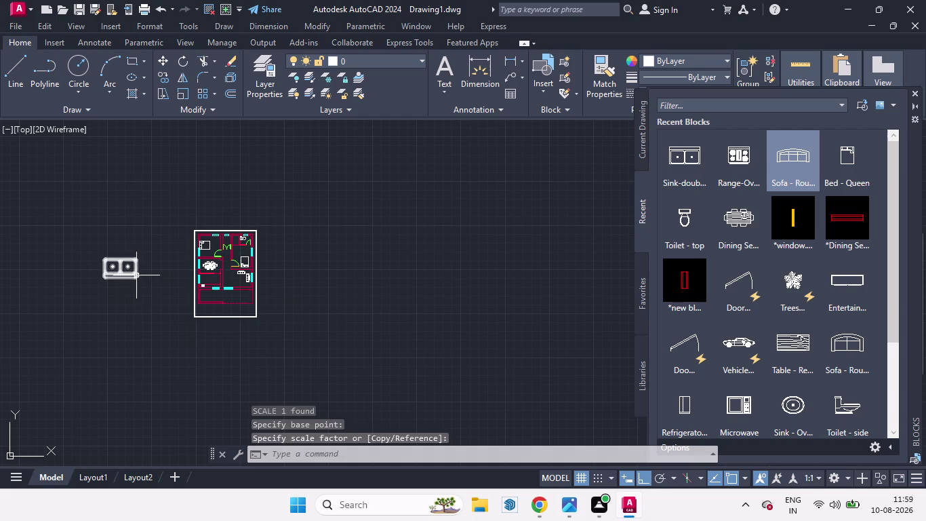
Move the double sink from outside into the floor plan.
click(136, 275)
key(m)
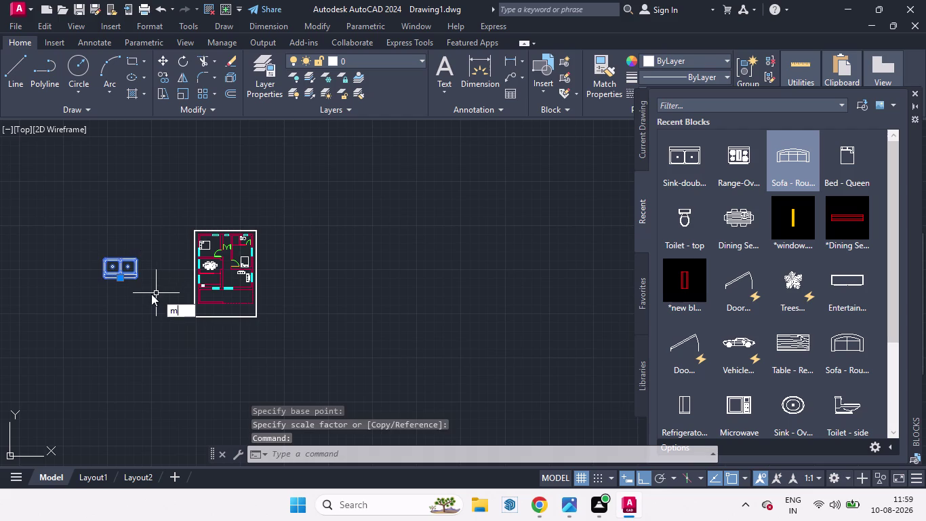
key(Return)
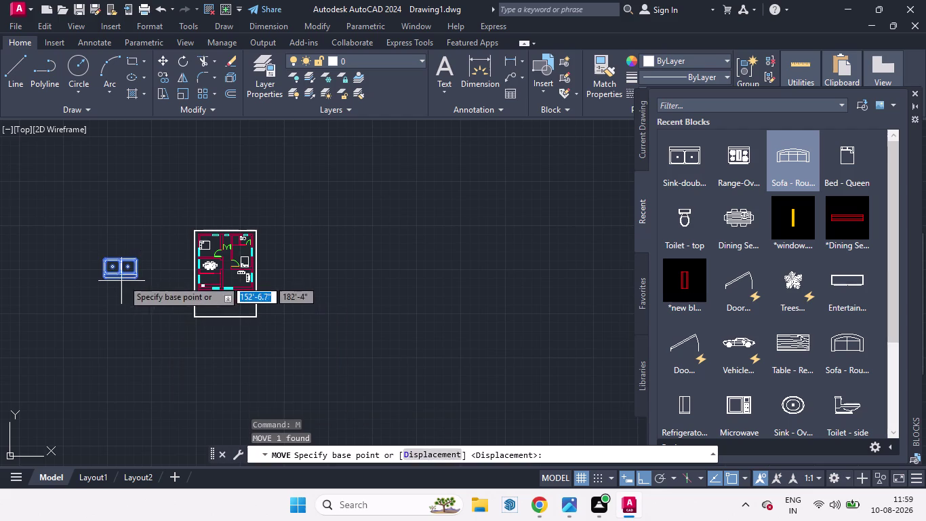
click(123, 279)
scroll(up, 3)
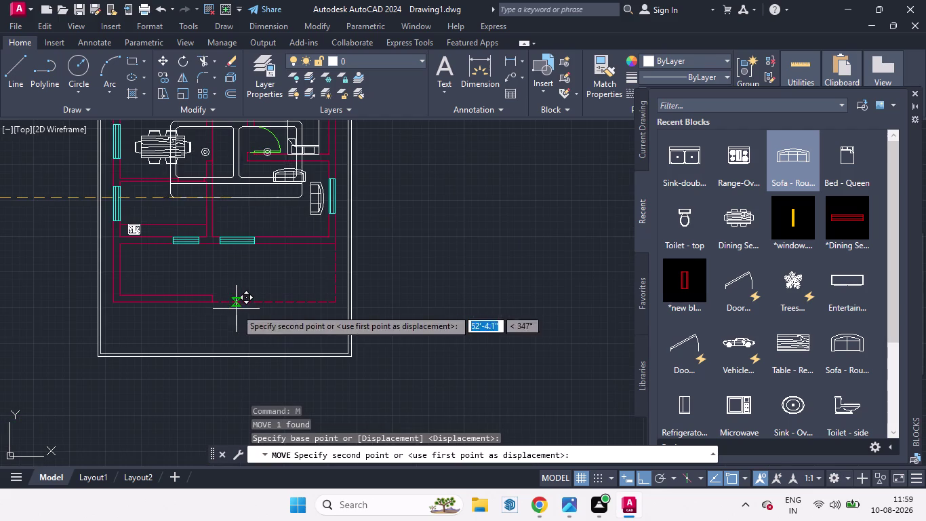
click(225, 313)
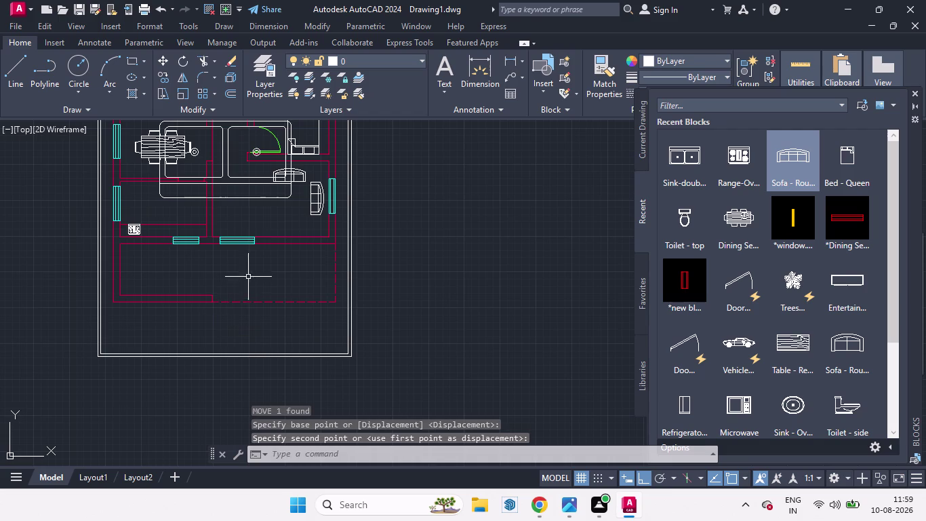
Scale the oversized sink down to a room-appropriate size.
click(254, 198)
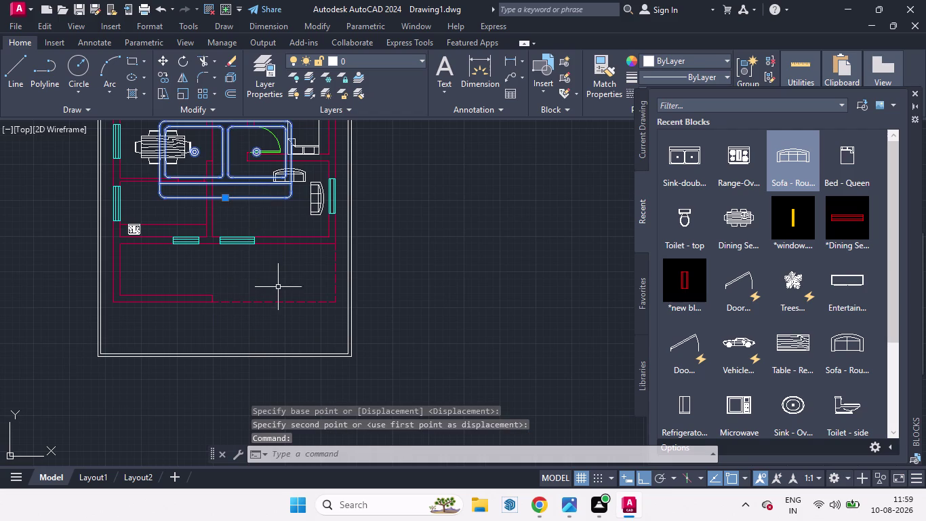
key(s)
key(c)
key(Return)
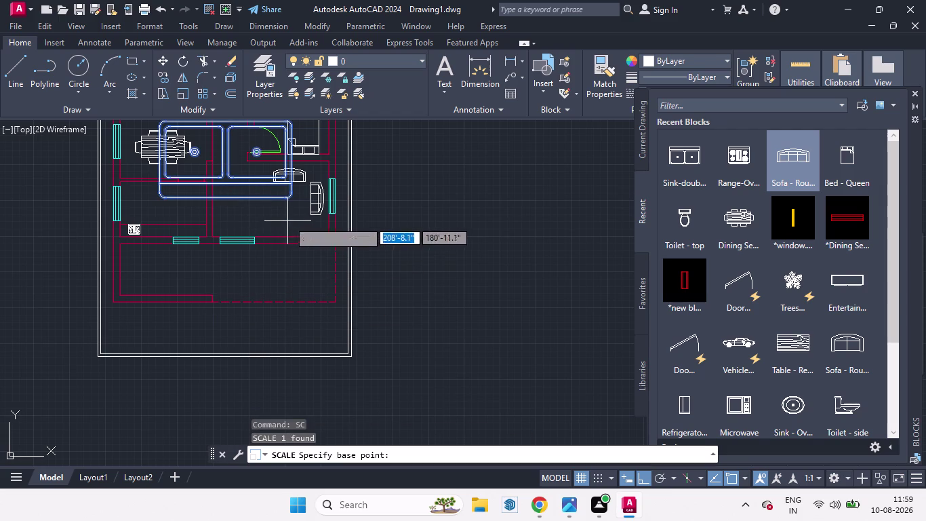
click(288, 195)
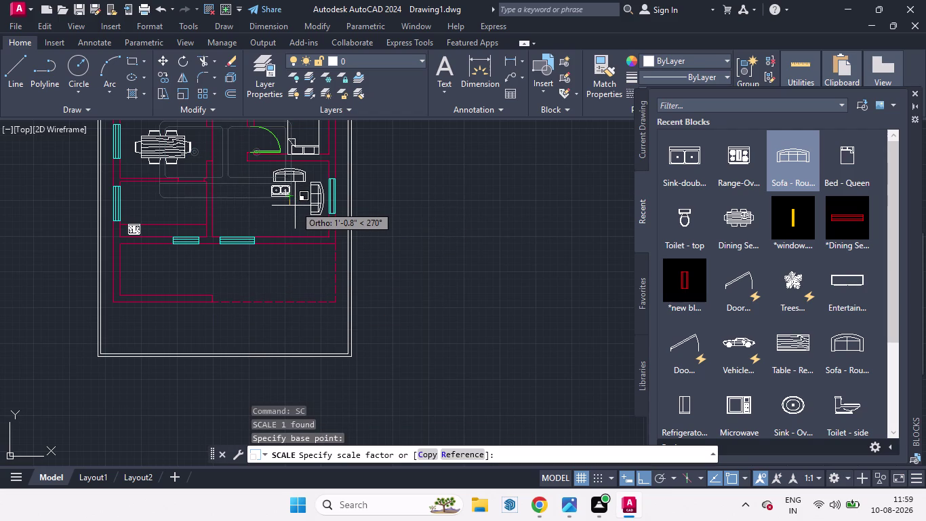
click(295, 206)
click(290, 199)
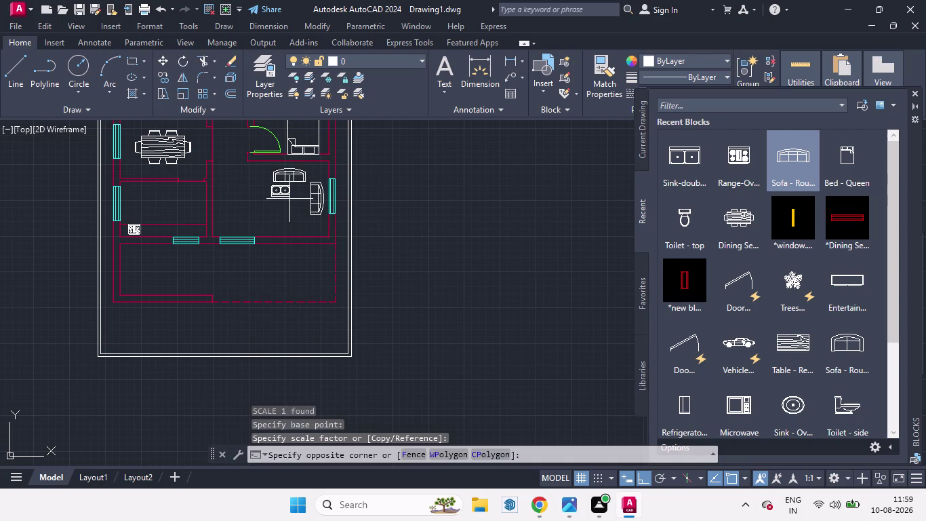
Turn Ortho off and reselect the scaled sink for repositioning.
click(284, 193)
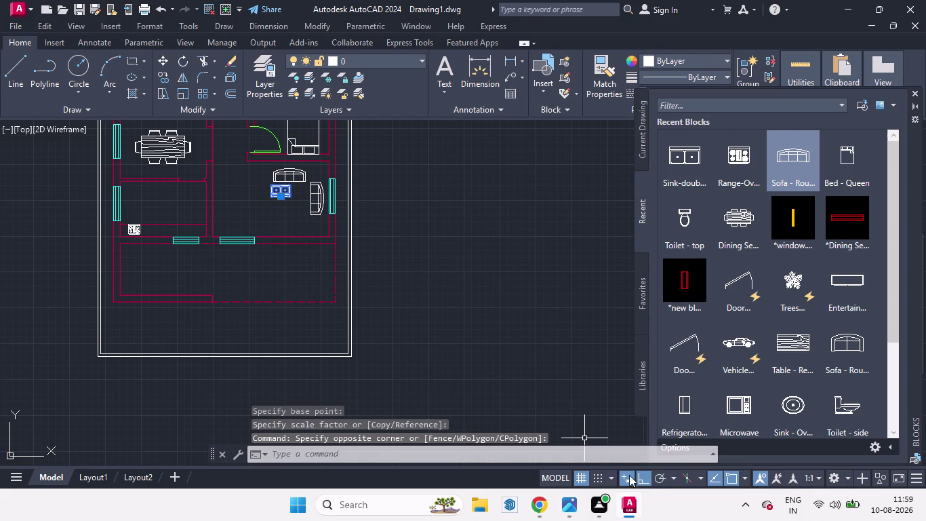
click(643, 476)
click(287, 201)
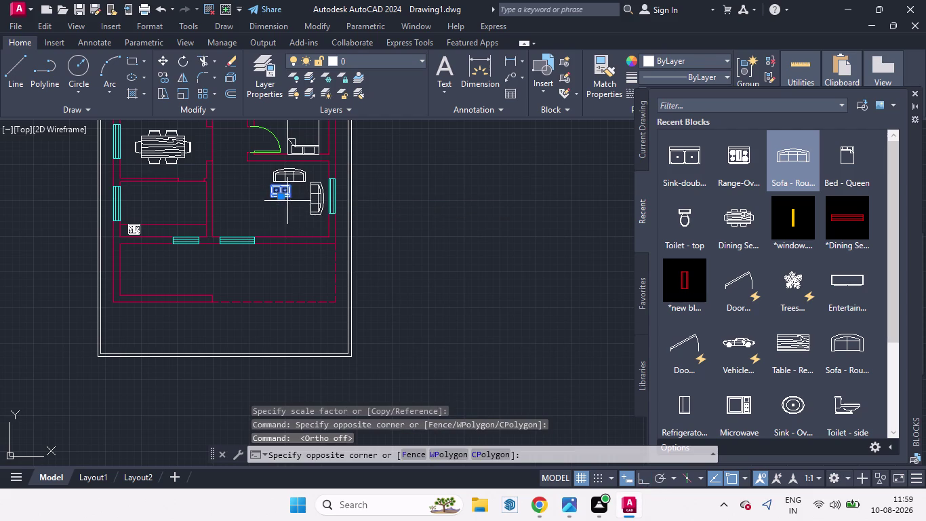
key(space)
key(space)
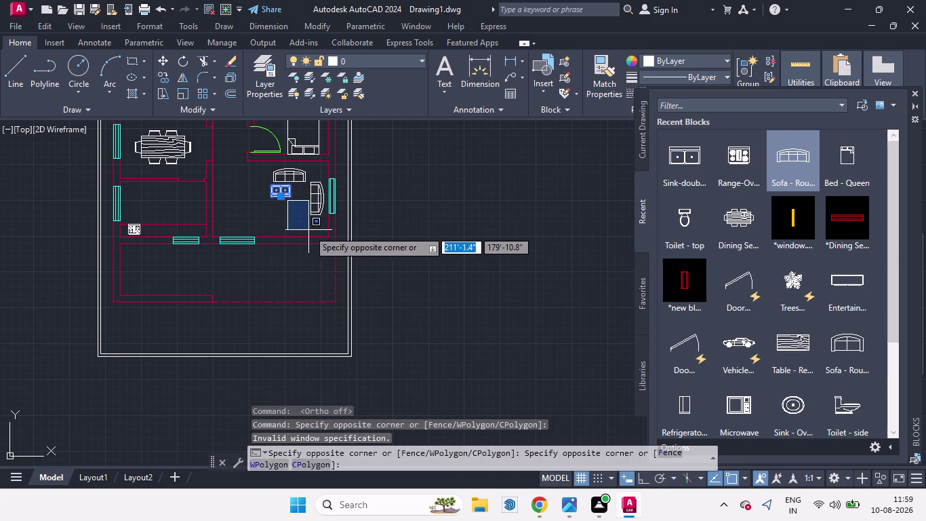
key(Escape)
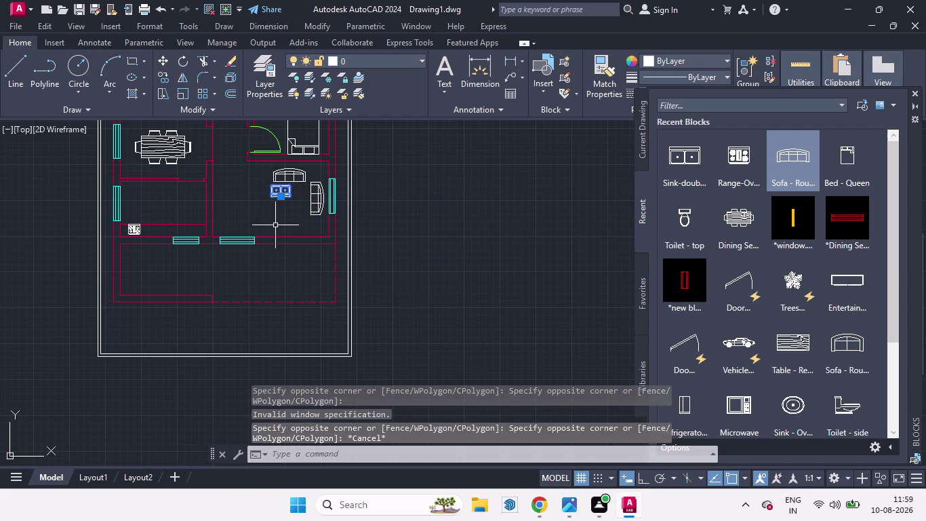
key(m)
key(Return)
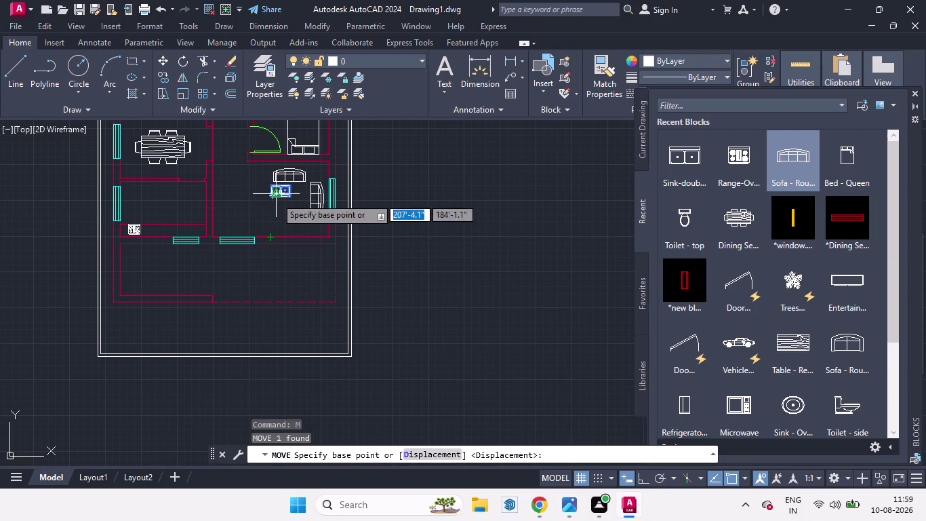
Place the sink beside the stove in the kitchen.
click(276, 197)
scroll(up, 3)
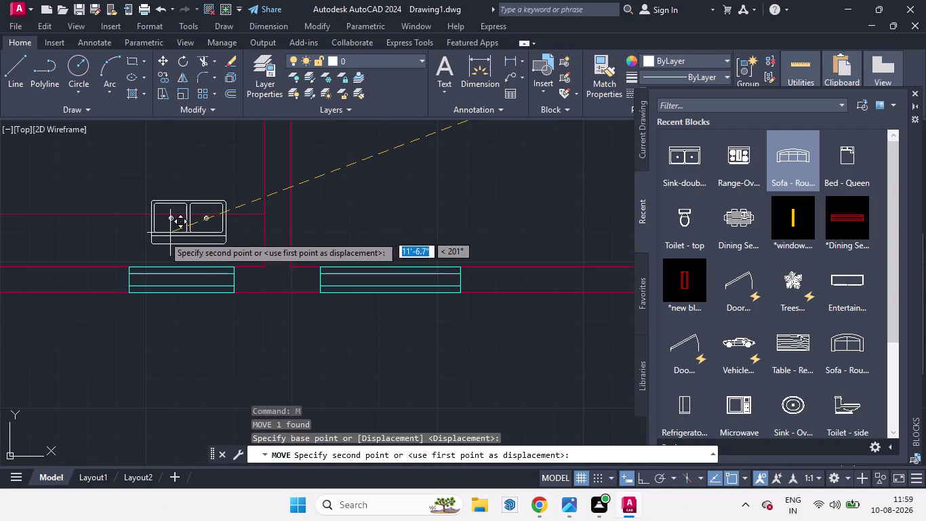
scroll(down, 3)
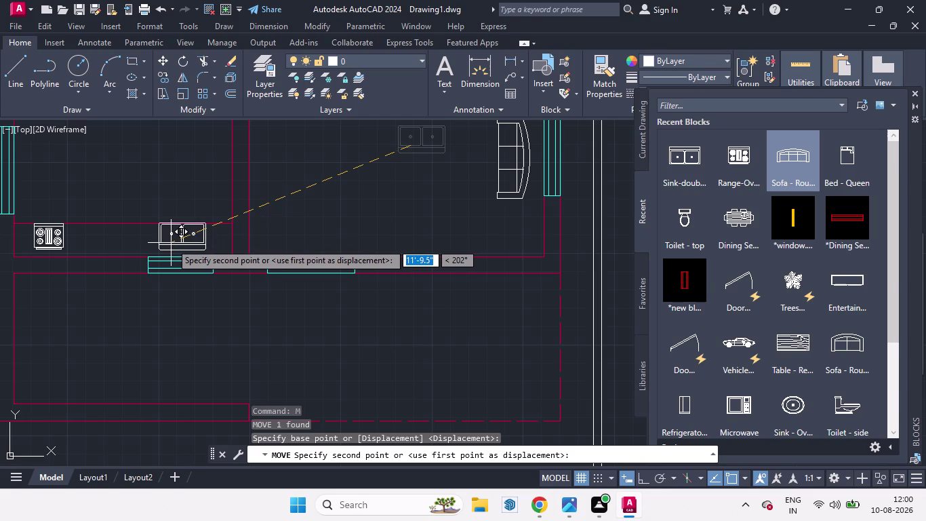
click(171, 243)
scroll(down, 3)
scroll(up, 3)
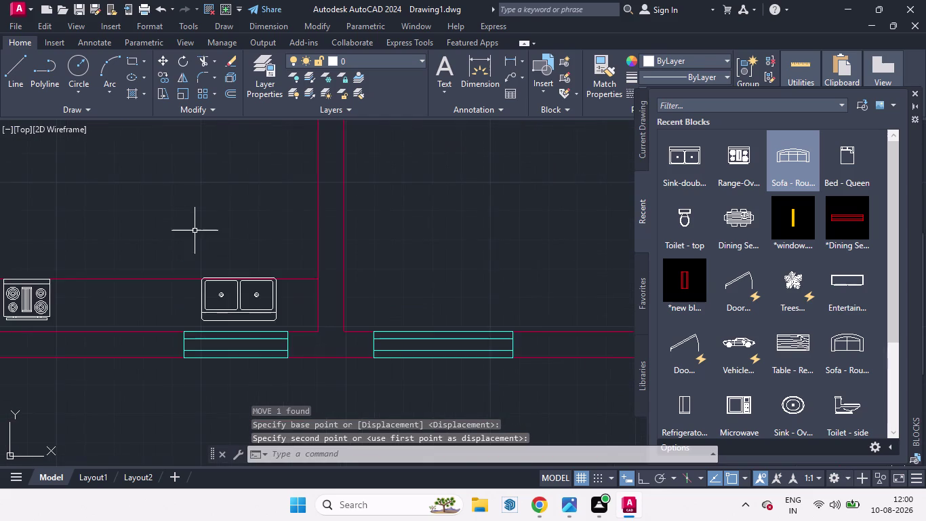
scroll(up, 3)
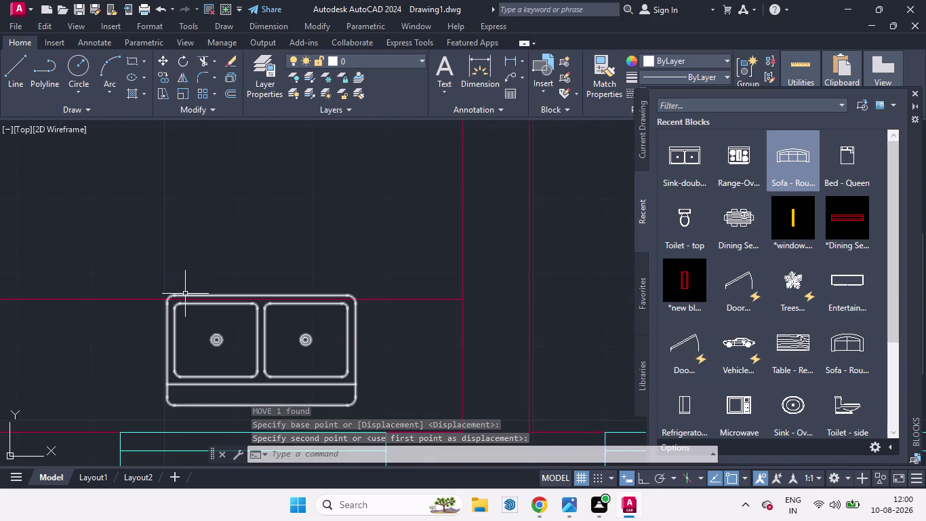
Nudge the sink down so its top edge aligns with the kitchen wall line.
click(185, 293)
key(m)
key(Return)
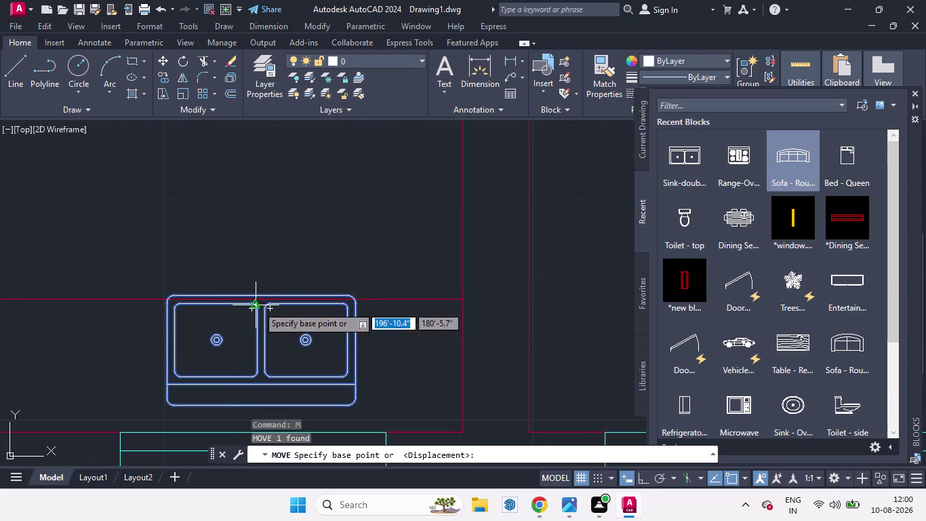
scroll(up, 3)
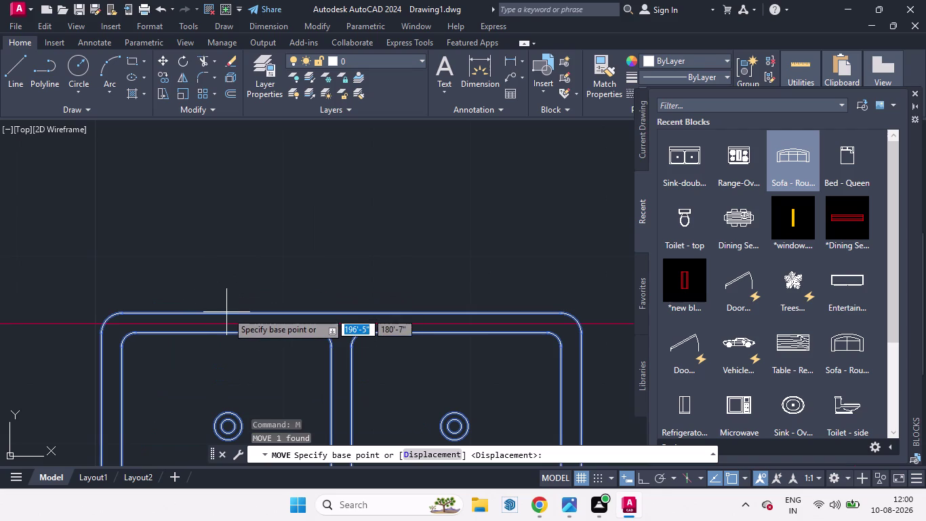
click(227, 312)
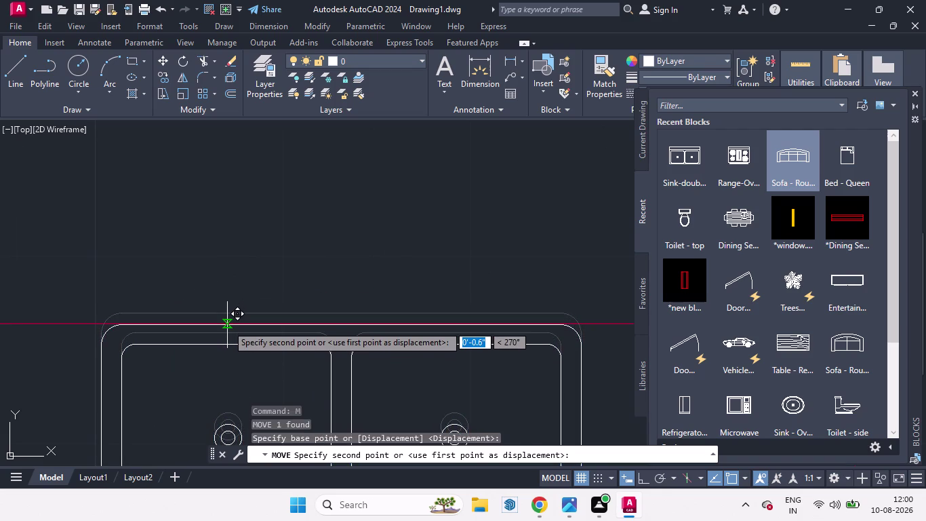
click(228, 325)
scroll(down, 3)
scroll(down, 3)
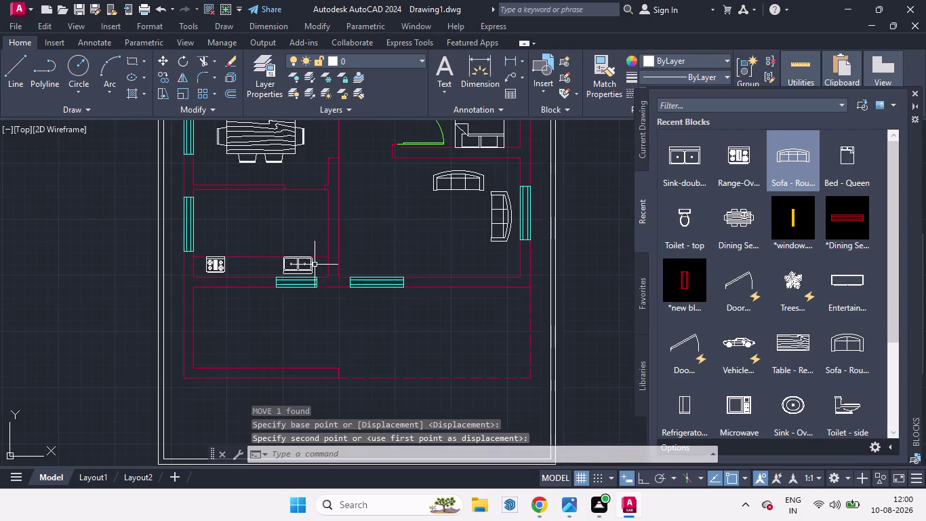
scroll(down, 3)
scroll(down, 3)
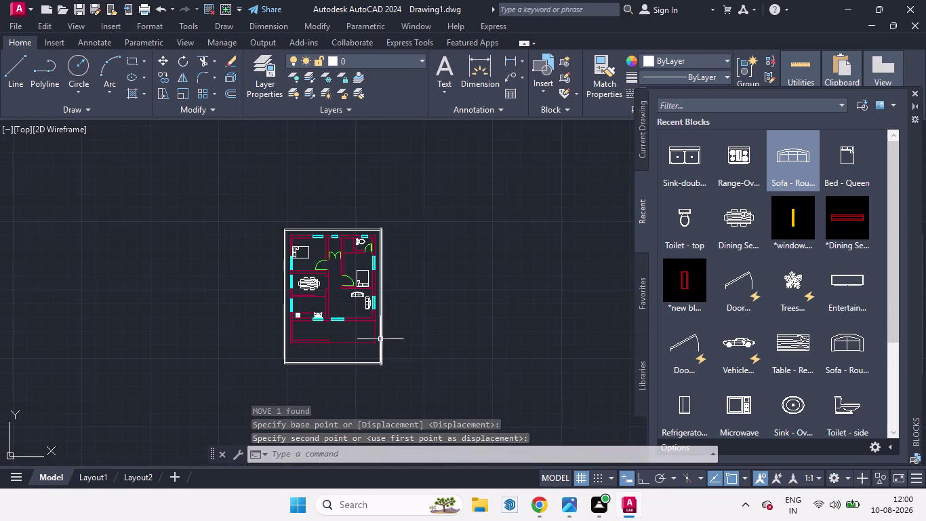
scroll(up, 3)
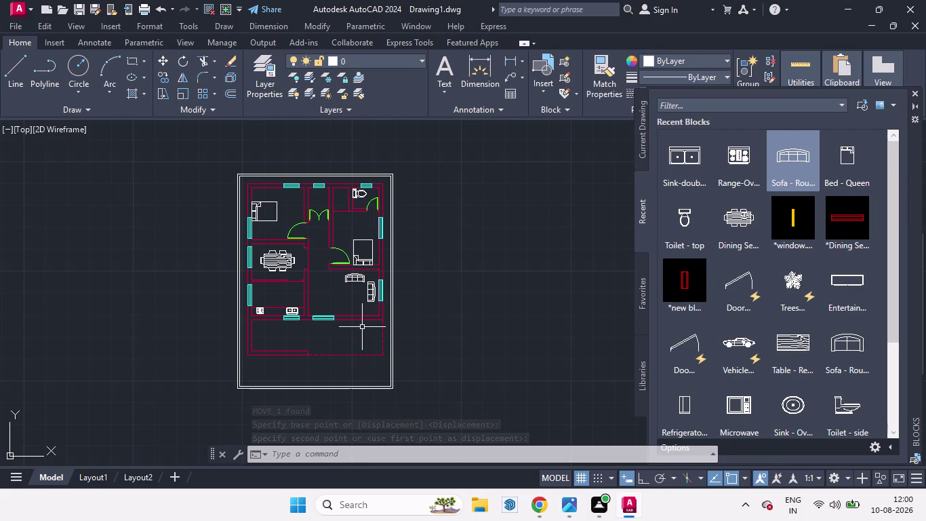
scroll(up, 3)
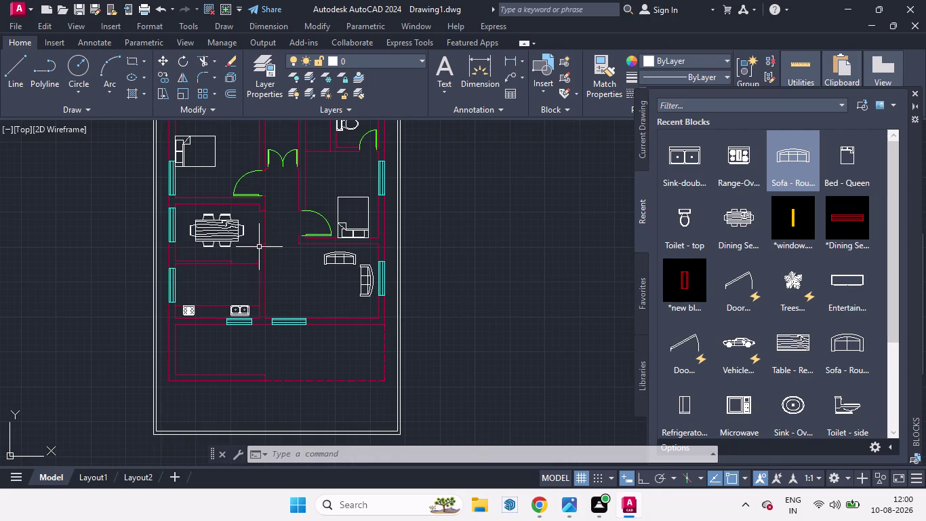
scroll(up, 3)
scroll(down, 3)
scroll(up, 3)
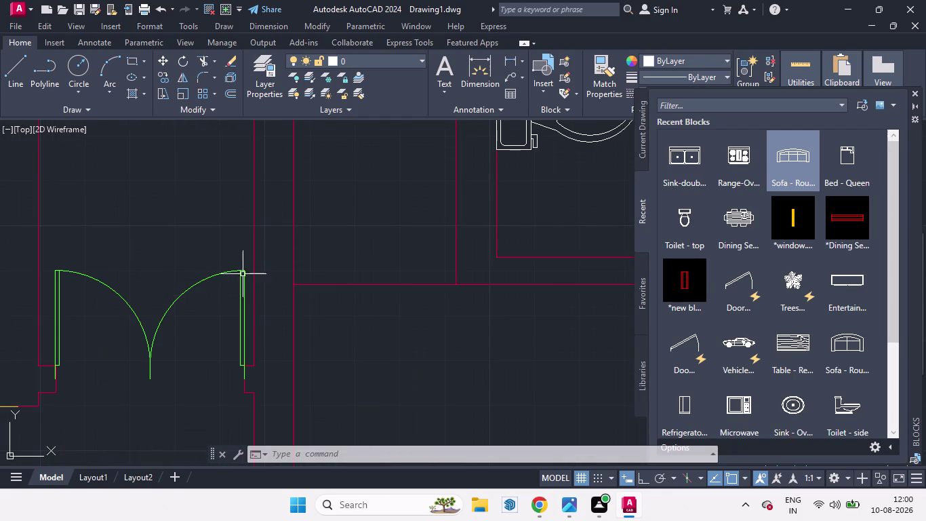
click(197, 281)
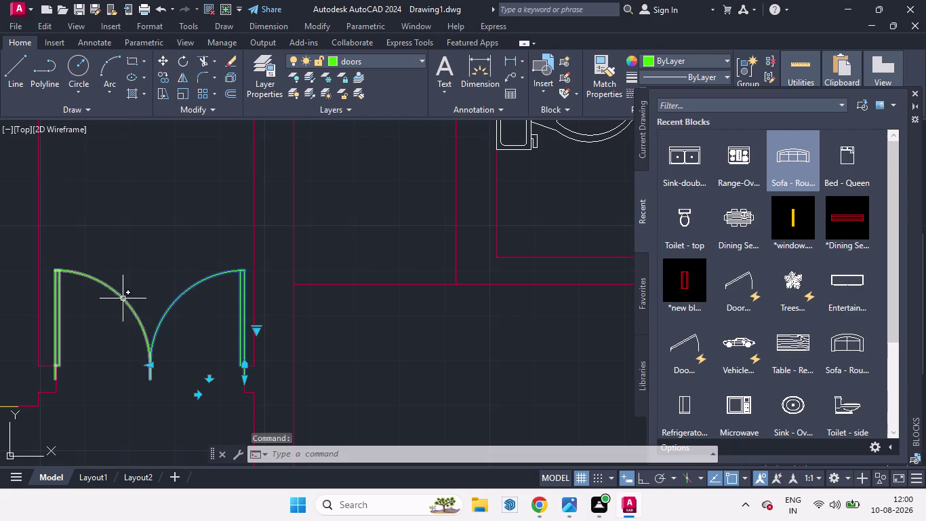
Copy both leaves of the green double door into the lower-right exterior wall.
click(121, 299)
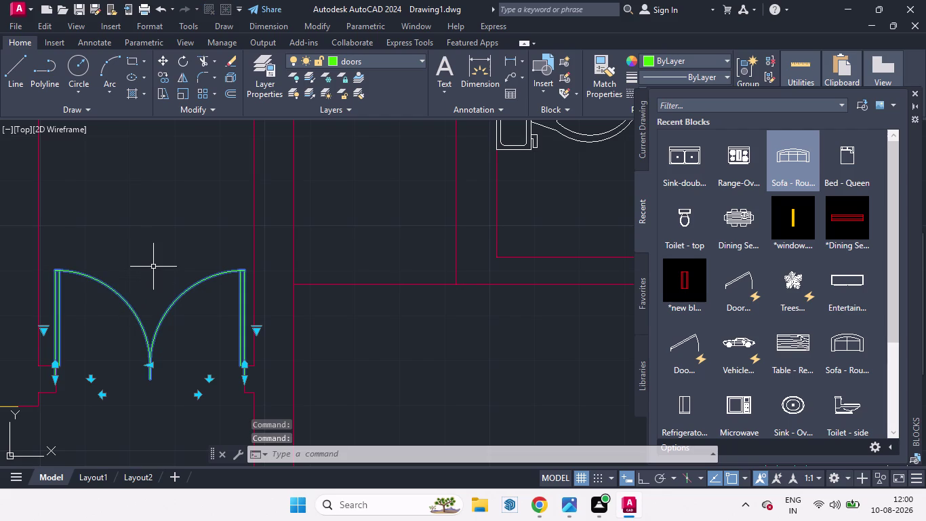
text(co)
key(Return)
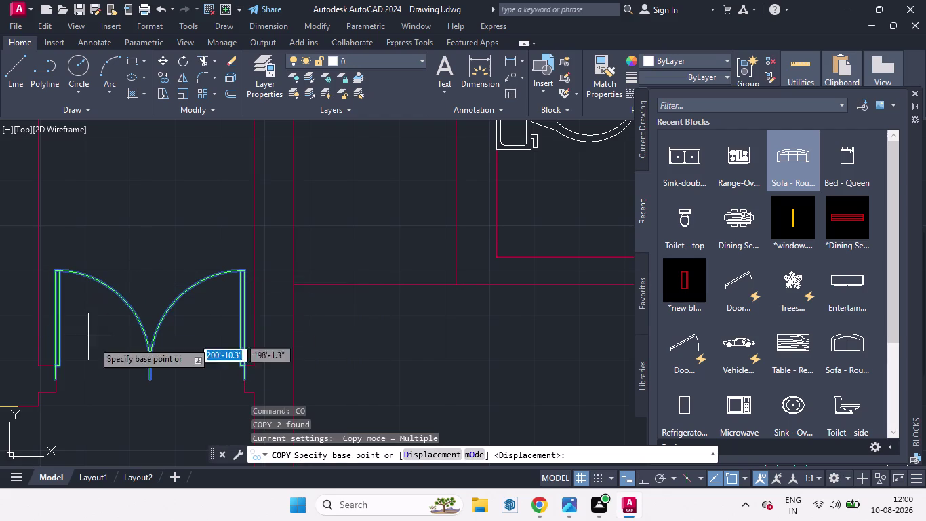
click(148, 382)
scroll(down, 3)
scroll(up, 3)
scroll(down, 3)
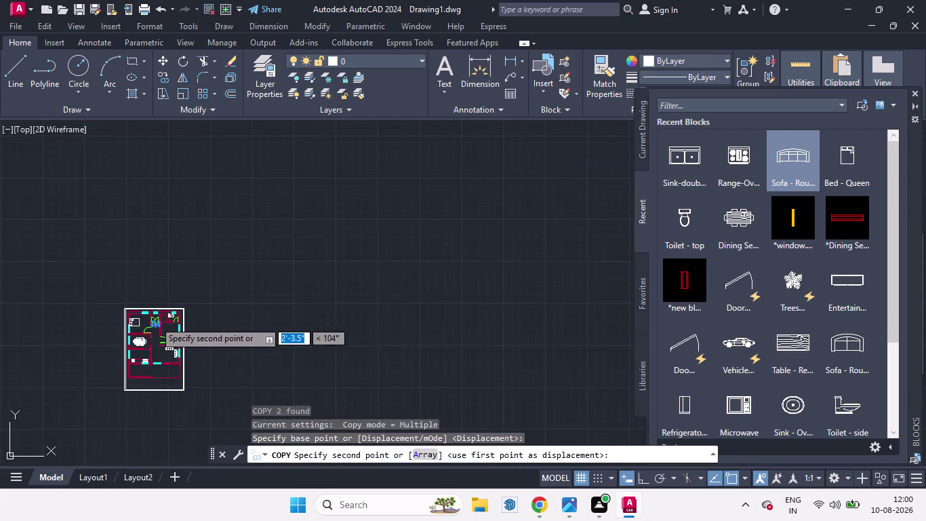
scroll(down, 3)
scroll(up, 3)
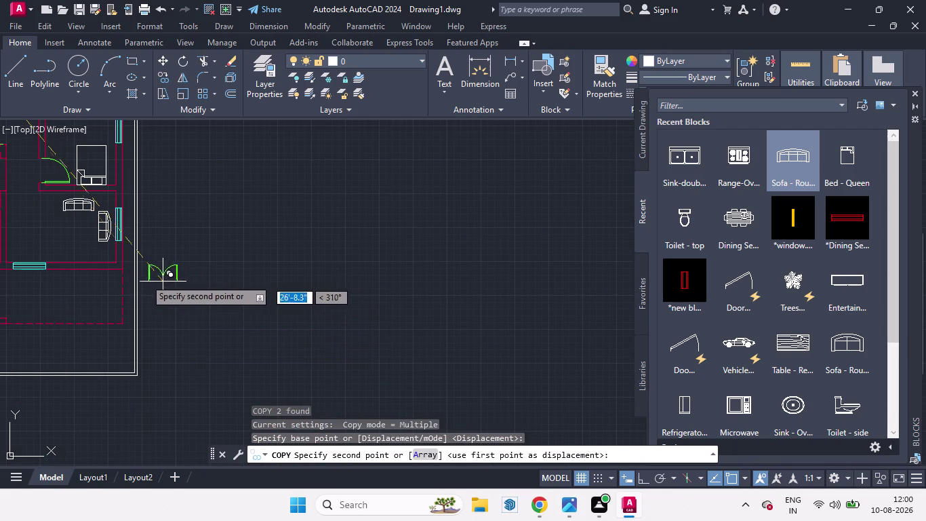
scroll(up, 3)
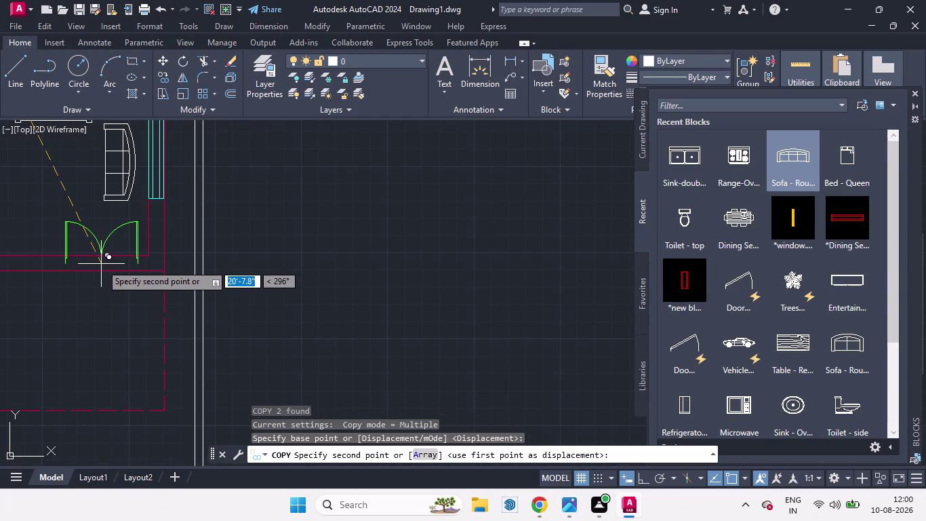
click(92, 264)
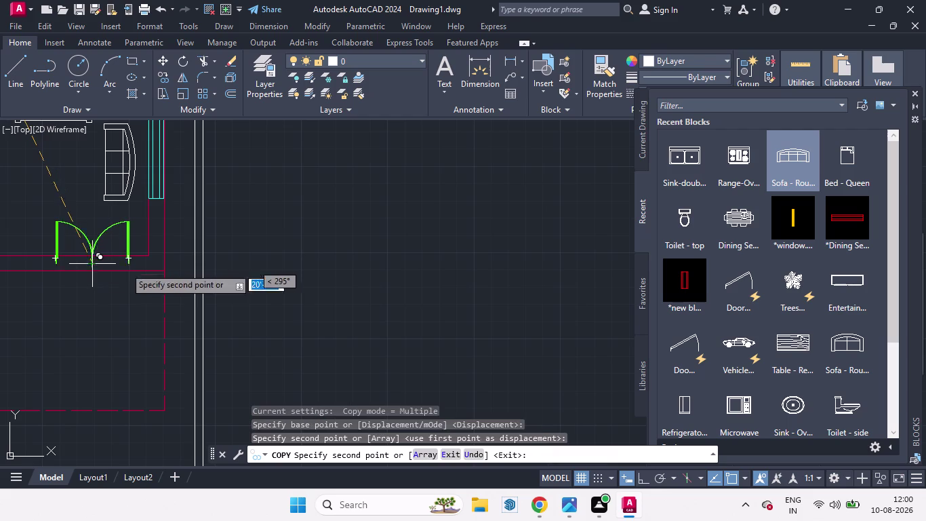
key(space)
scroll(down, 3)
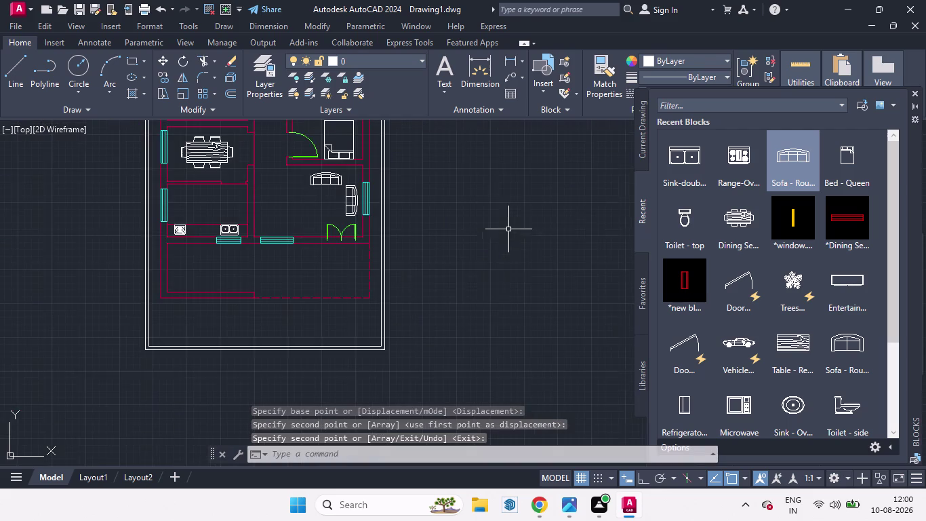
scroll(up, 3)
scroll(up, 3)
scroll(down, 3)
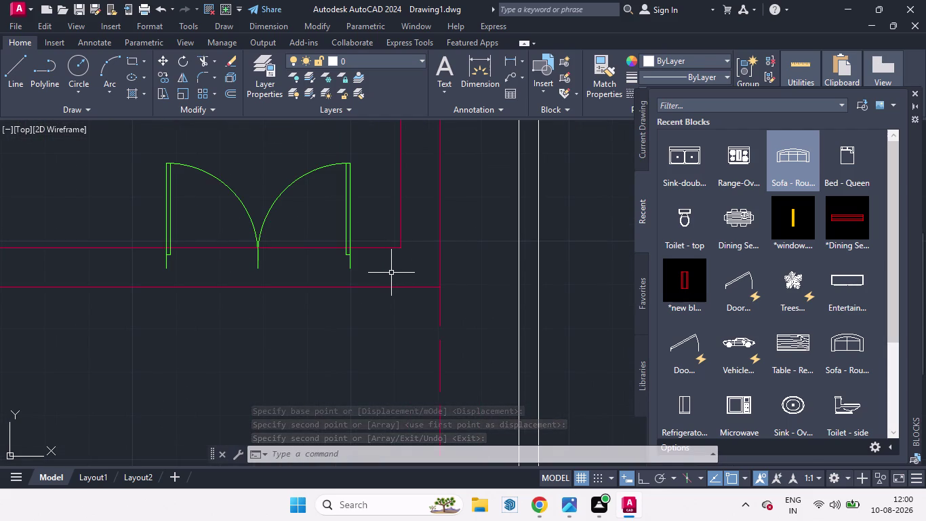
Turn Ortho on and make the red xl layer current.
key(l)
key(Return)
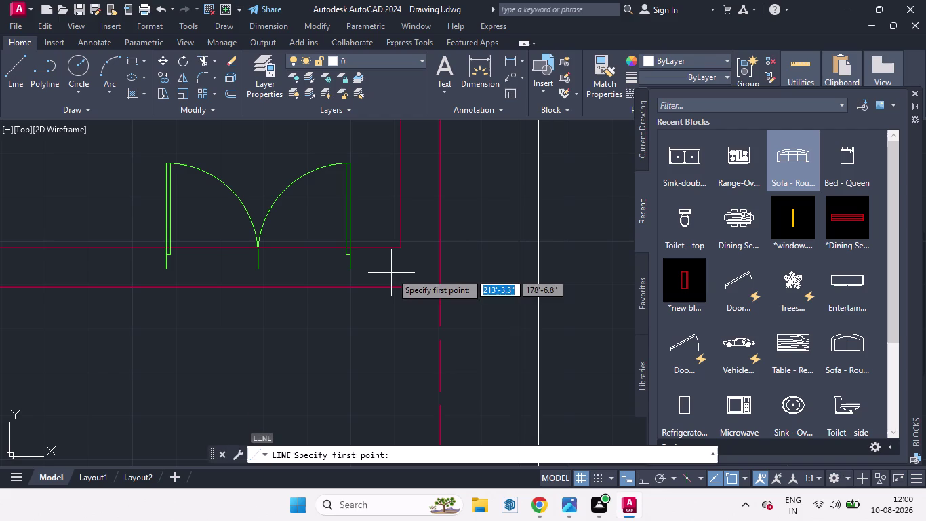
scroll(up, 3)
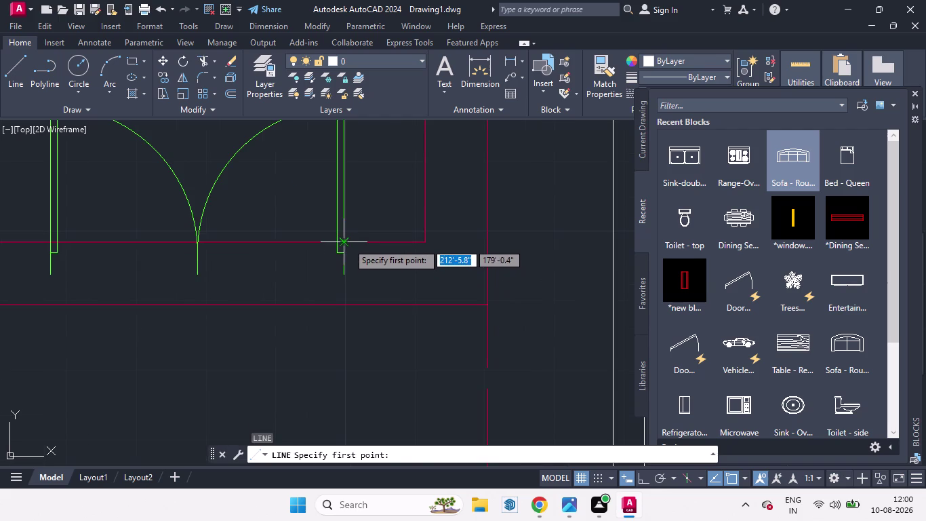
click(348, 243)
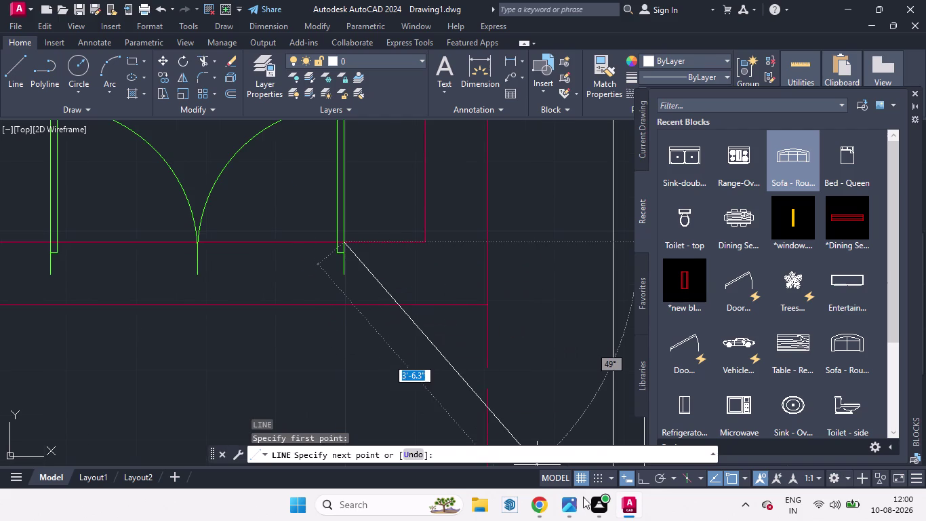
click(642, 478)
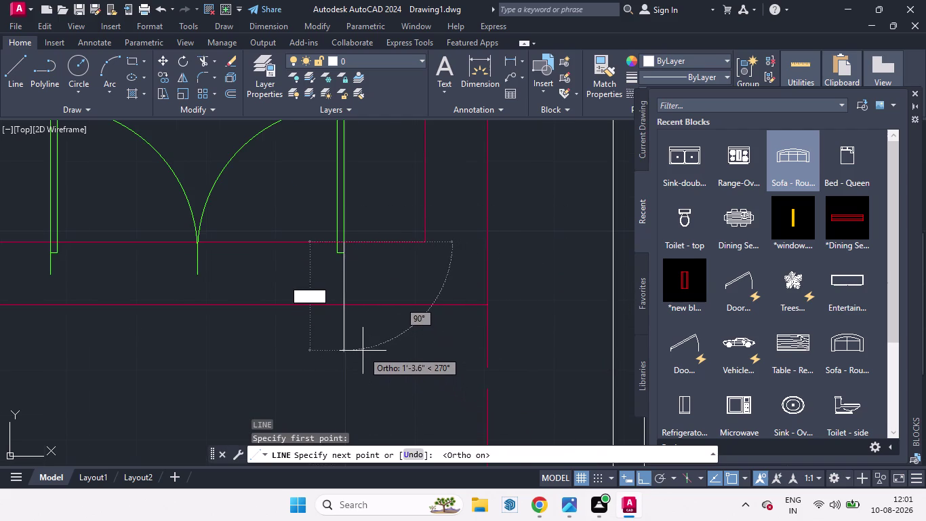
click(418, 59)
click(352, 160)
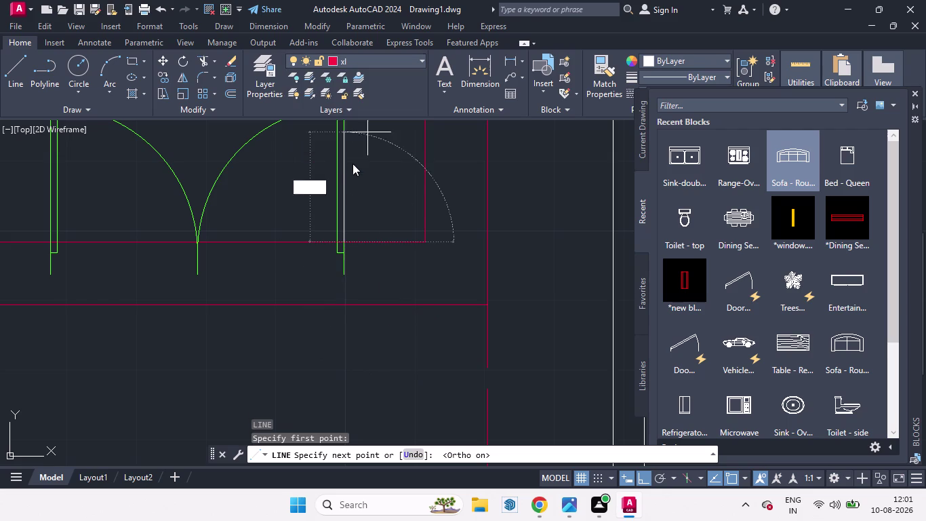
key(space)
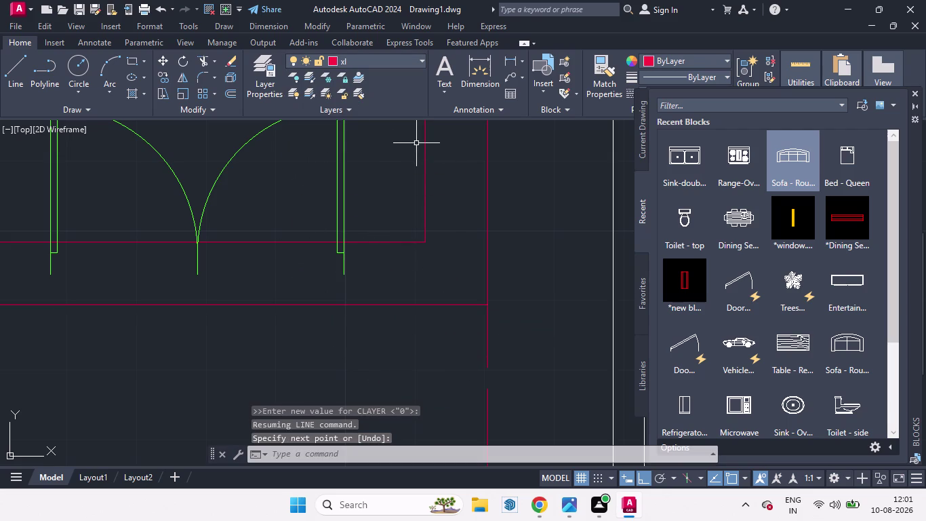
Draw lines from the right and left door jambs to the outer wall line.
key(l)
key(Return)
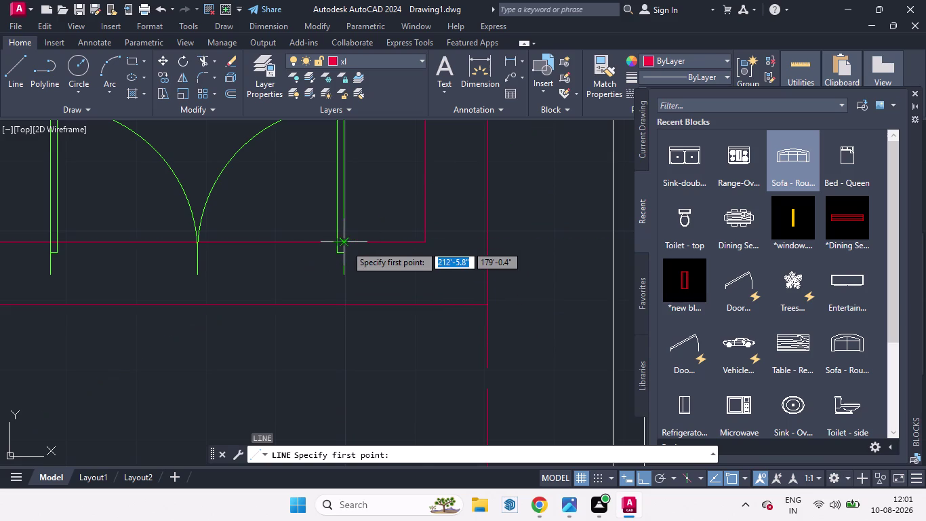
click(345, 245)
click(350, 351)
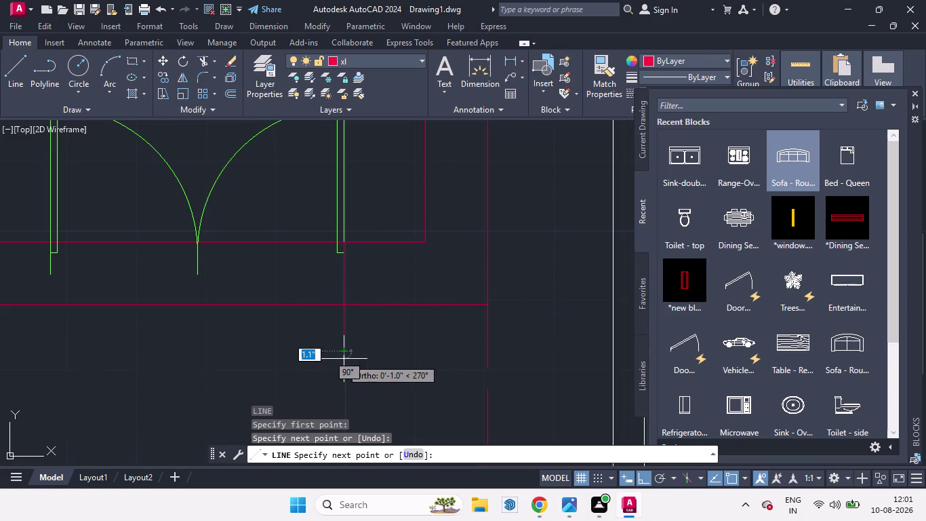
key(space)
scroll(down, 3)
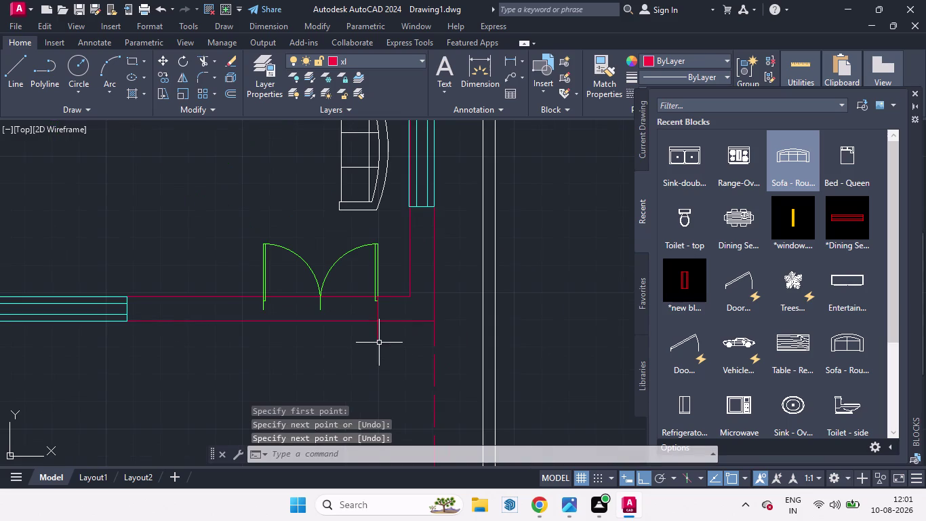
key(l)
key(Return)
scroll(up, 3)
scroll(down, 3)
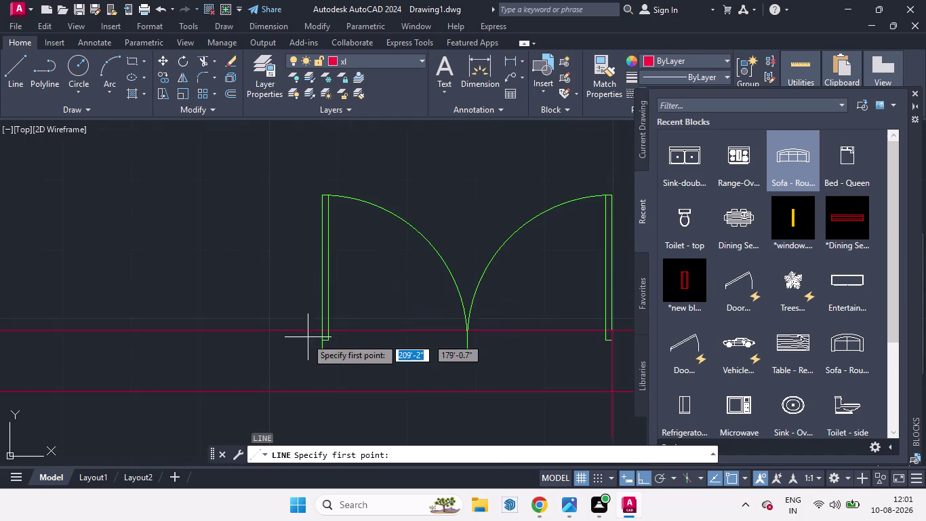
scroll(up, 3)
click(345, 314)
scroll(down, 3)
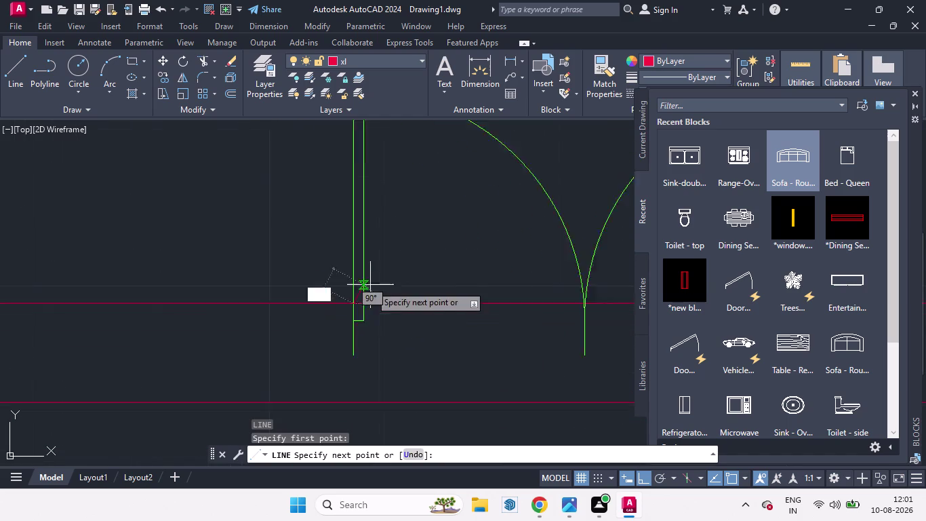
click(361, 397)
key(space)
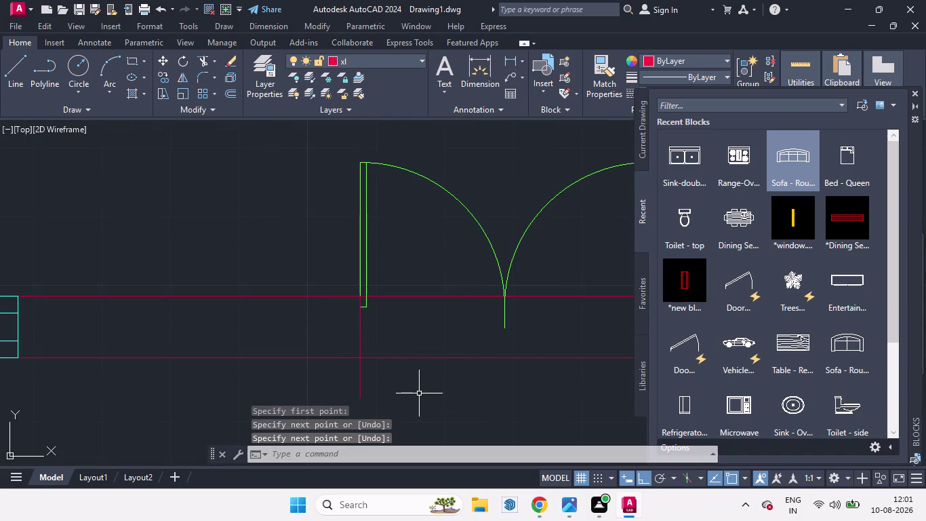
Trim the wall lines out of the doorway between both jambs.
text(tr)
key(Return)
key(Return)
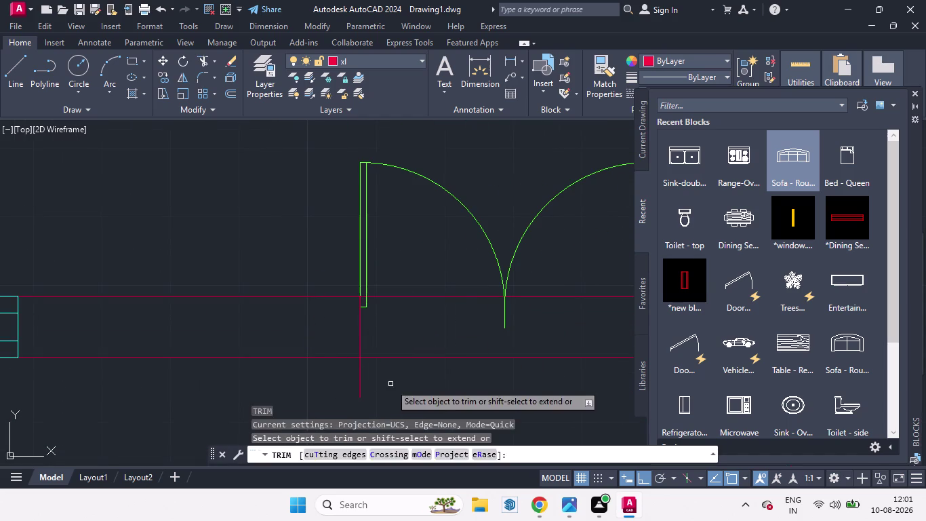
drag(419, 273, 436, 385)
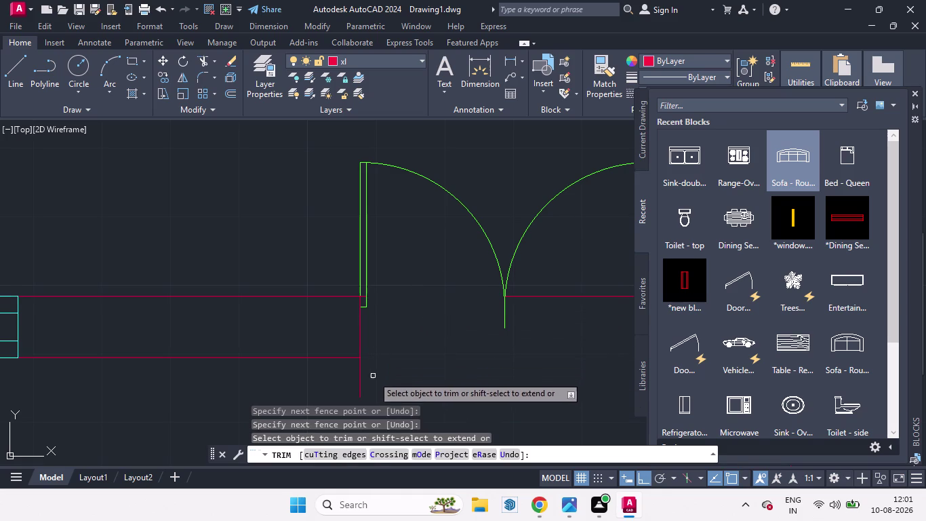
click(360, 378)
scroll(up, 3)
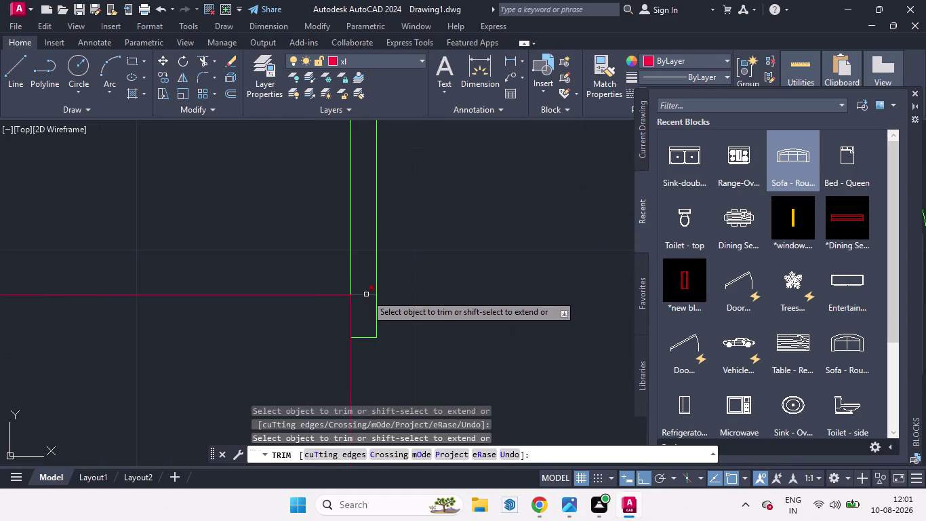
click(365, 297)
scroll(down, 3)
click(455, 283)
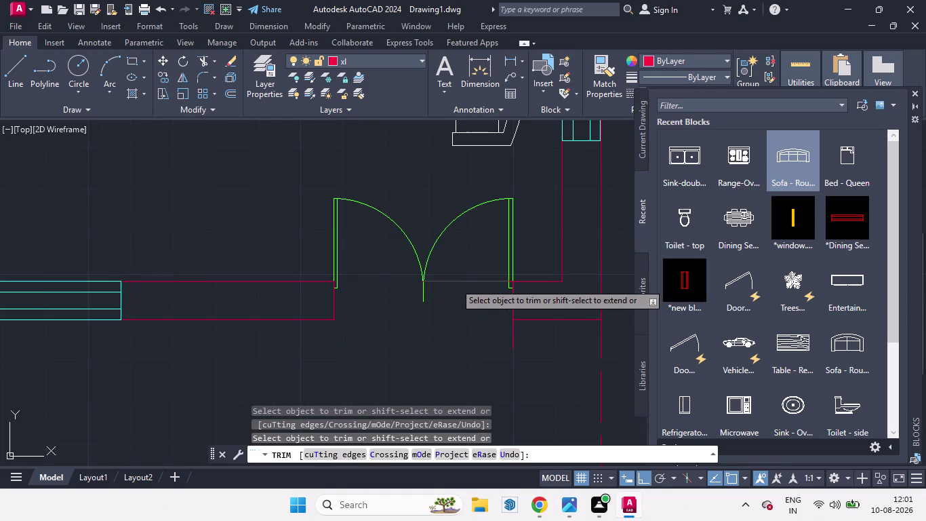
click(514, 341)
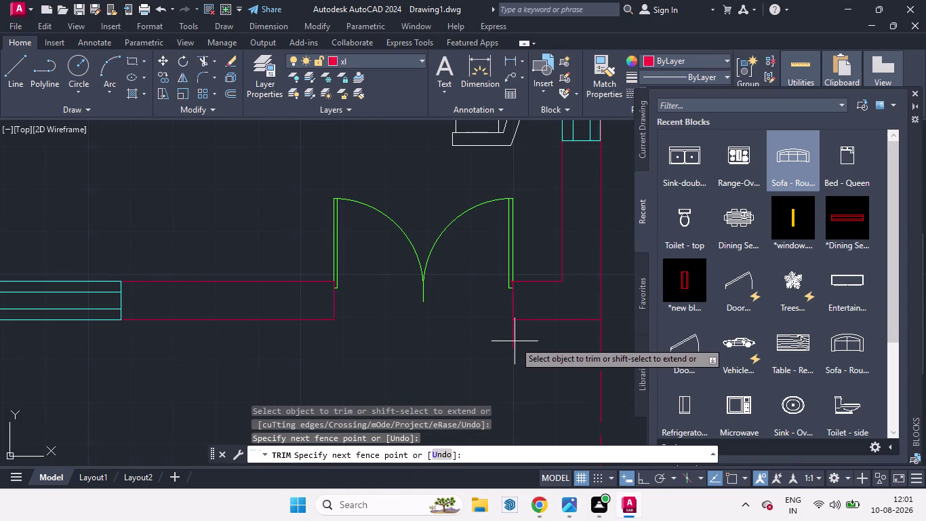
click(505, 336)
scroll(up, 3)
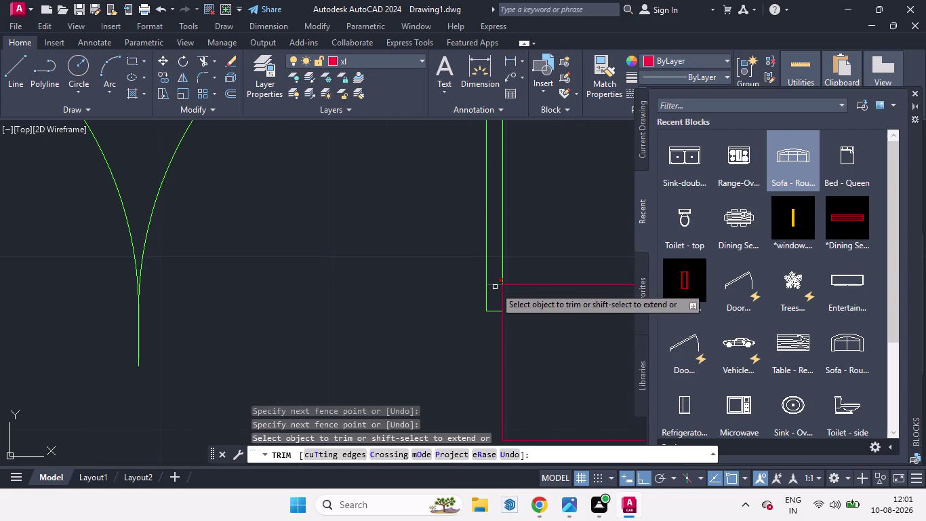
click(495, 287)
scroll(down, 3)
key(space)
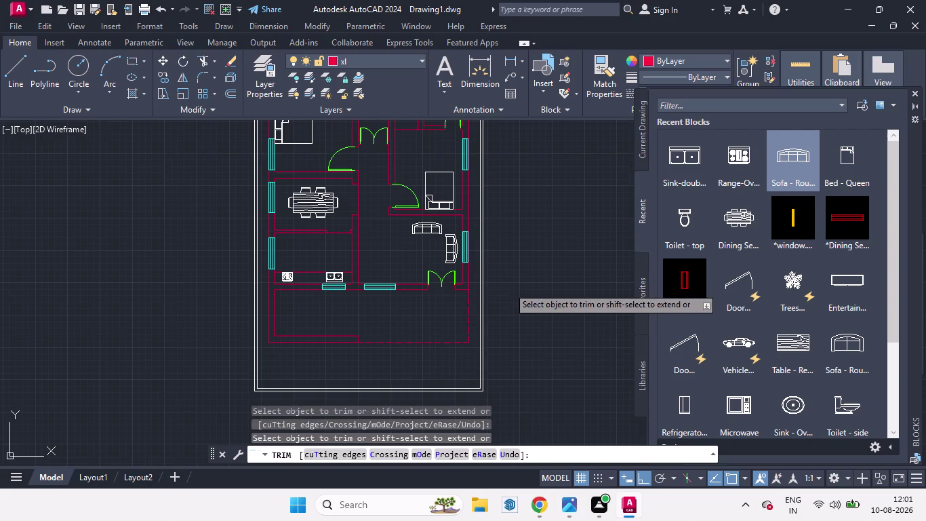
scroll(down, 3)
scroll(up, 3)
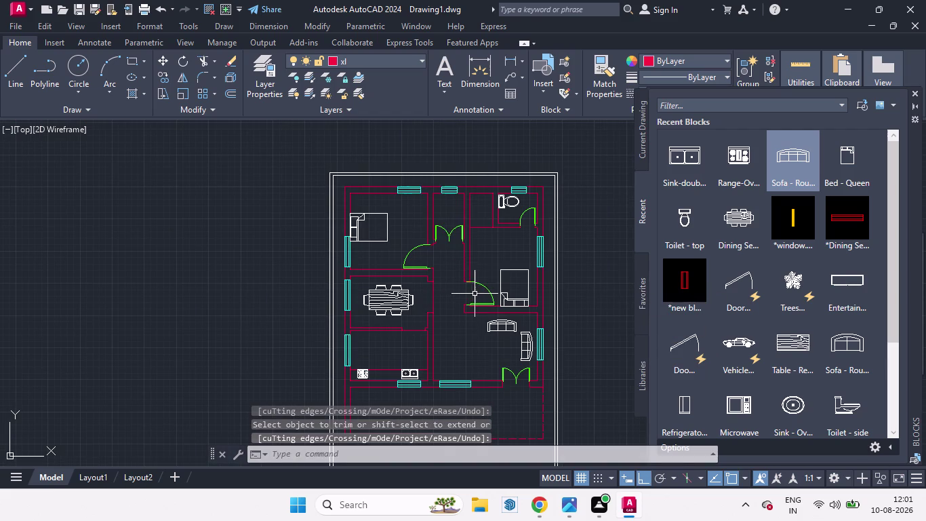
scroll(down, 3)
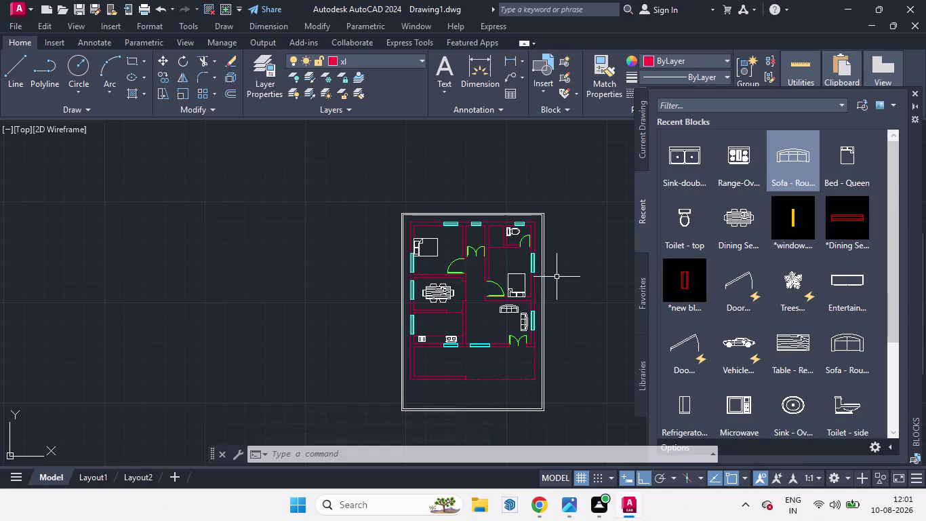
click(419, 57)
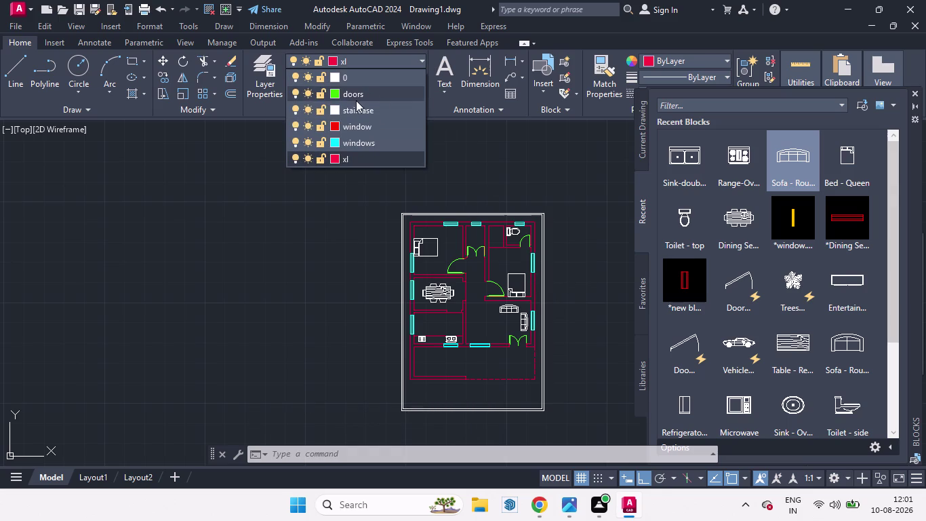
On the staircase layer, draw a vertical line in the lower room and extend it to the wall.
click(354, 111)
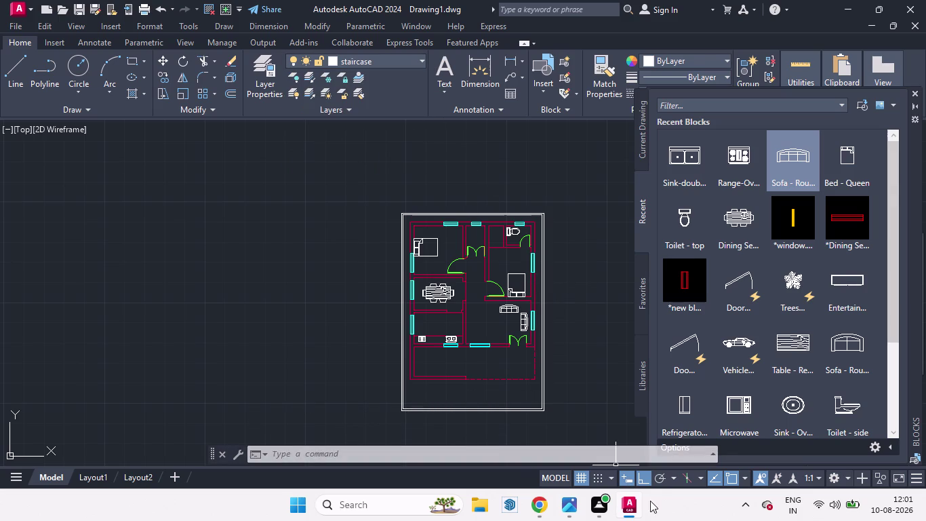
scroll(up, 3)
scroll(down, 3)
scroll(up, 3)
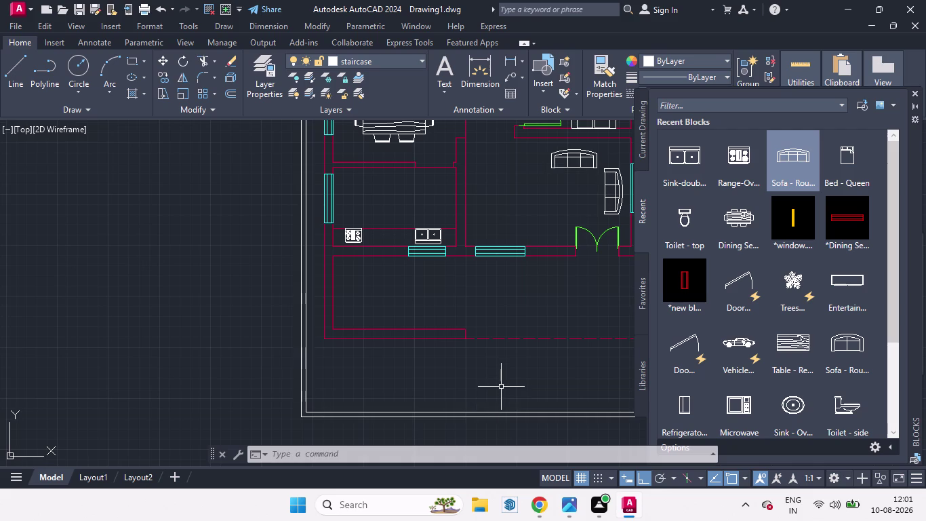
key(l)
key(Return)
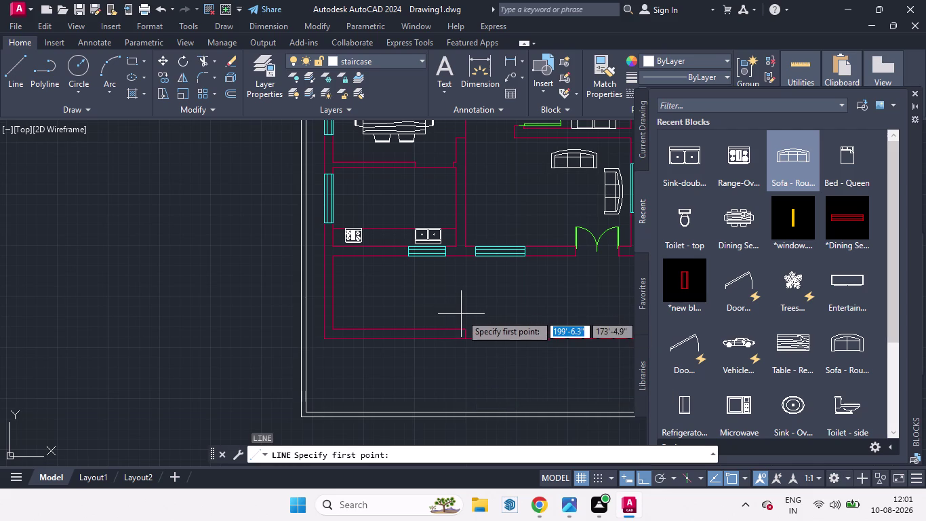
click(458, 266)
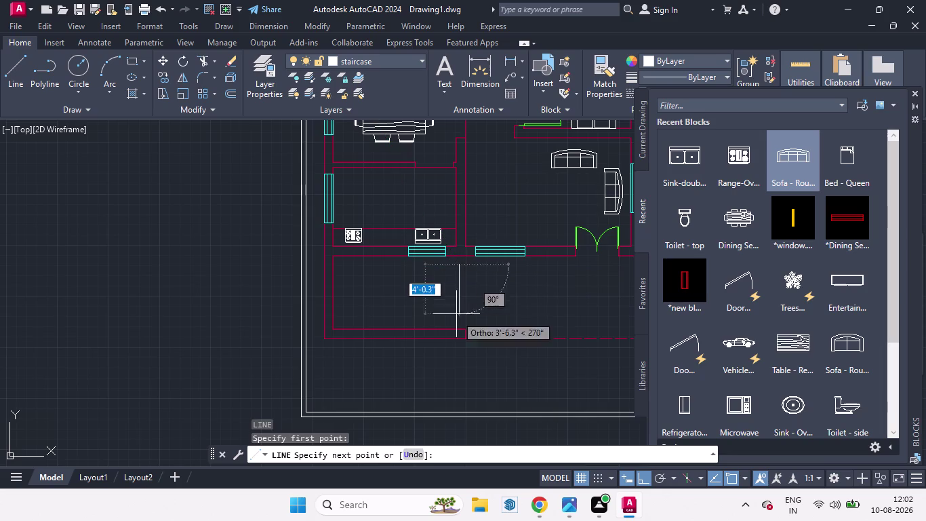
click(459, 369)
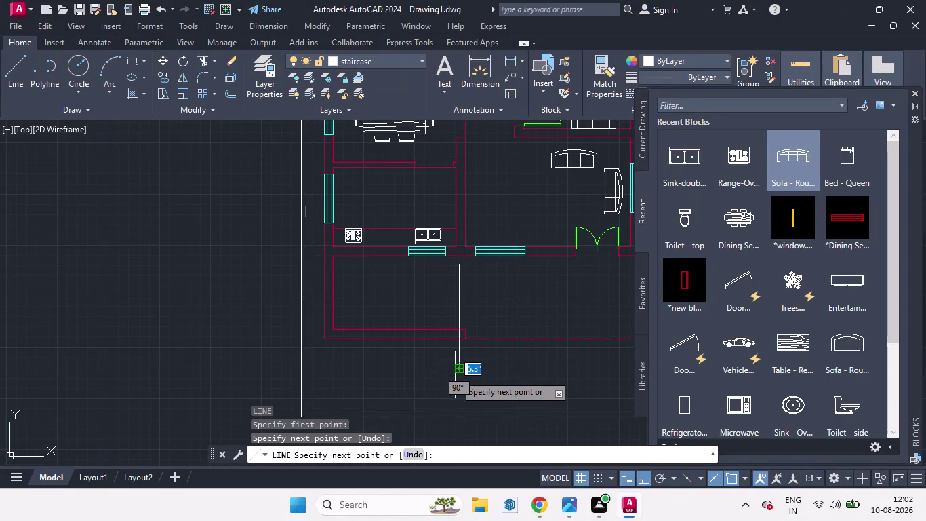
key(space)
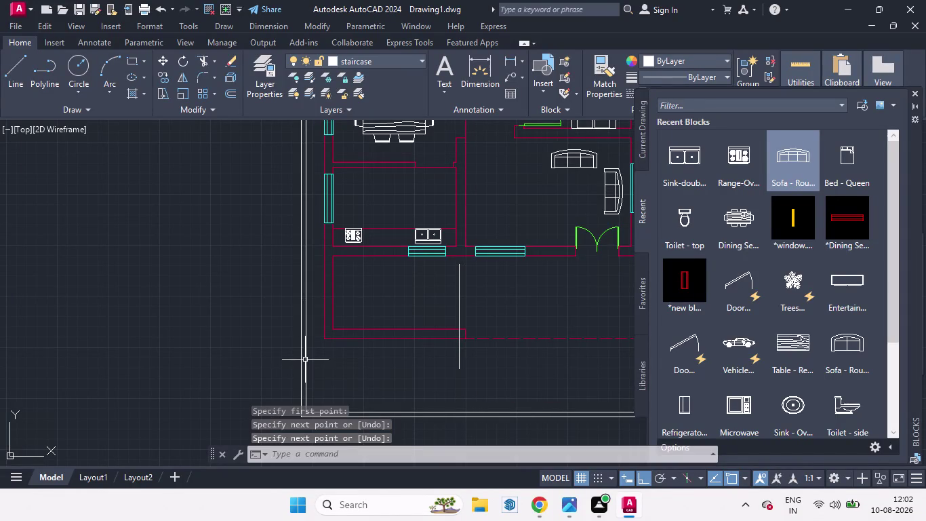
text(ex)
key(Return)
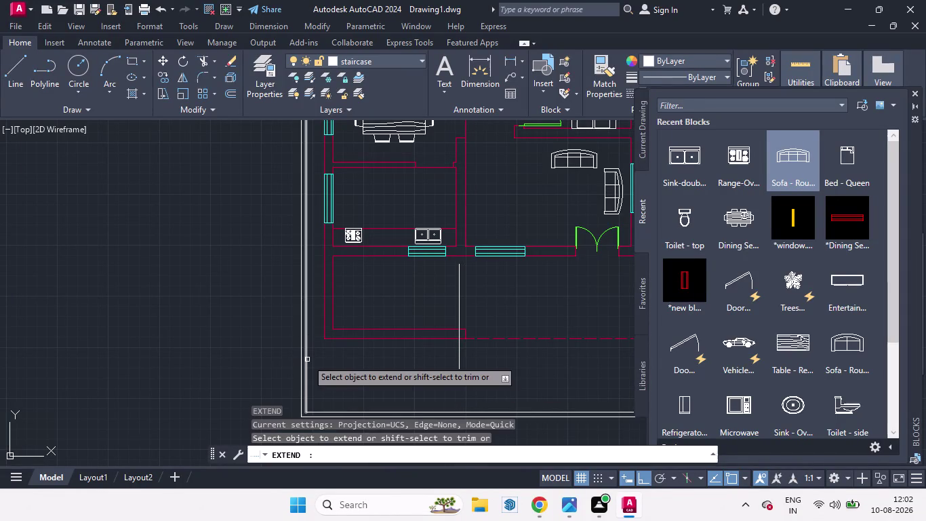
click(458, 270)
key(space)
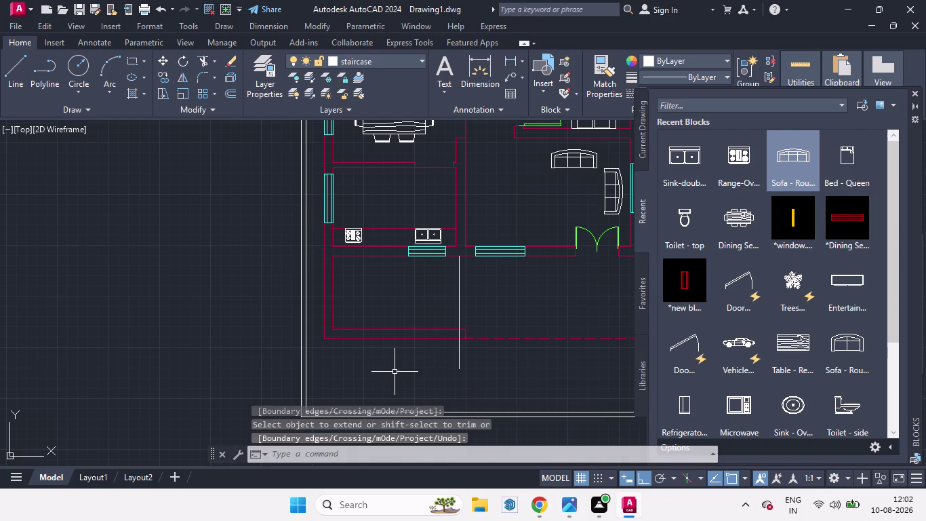
Trim the line's overhang past the lower room's bottom wall.
text(tr)
key(Return)
key(Return)
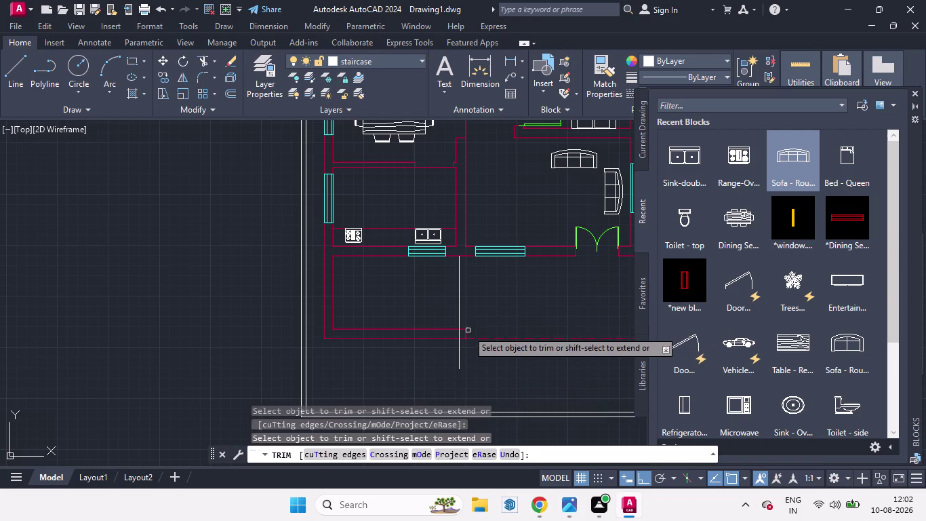
click(460, 336)
click(459, 349)
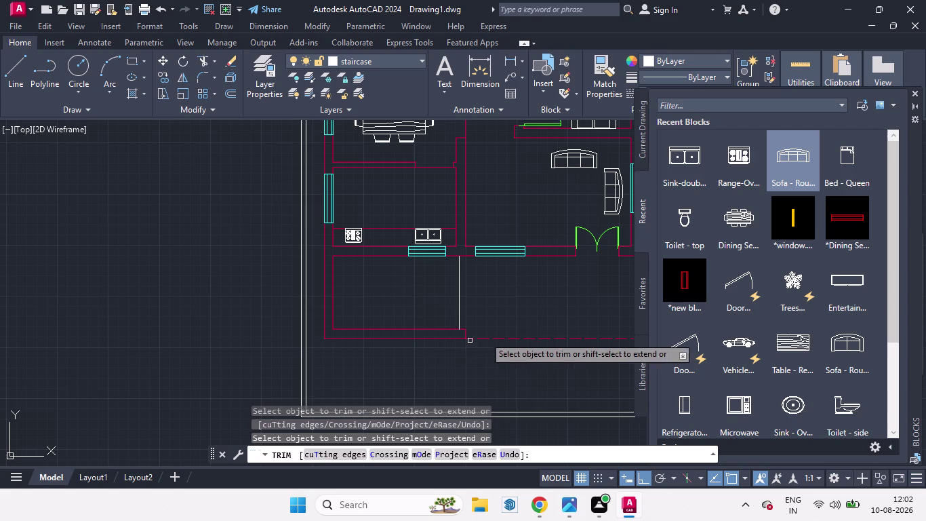
scroll(up, 3)
scroll(up, 3)
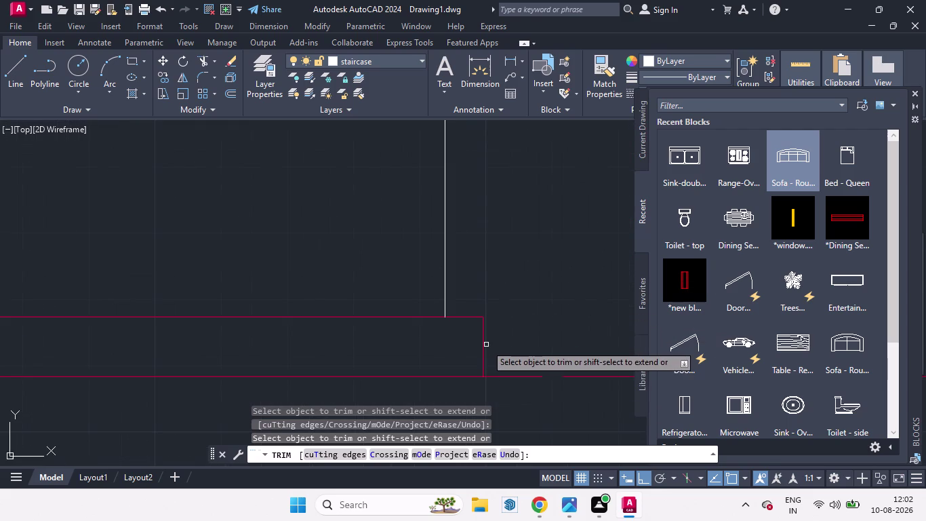
scroll(down, 3)
scroll(up, 3)
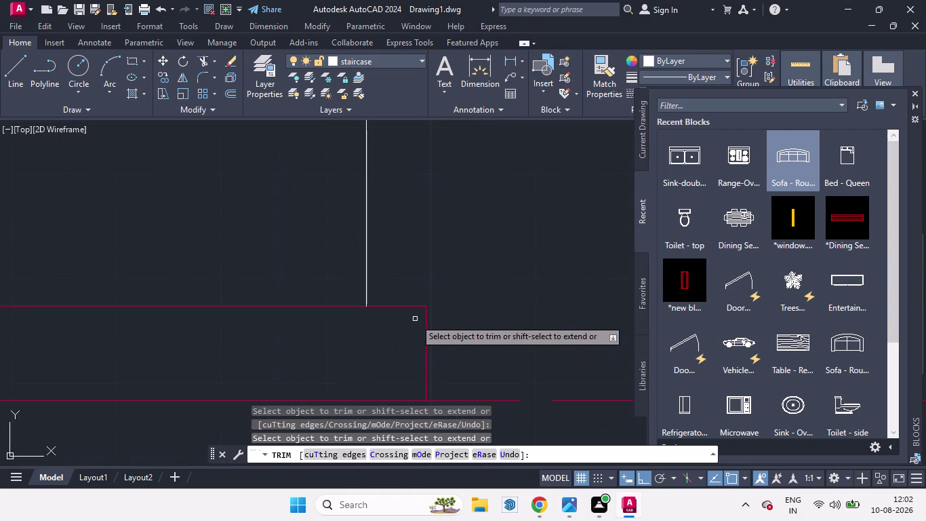
scroll(down, 3)
scroll(down, 3)
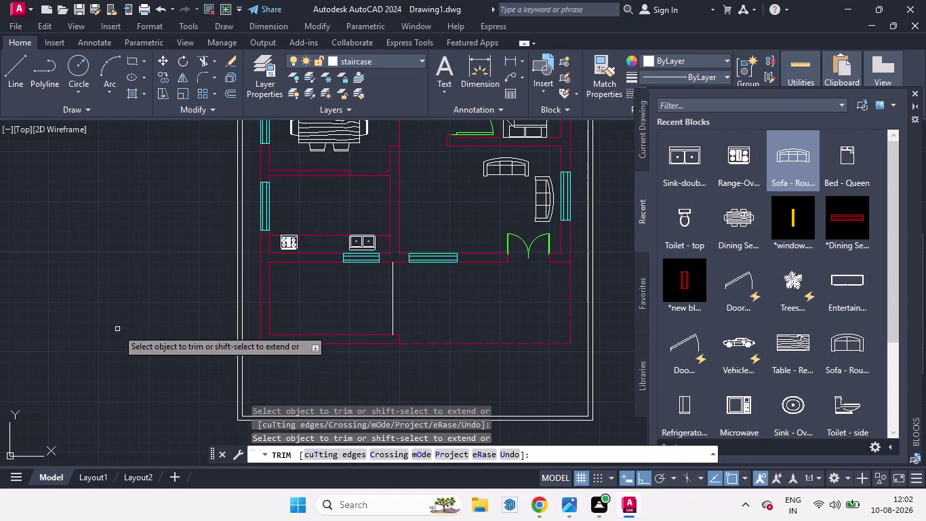
key(space)
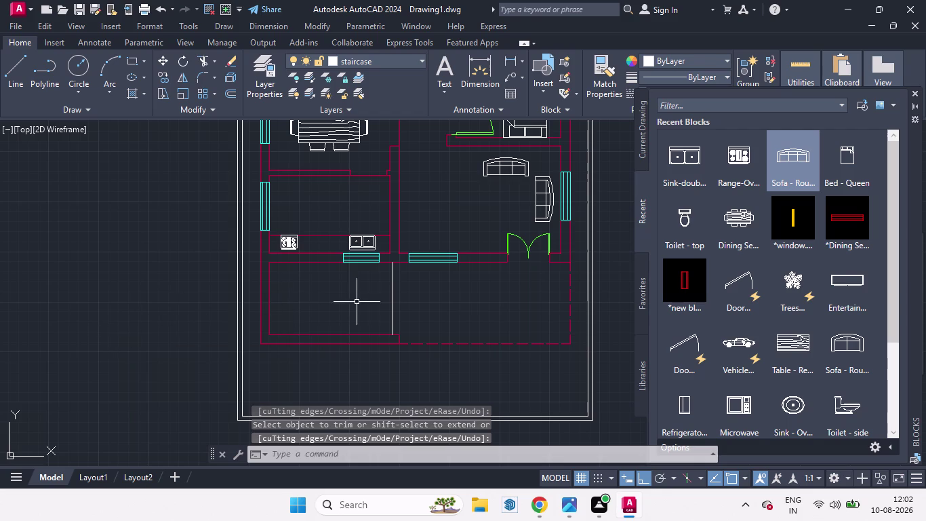
Copy the vertical line using the Array option with 9 items.
click(394, 303)
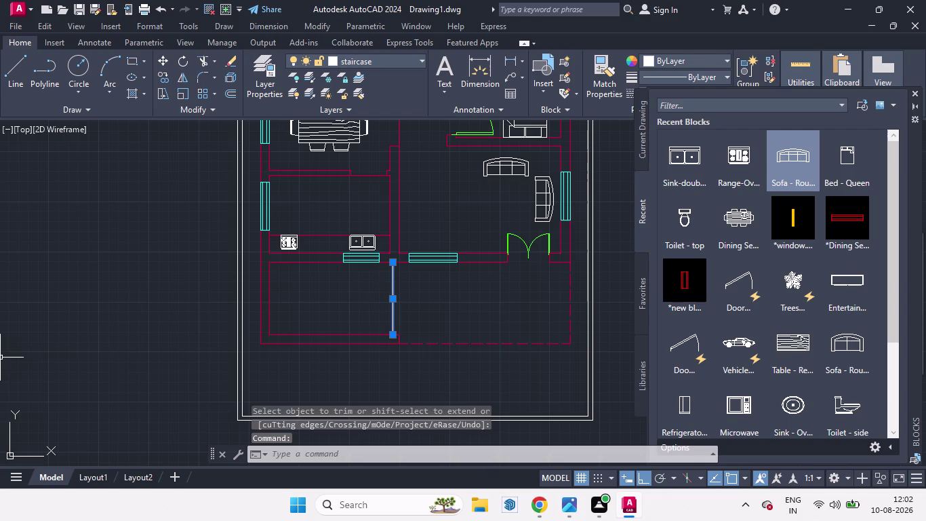
text(co)
key(Return)
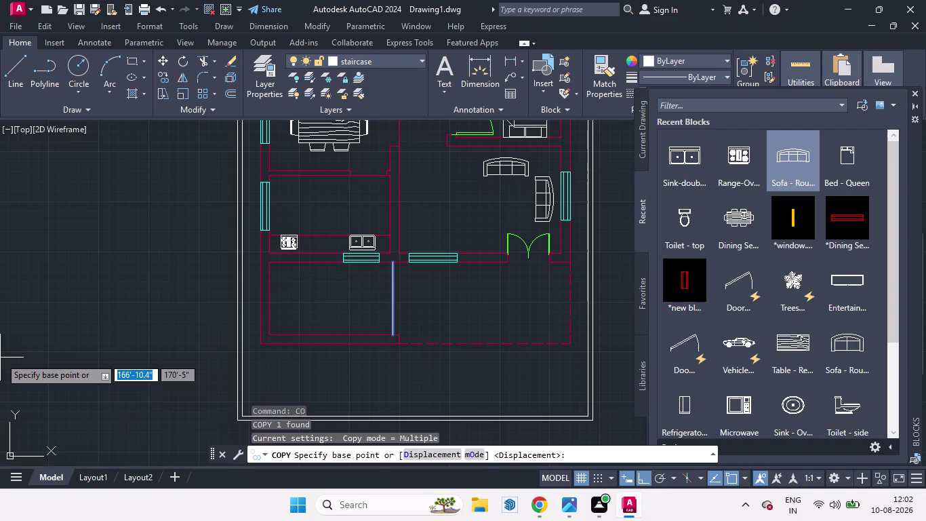
click(393, 335)
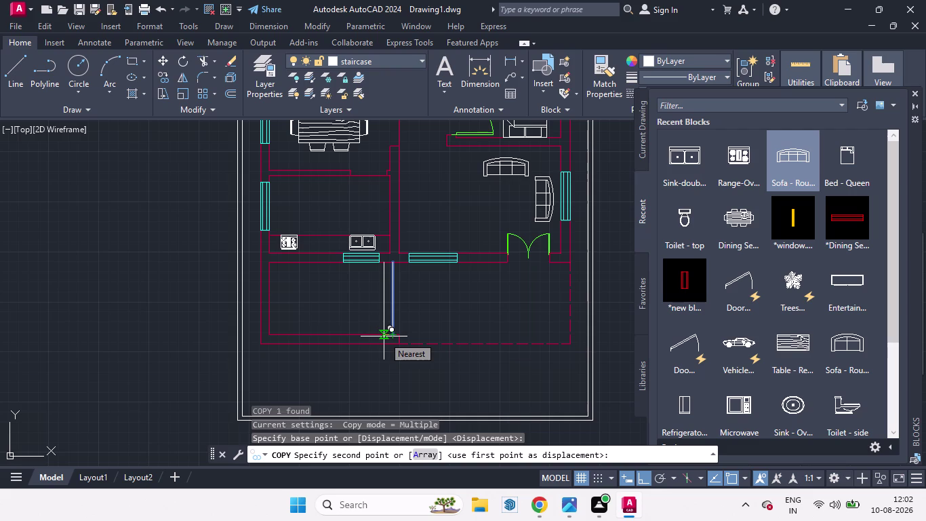
click(384, 337)
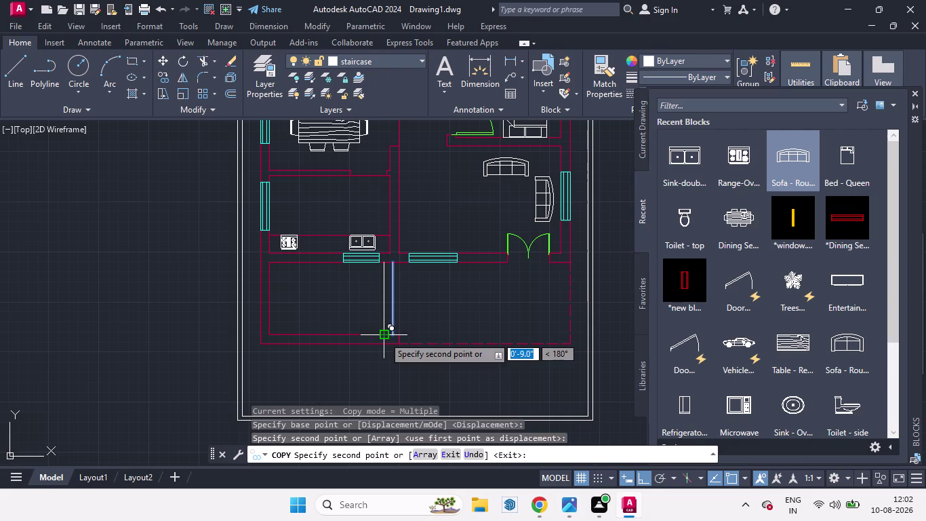
click(426, 455)
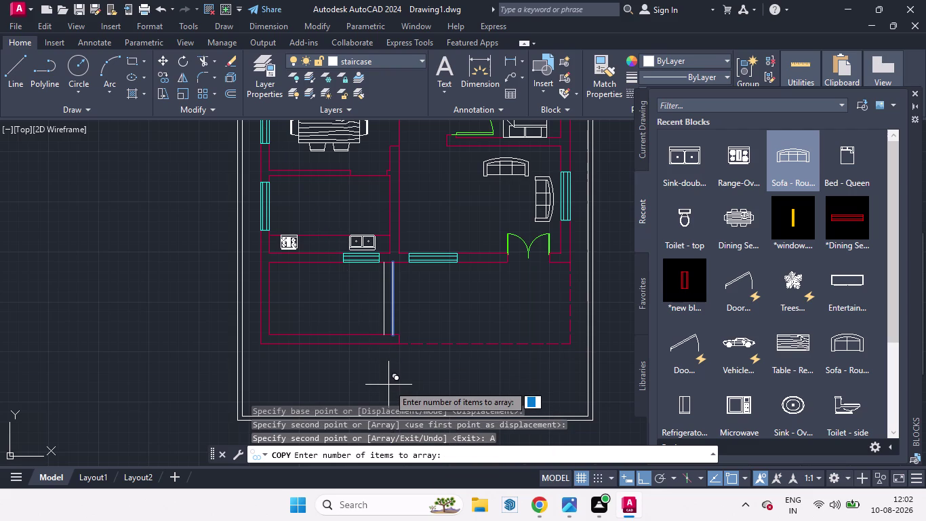
key(9)
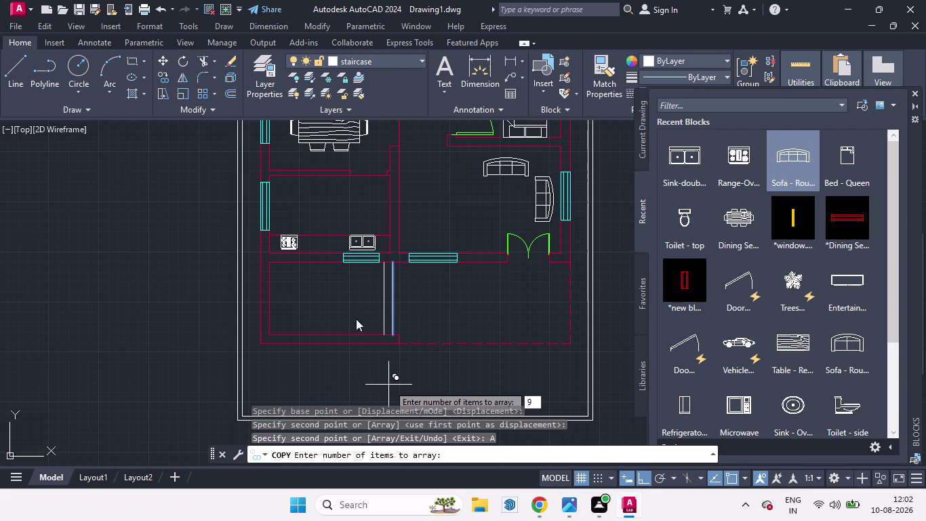
key(Return)
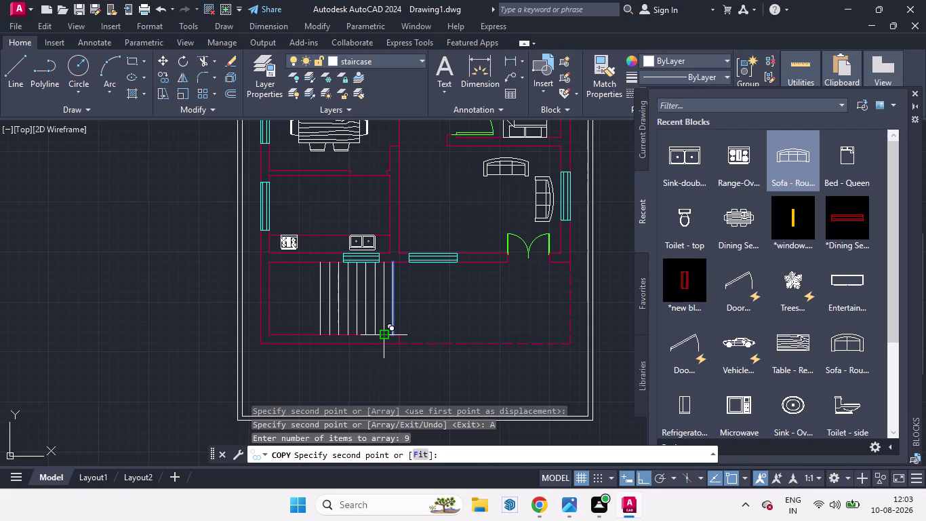
Place the nine step lines 10 apart and add one more copy further left.
click(383, 336)
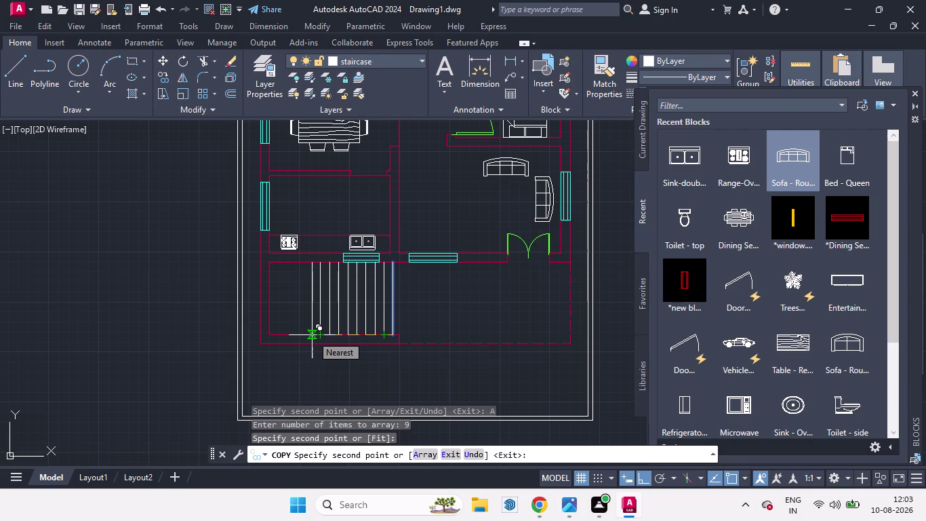
key(1)
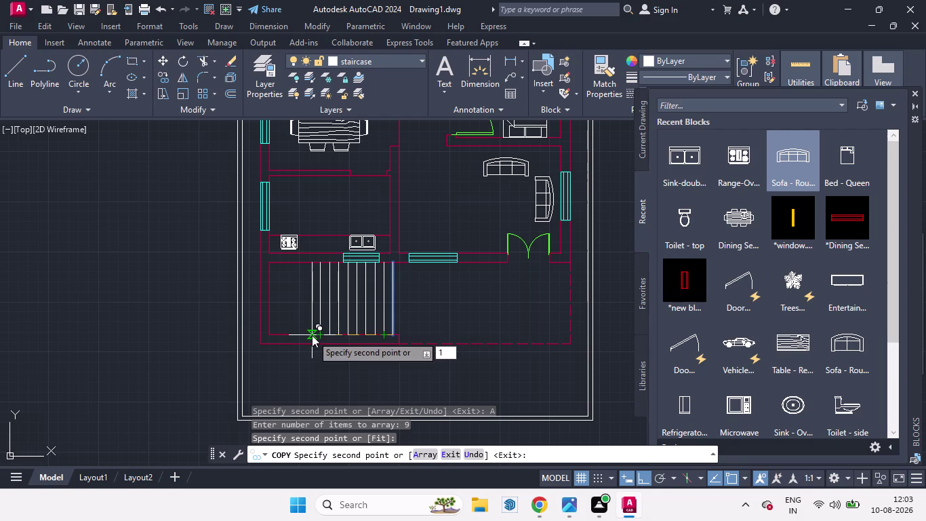
key(0)
key(Return)
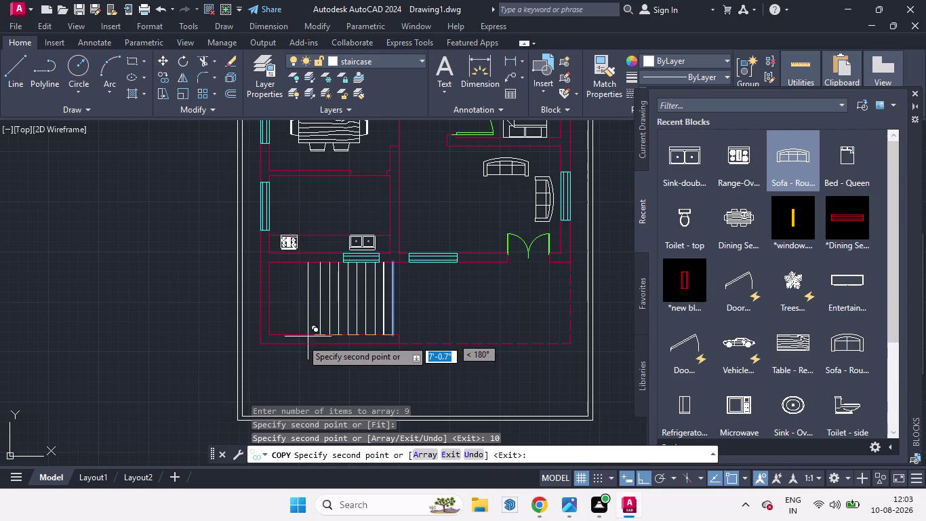
scroll(up, 3)
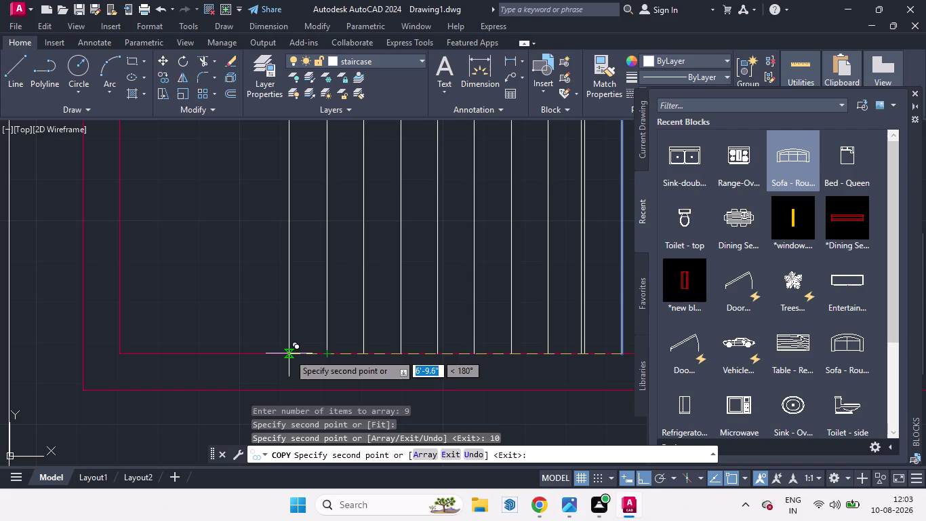
click(289, 354)
scroll(down, 3)
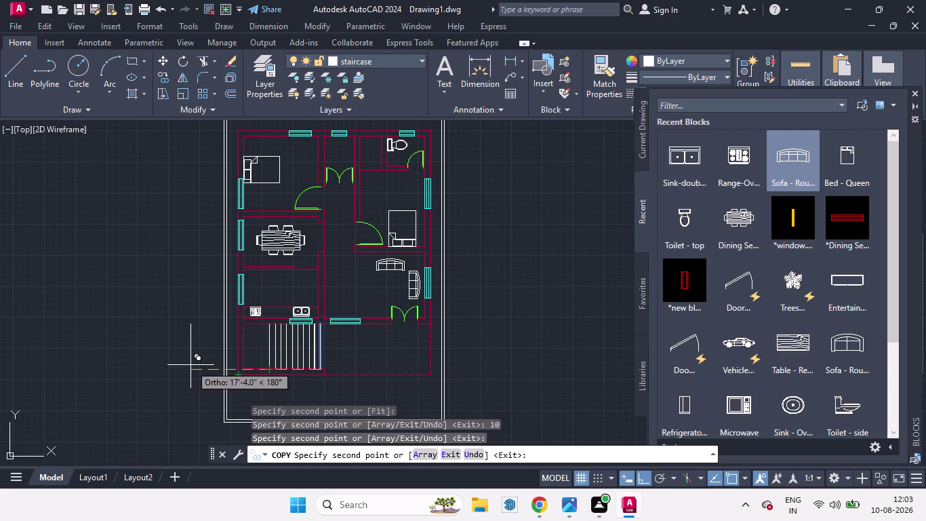
key(space)
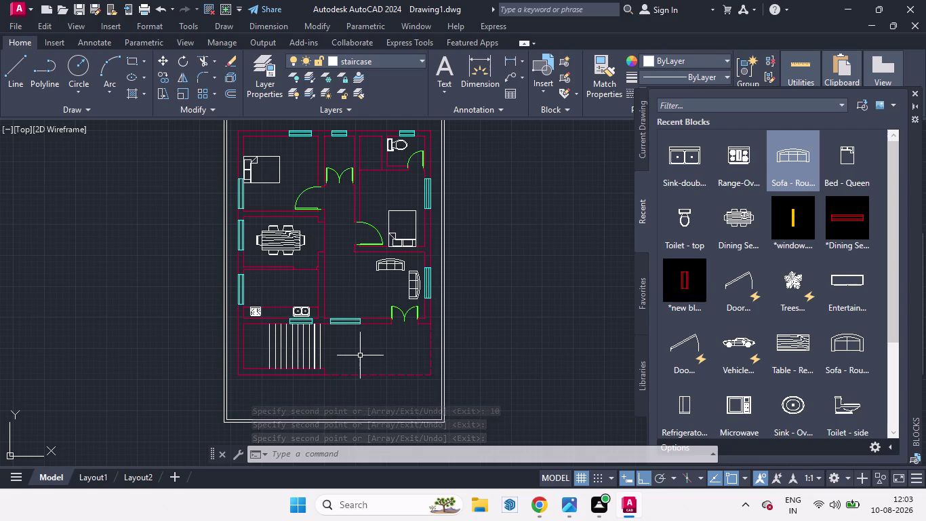
Delete the extra step line beside the staircase.
key(l)
key(Return)
scroll(up, 3)
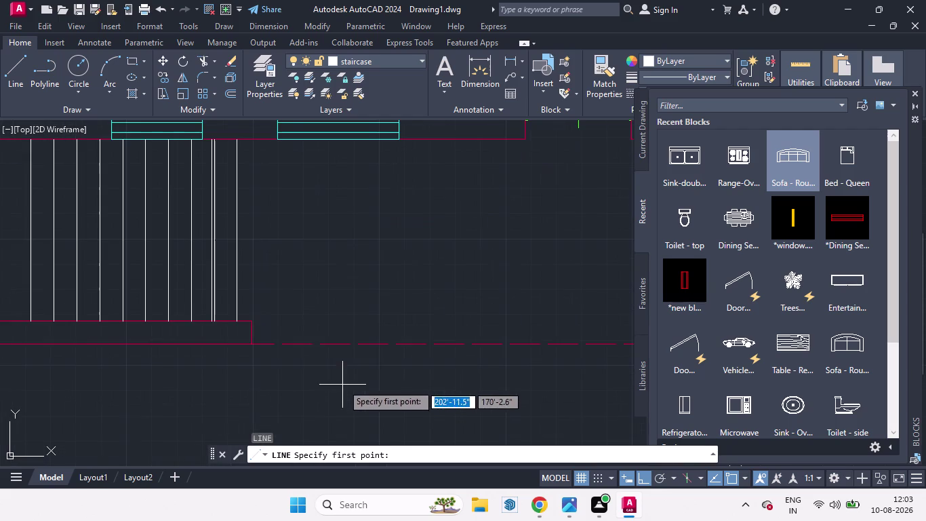
scroll(down, 3)
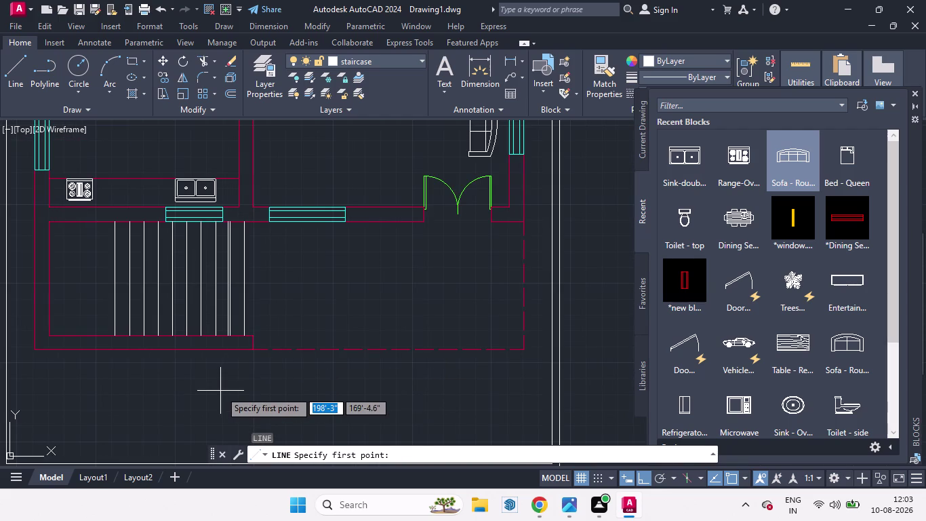
key(space)
key(space)
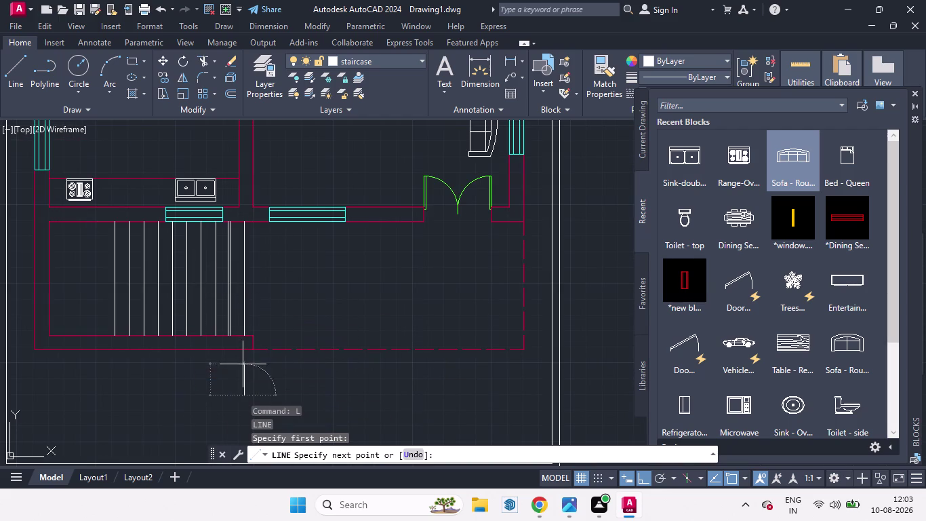
scroll(up, 3)
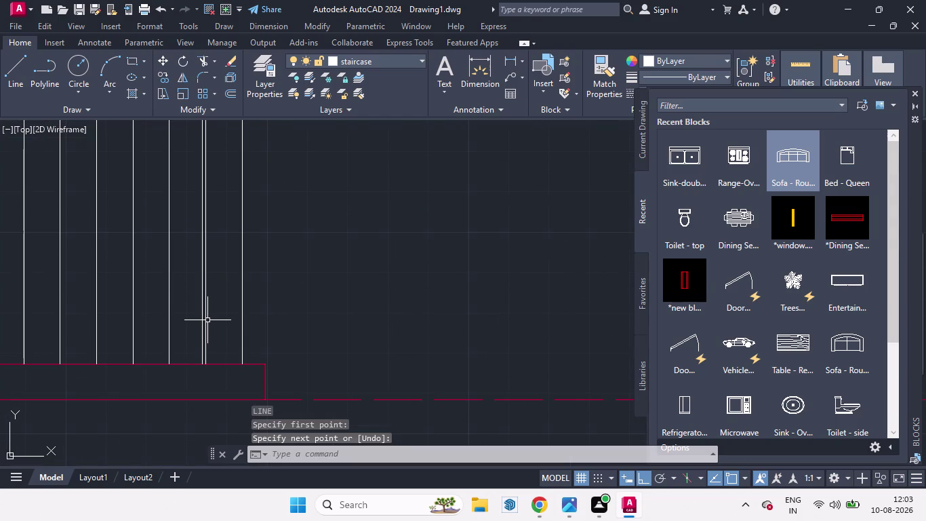
click(201, 317)
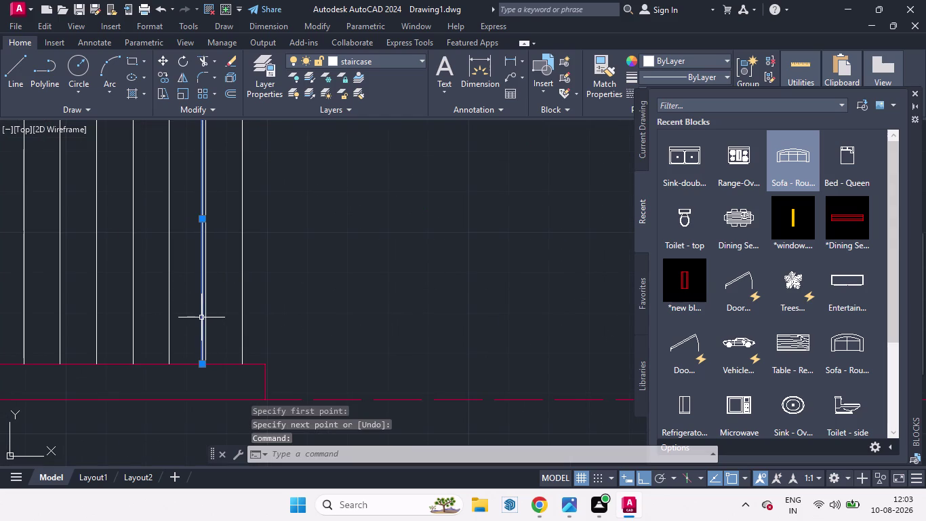
key(Delete)
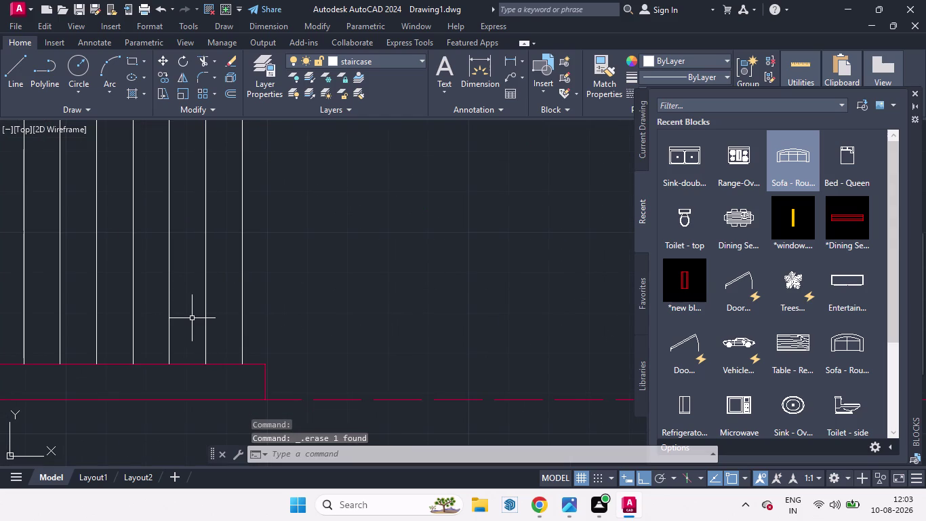
Draw a line from the stairs' bottom edge up to mid-height, then across the steps.
key(l)
key(Return)
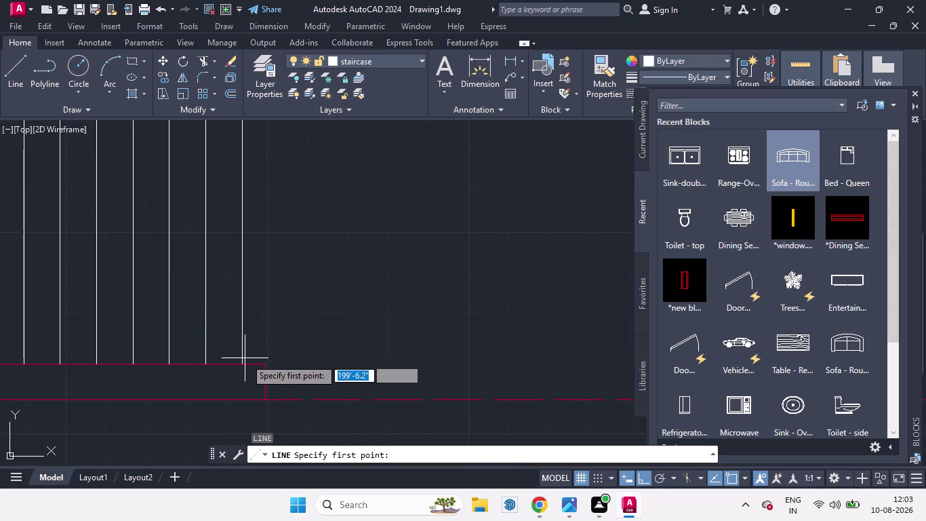
click(262, 366)
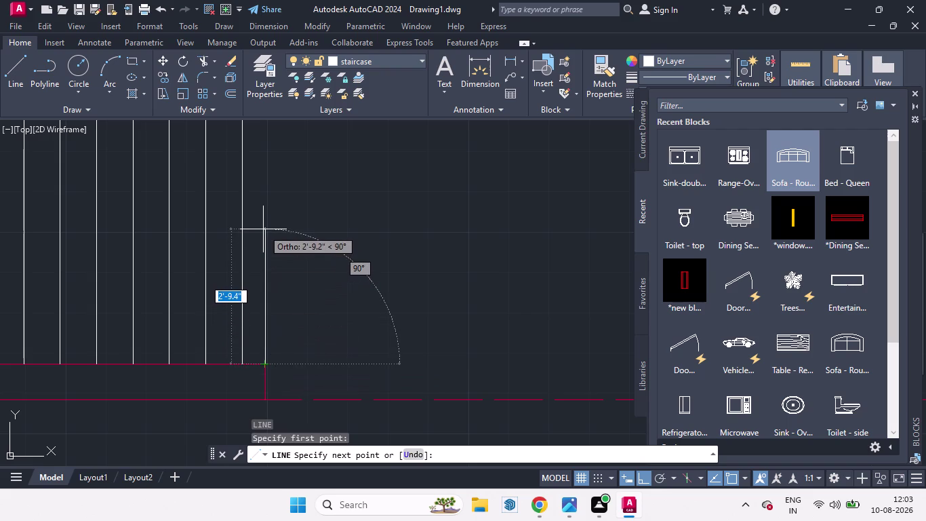
scroll(down, 3)
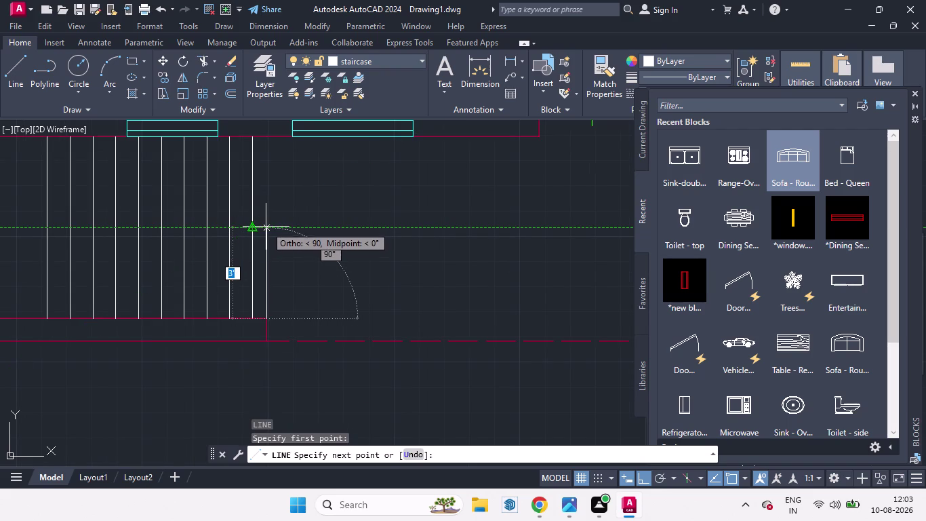
click(267, 227)
scroll(down, 3)
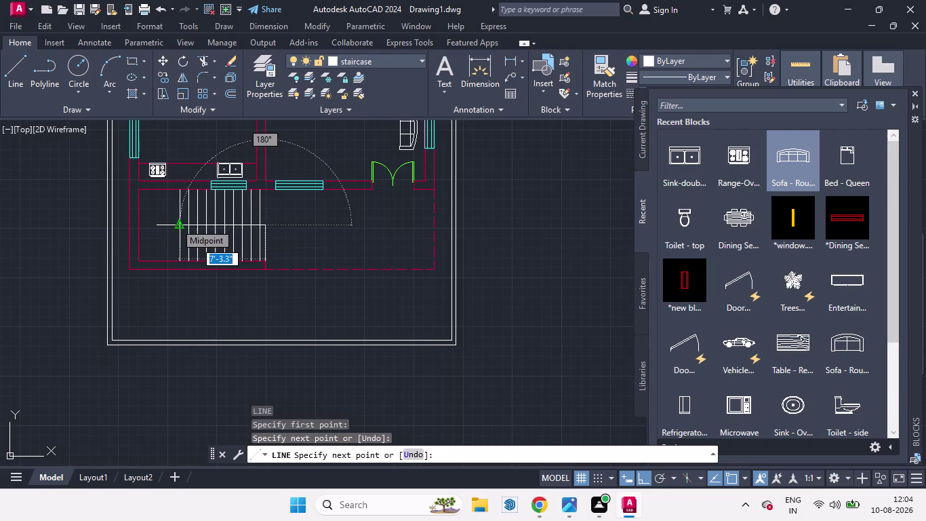
scroll(up, 3)
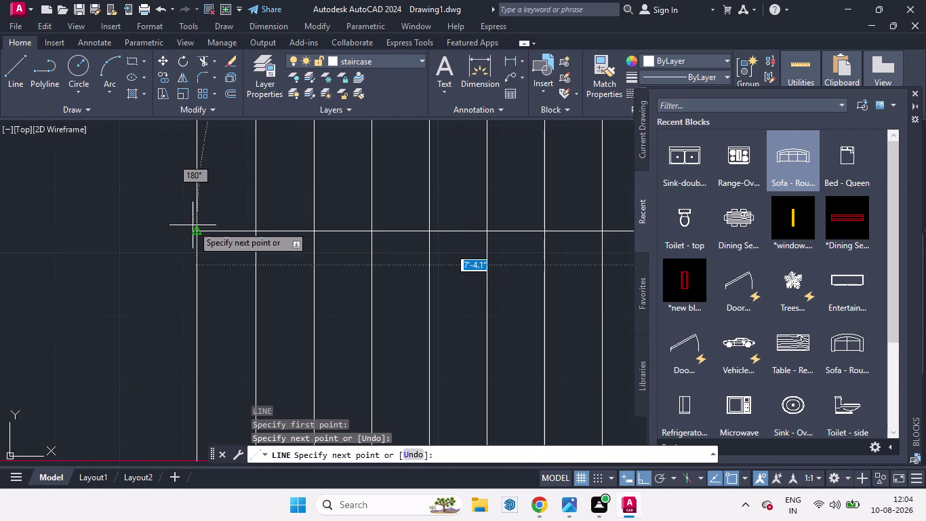
click(198, 234)
scroll(down, 3)
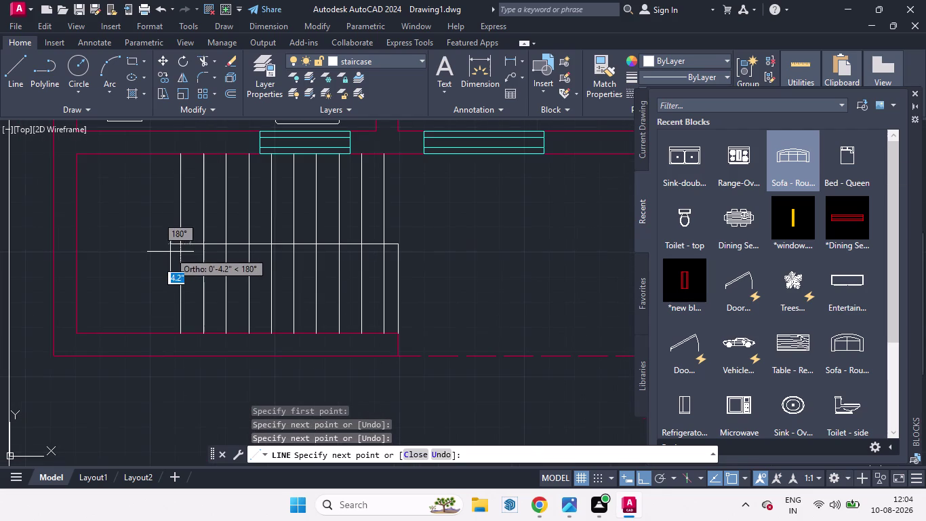
key(space)
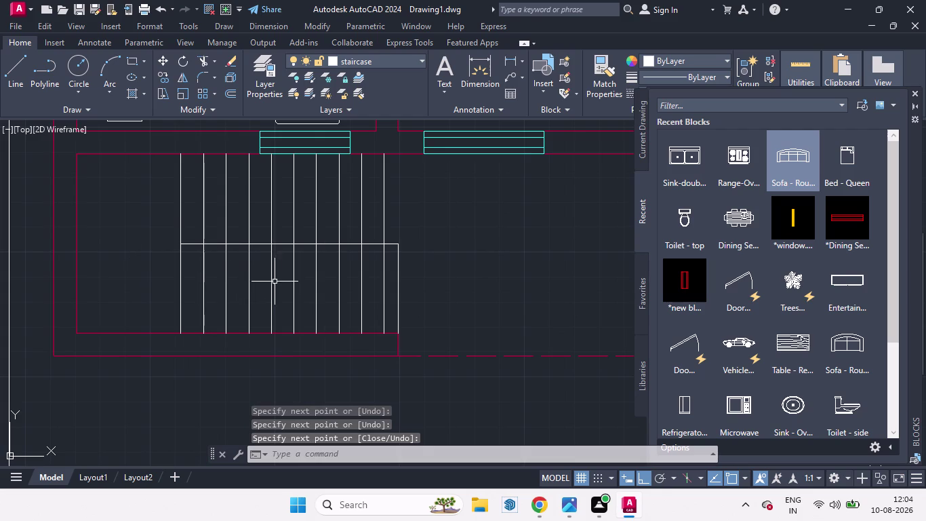
Draw a four-corner outline across the left stair treads.
key(l)
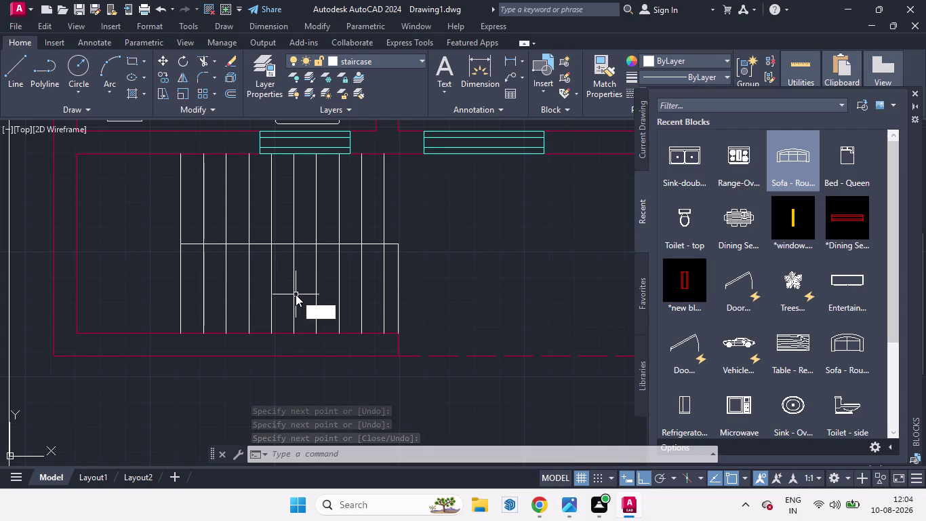
key(Return)
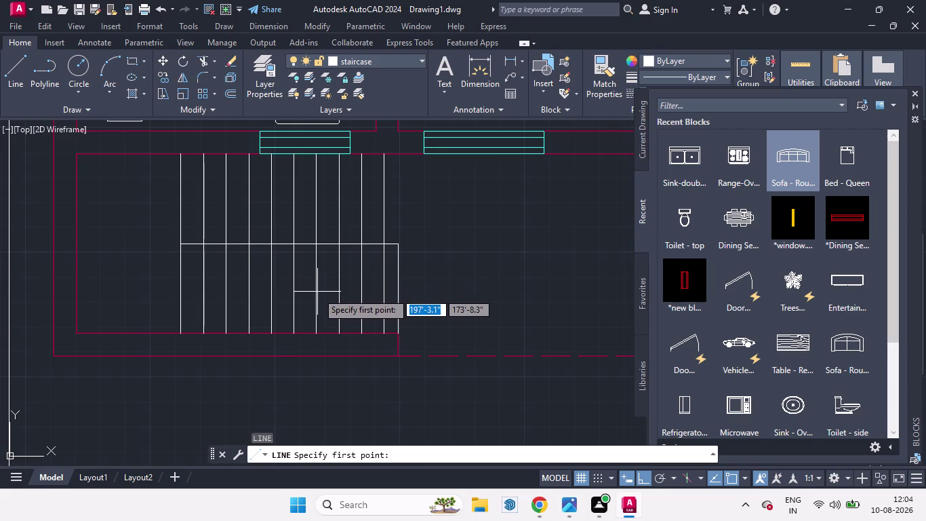
click(316, 288)
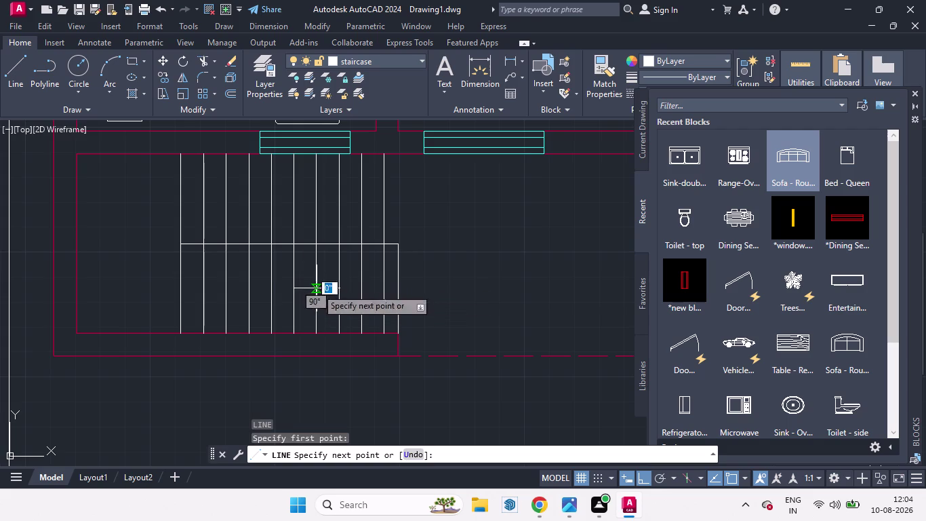
click(139, 291)
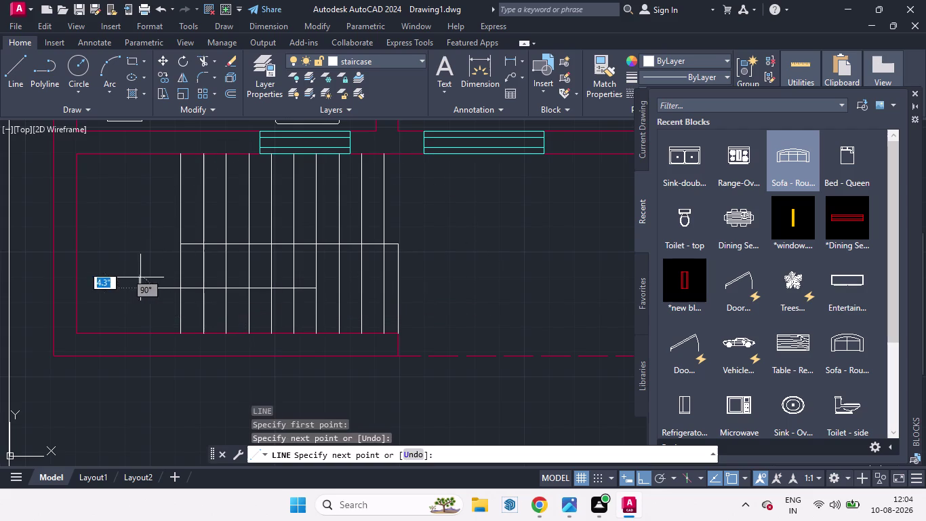
click(151, 203)
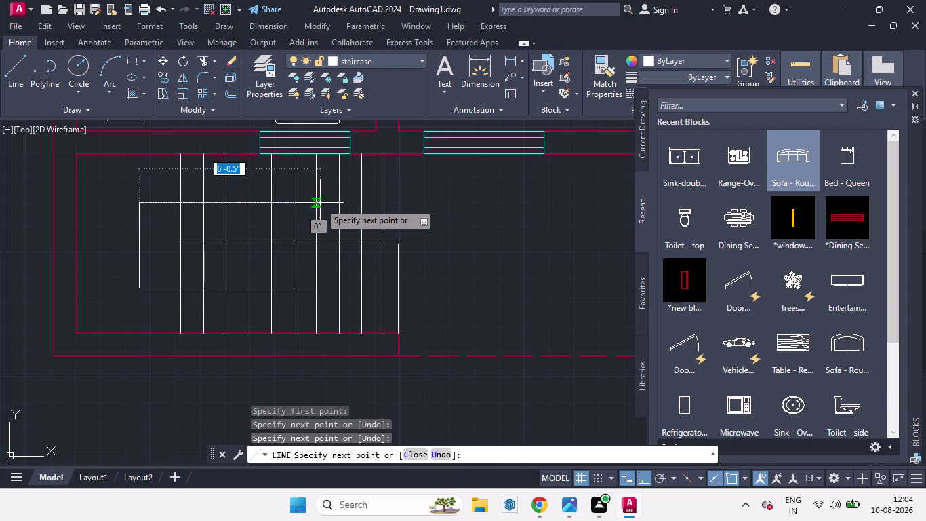
click(280, 203)
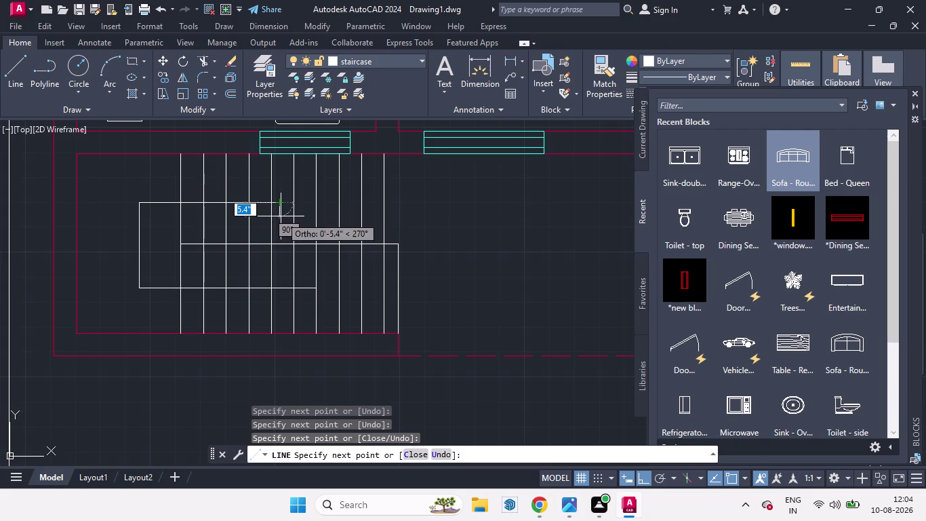
key(space)
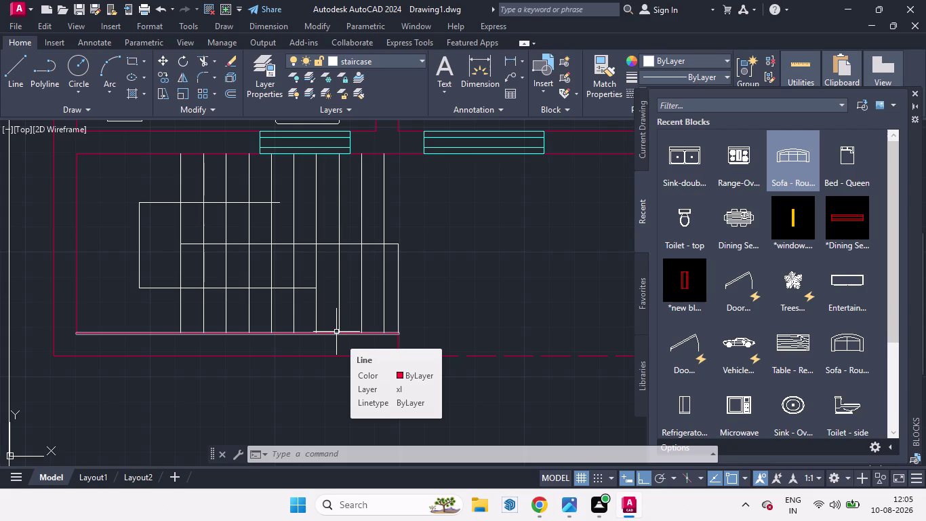
Zoom in and start a line at the end of the stair line.
scroll(up, 3)
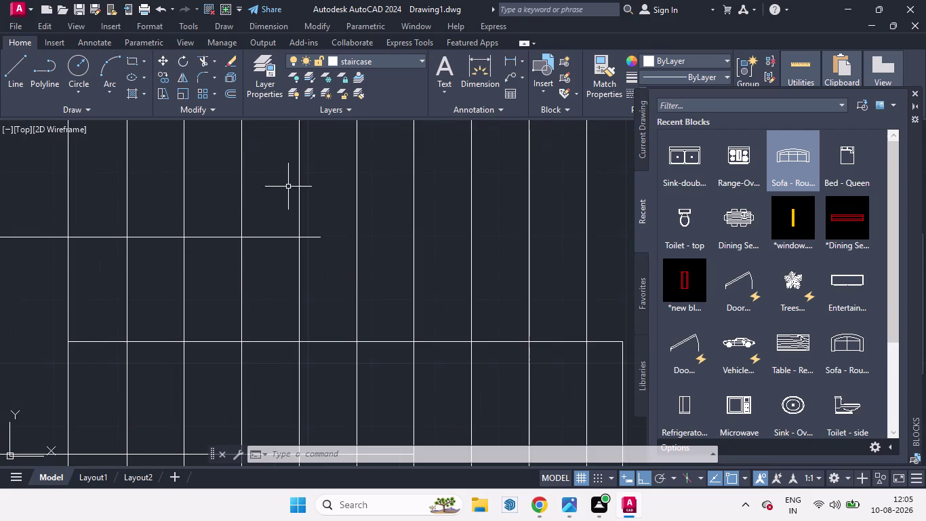
scroll(down, 3)
scroll(up, 3)
scroll(up, 3)
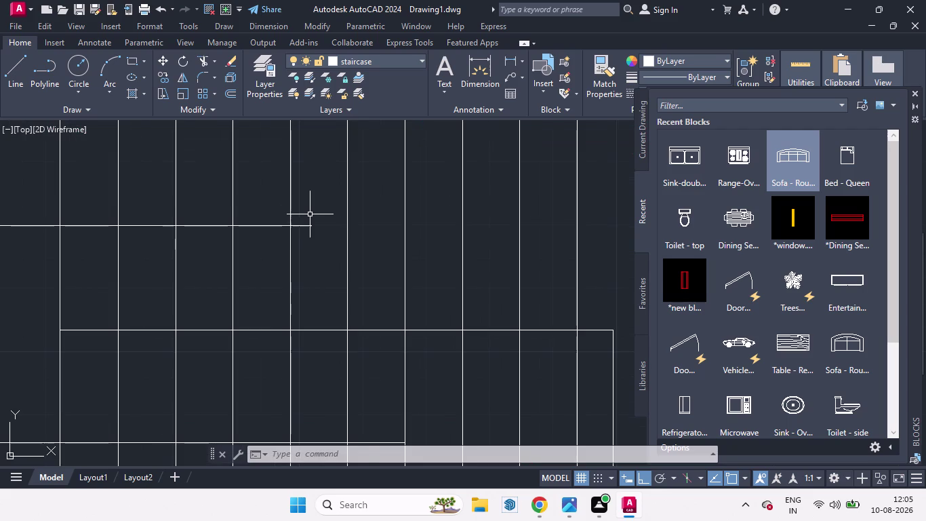
key(l)
key(Return)
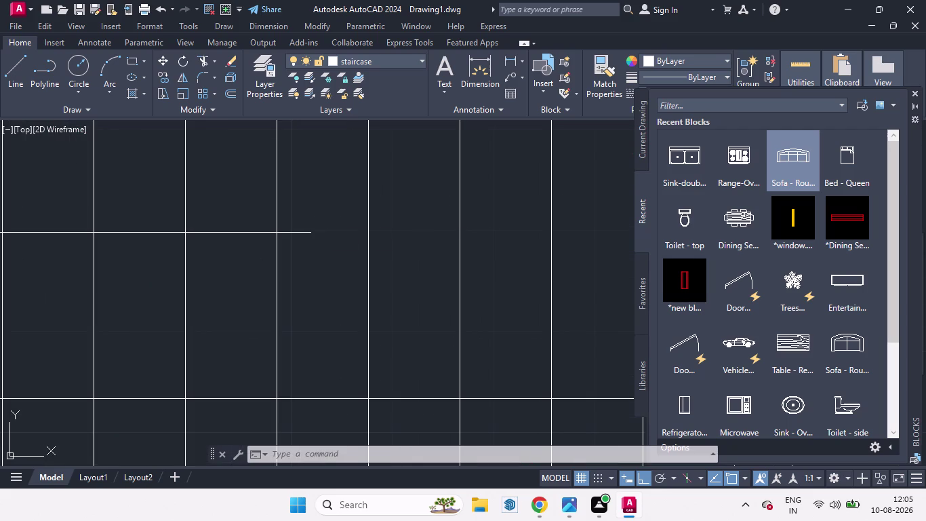
click(649, 474)
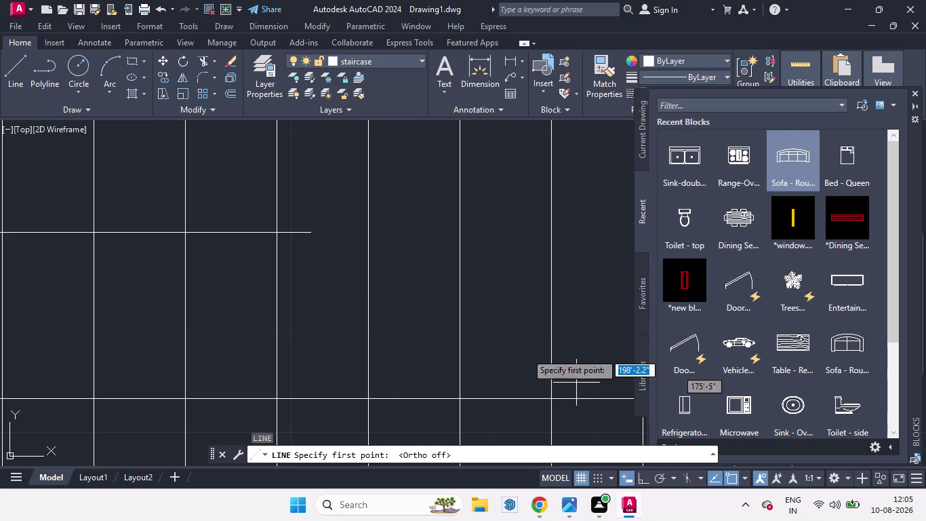
click(316, 233)
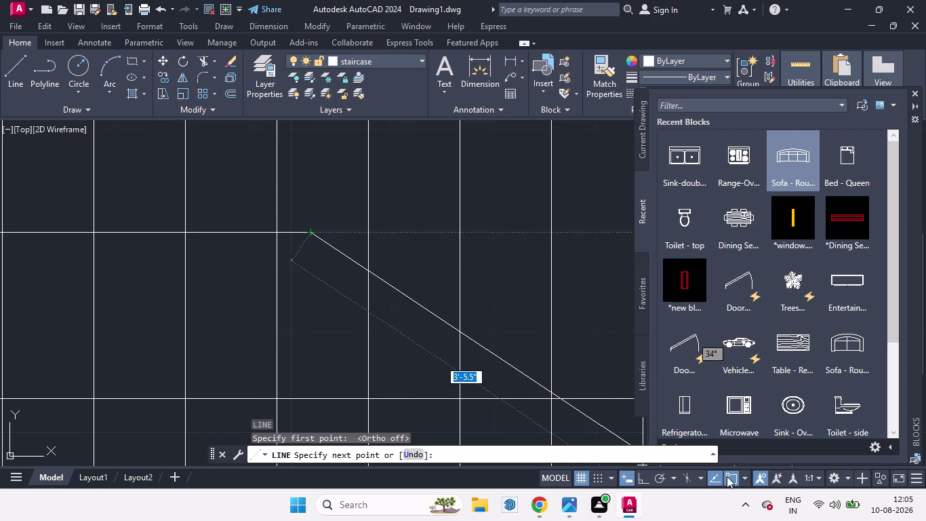
Turn Ortho off and Polar tracking on with 30-degree increments.
click(664, 477)
click(673, 477)
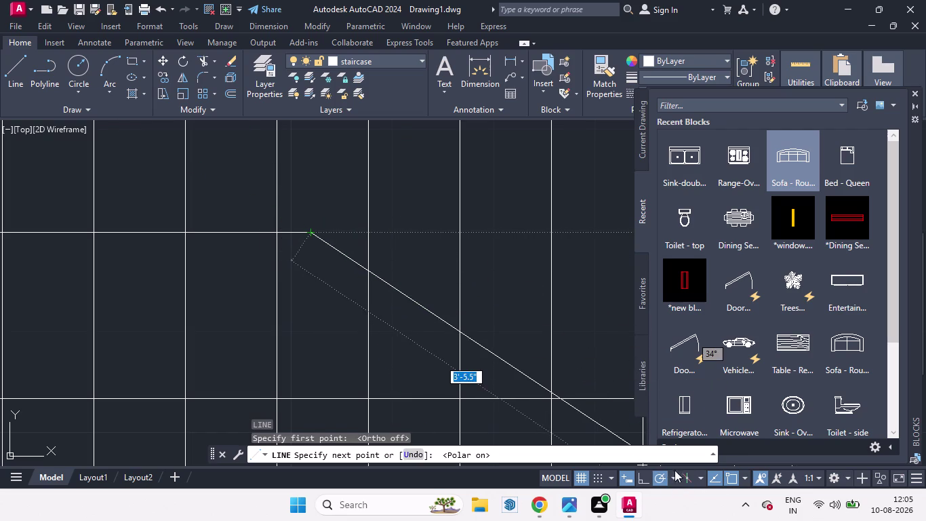
click(680, 359)
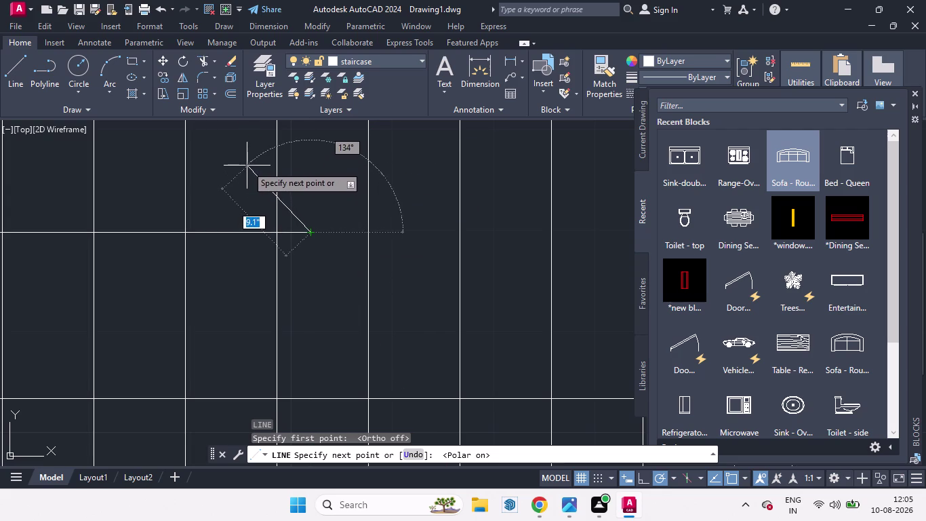
click(641, 479)
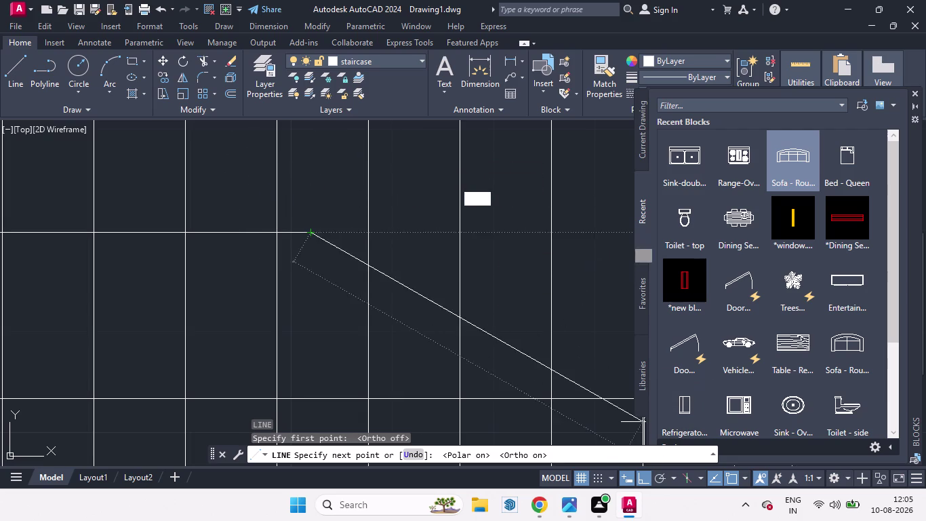
click(647, 479)
click(660, 479)
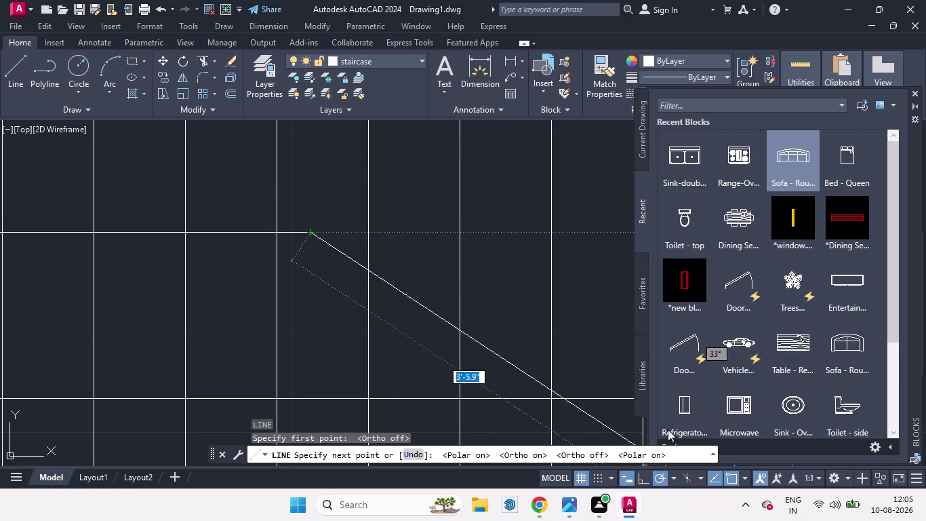
click(674, 474)
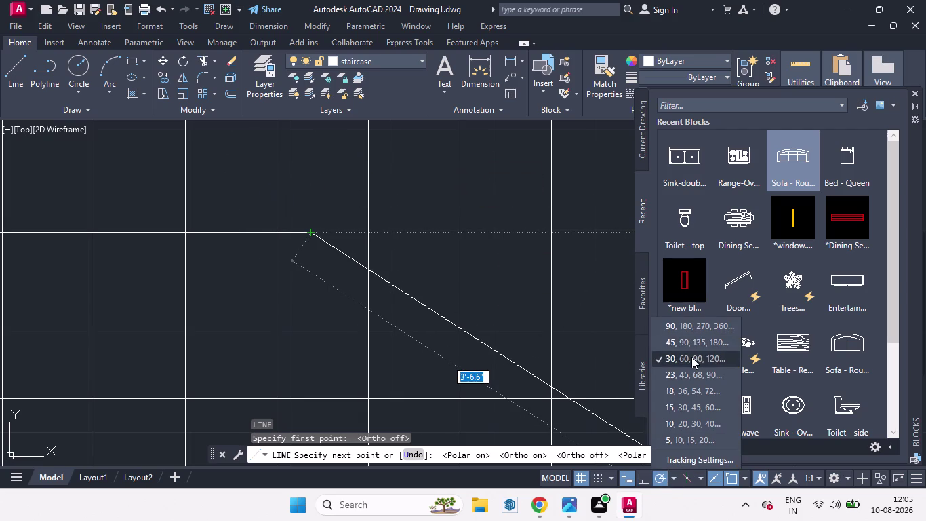
scroll(down, 3)
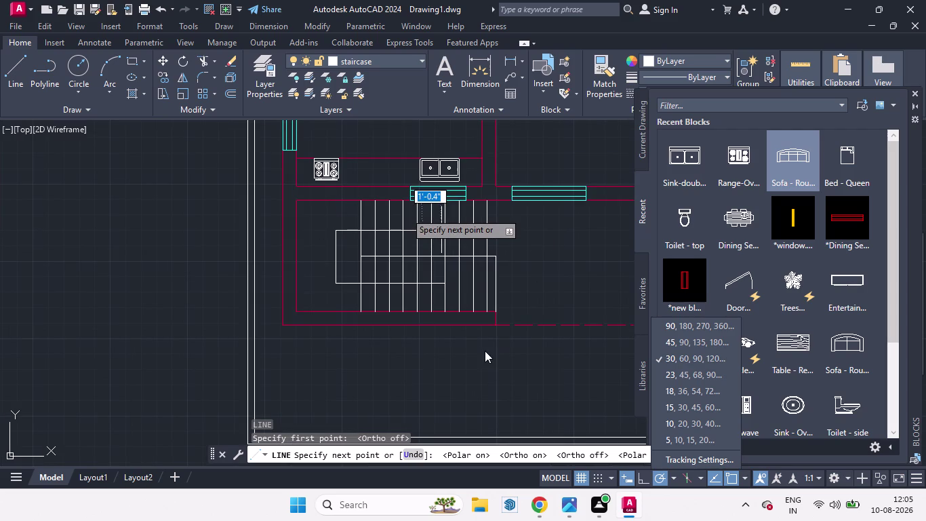
click(138, 324)
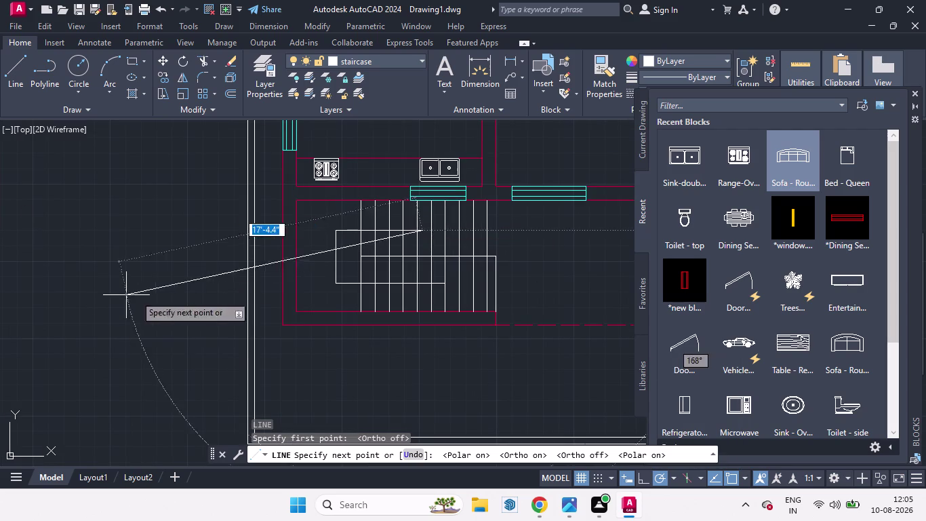
scroll(up, 3)
scroll(up, 3)
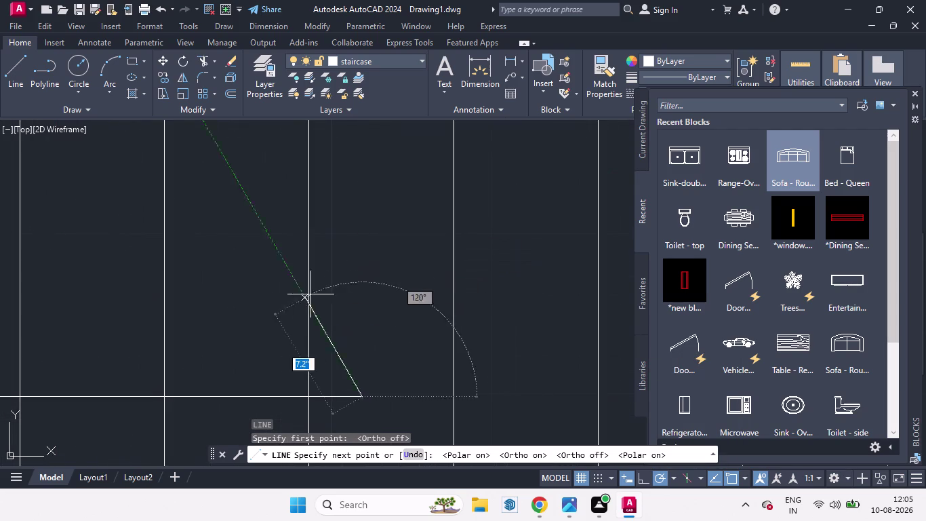
scroll(down, 3)
scroll(down, 3)
scroll(up, 3)
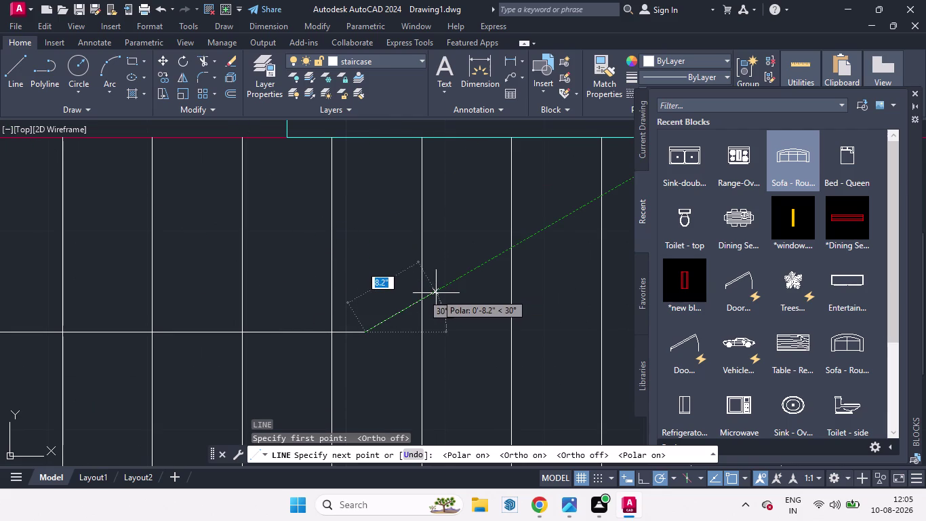
Draw the 30-degree angled arrowhead sides back onto the stair line.
click(675, 479)
click(666, 343)
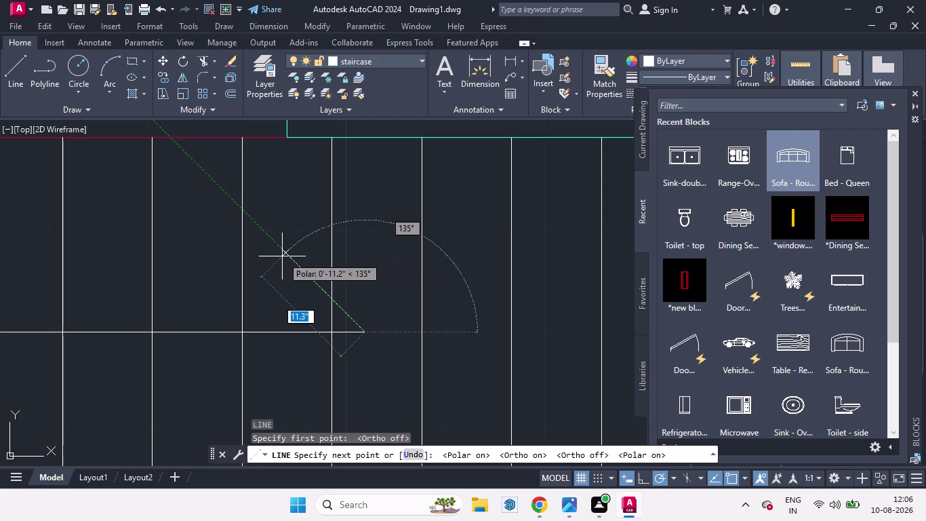
click(344, 317)
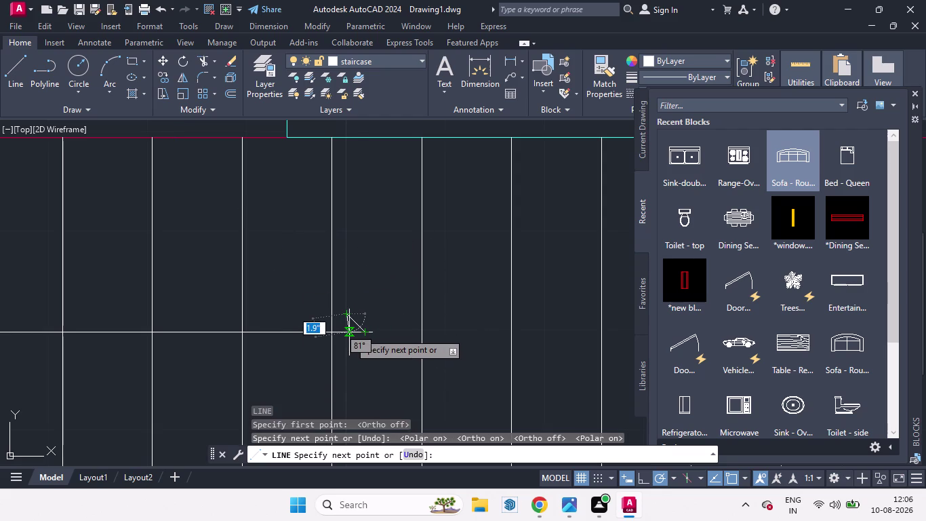
scroll(up, 3)
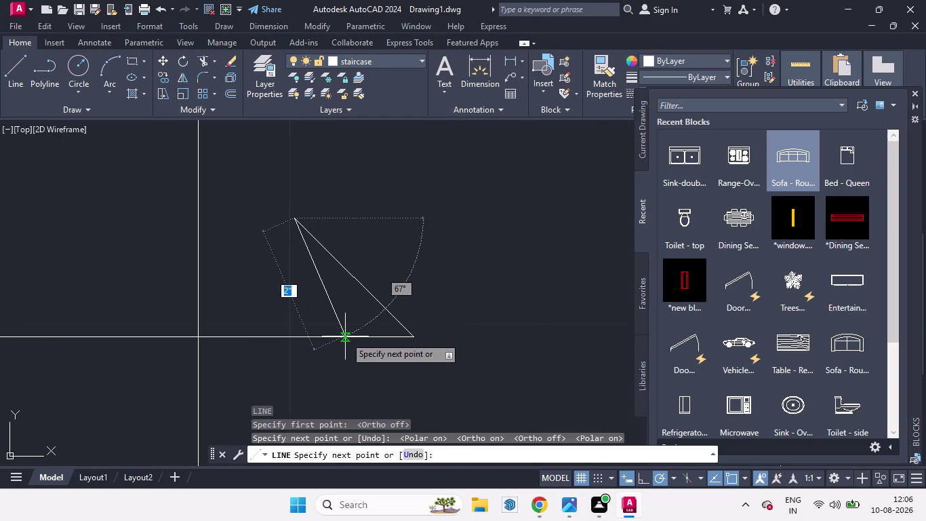
click(345, 336)
key(space)
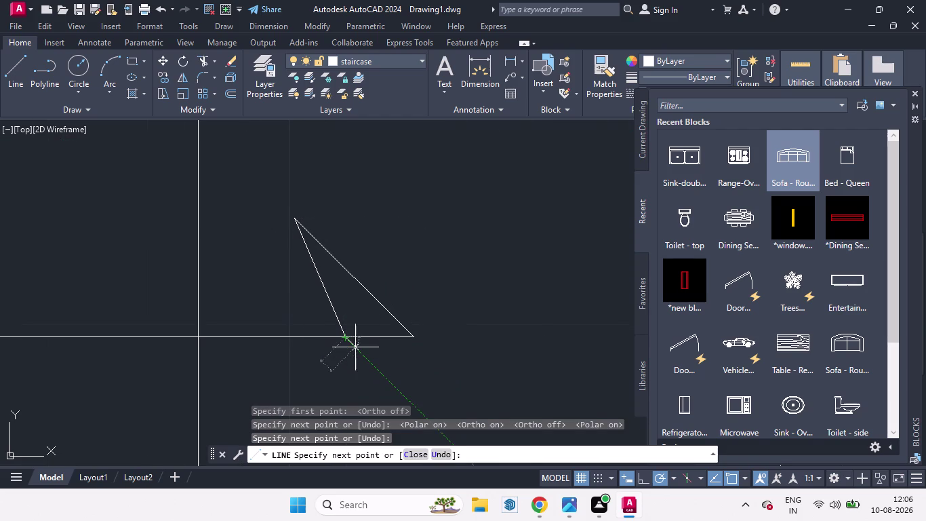
scroll(down, 3)
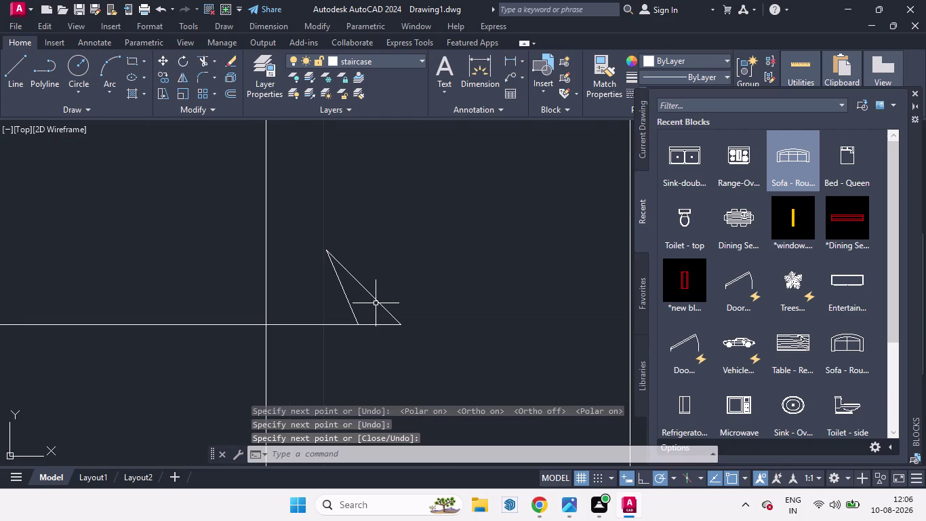
Mirror the two arrowhead lines across a horizontal axis, keeping the originals.
click(376, 303)
click(349, 305)
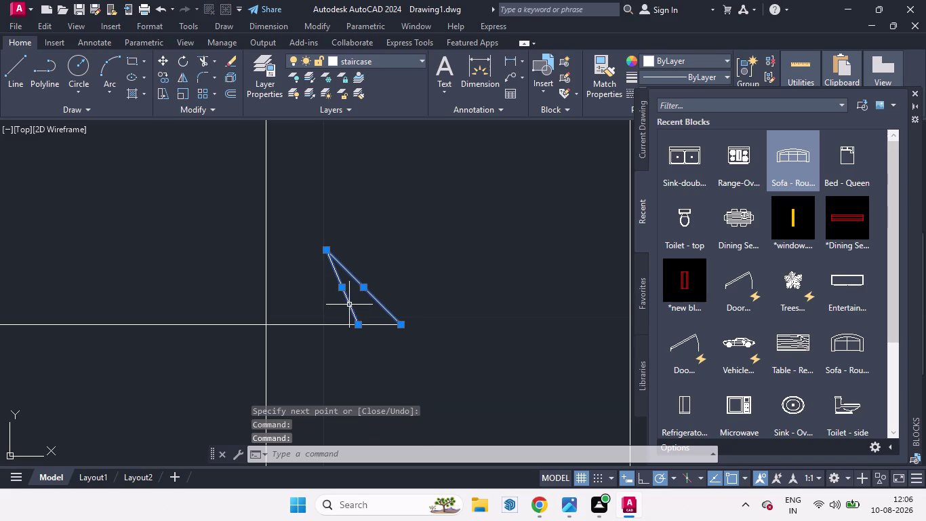
key(m)
key(i)
key(Return)
click(400, 327)
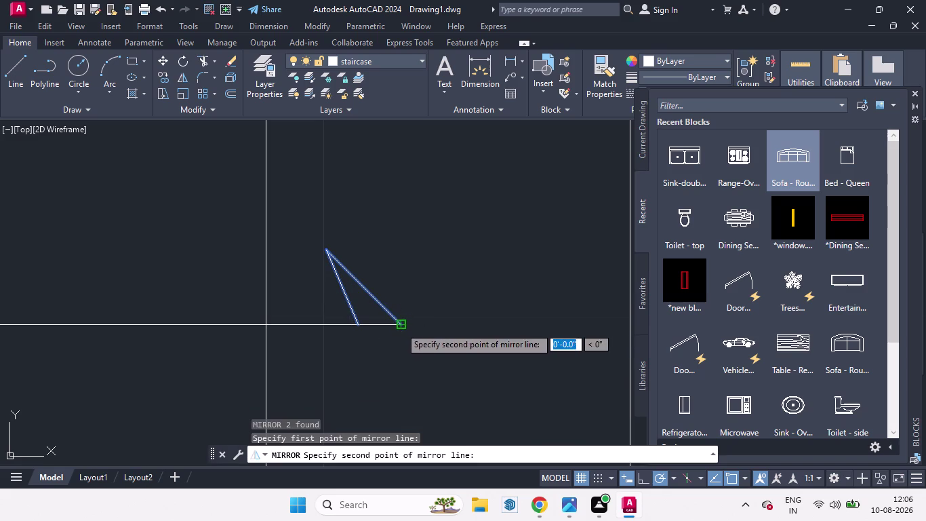
click(360, 327)
drag(389, 377, 360, 327)
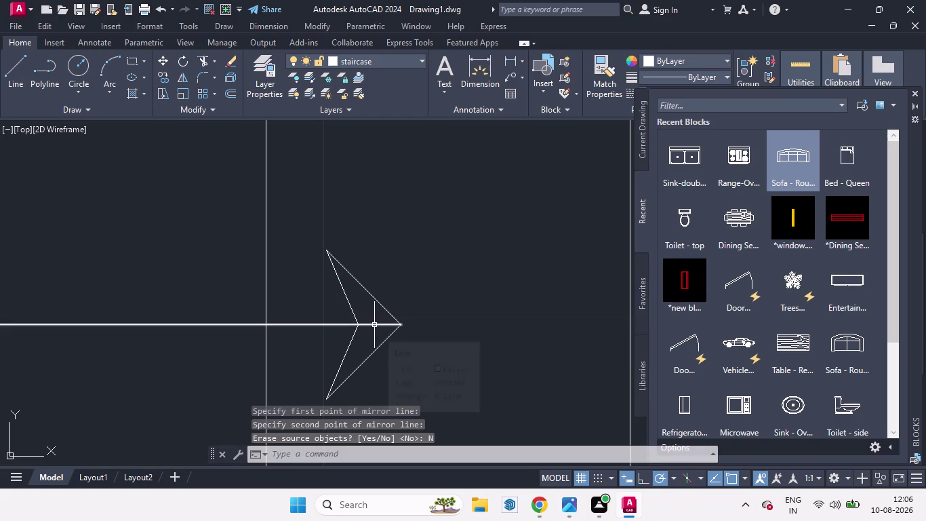
scroll(up, 3)
scroll(down, 3)
key(t)
key(r)
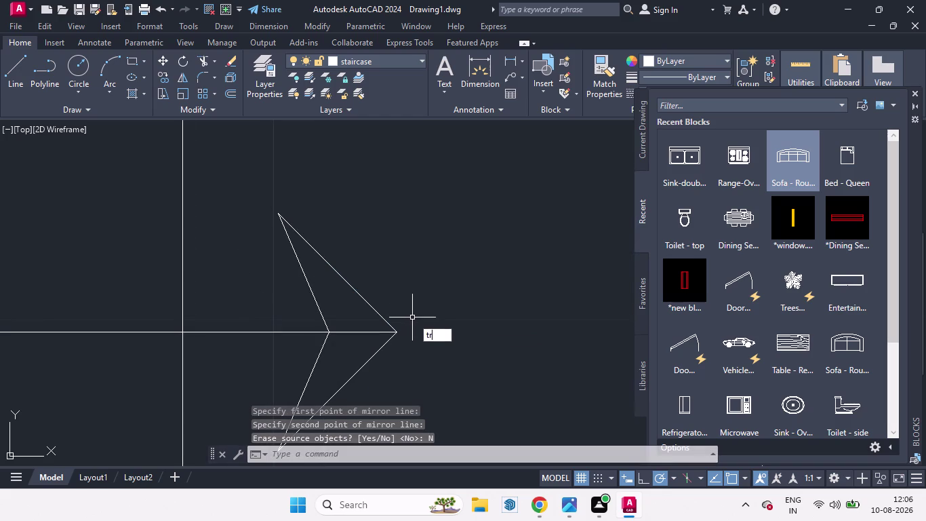
Trim away the stair line inside the arrowhead.
key(Return)
key(Return)
click(362, 332)
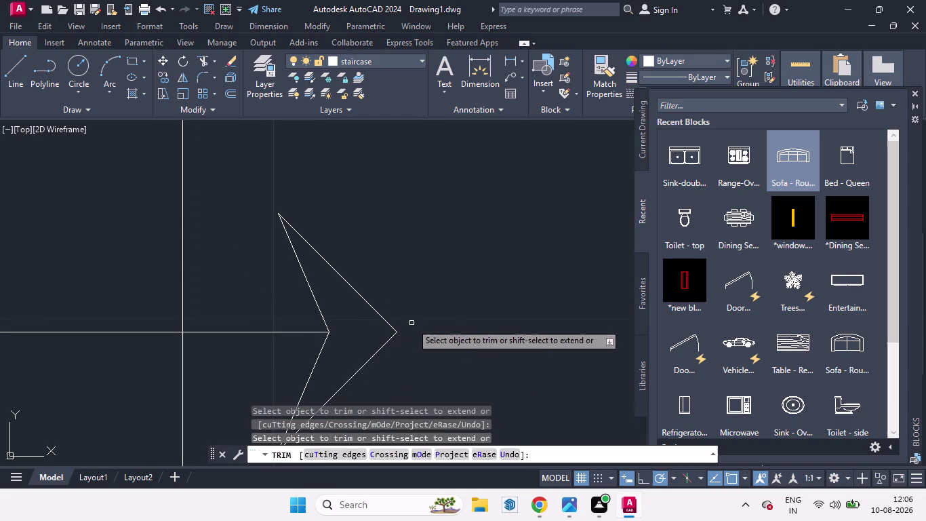
drag(420, 309, 440, 269)
scroll(down, 3)
scroll(down, 3)
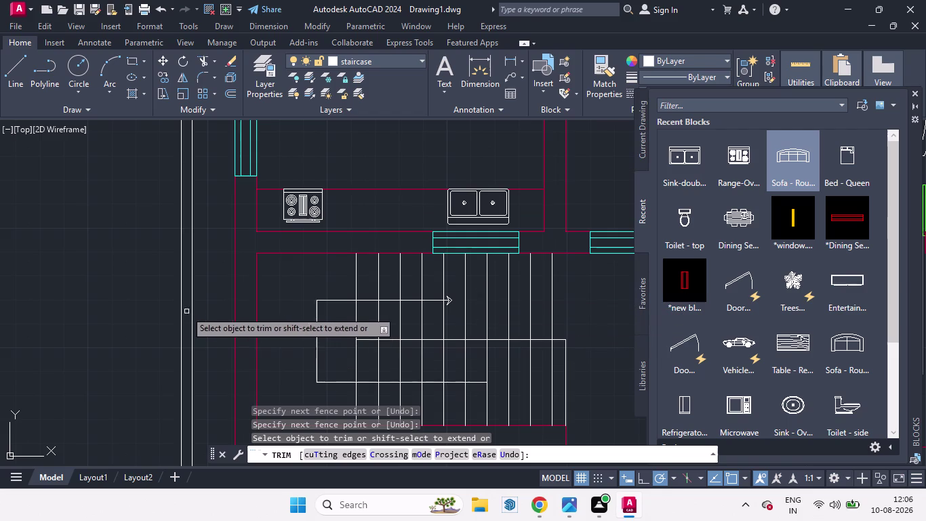
key(space)
scroll(up, 3)
scroll(up, 3)
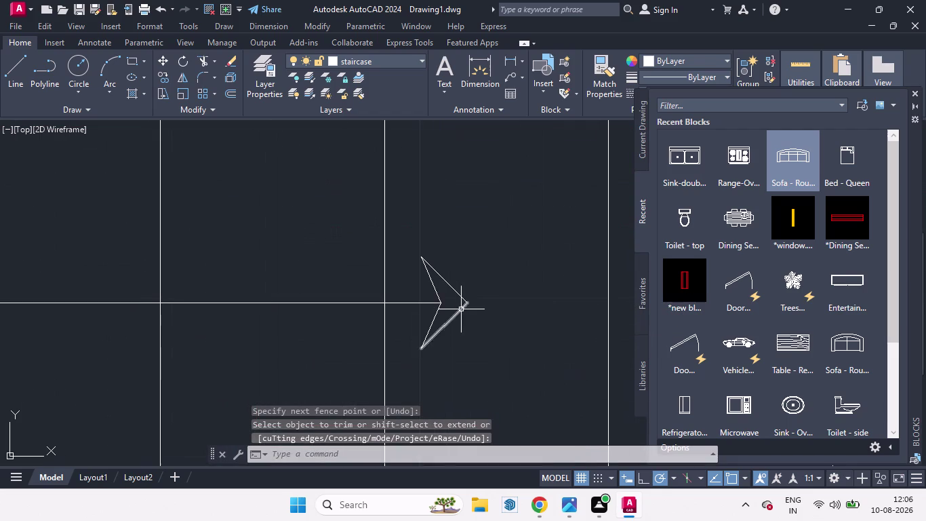
scroll(up, 3)
Cancel a stray selection at the arrowhead.
click(447, 302)
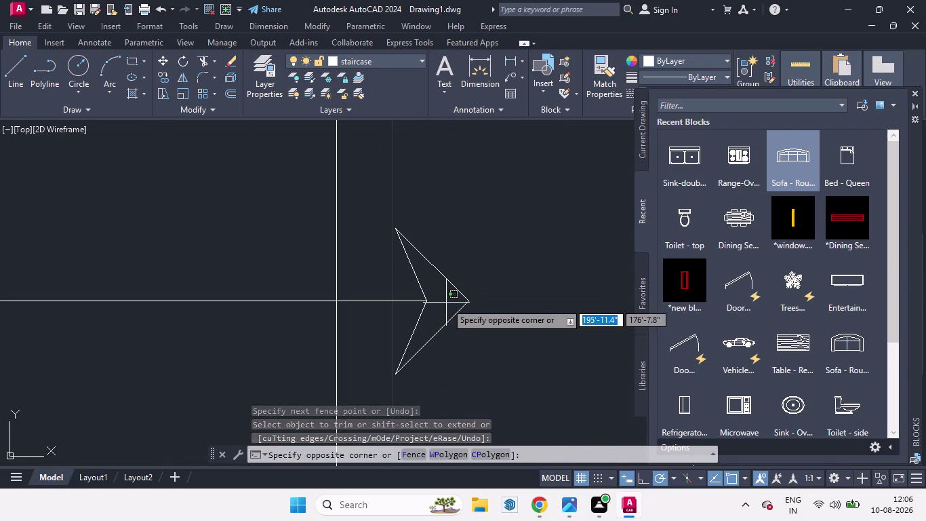
key(space)
key(space)
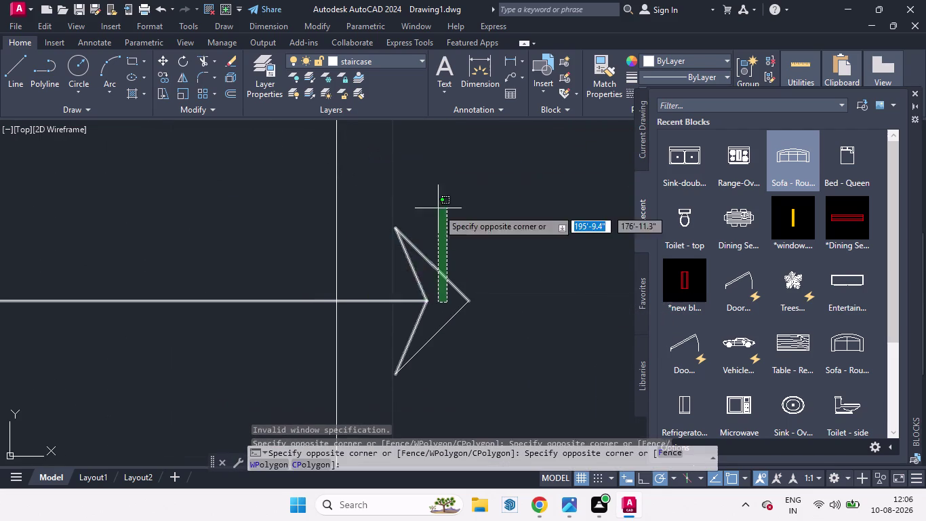
key(Escape)
key(h)
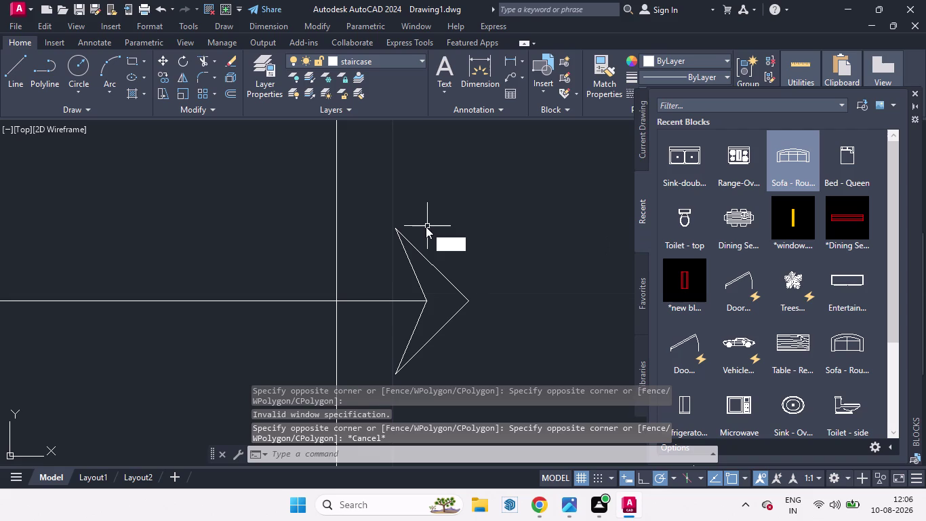
key(Return)
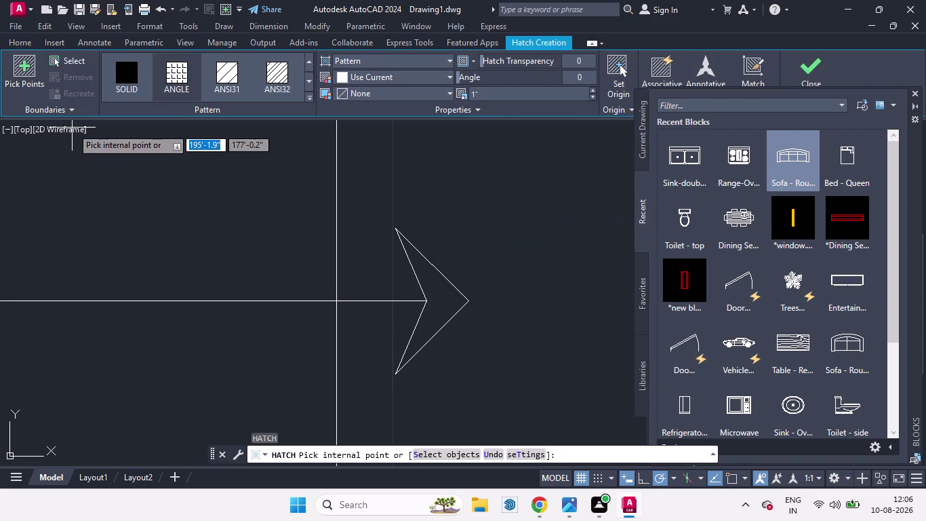
Fill the inside of the arrowhead with a black SOLID hatch pattern.
click(137, 75)
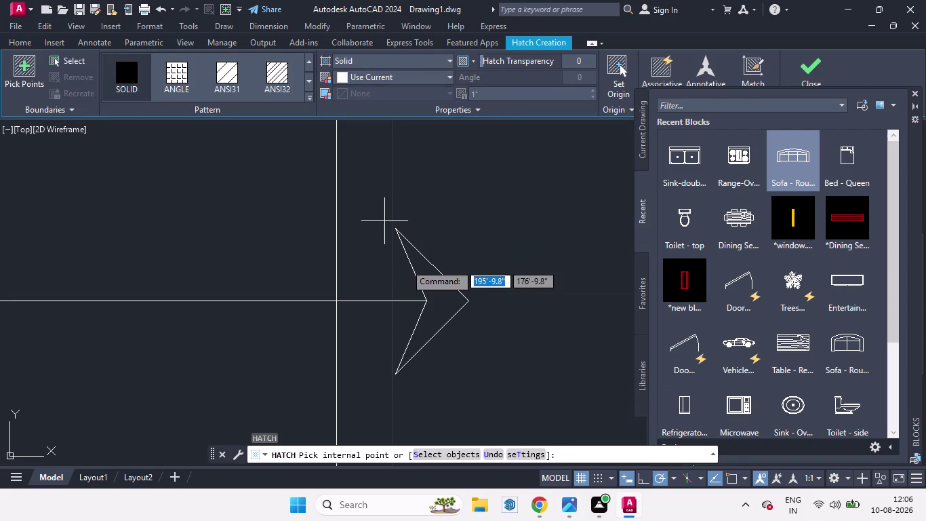
scroll(up, 3)
click(448, 294)
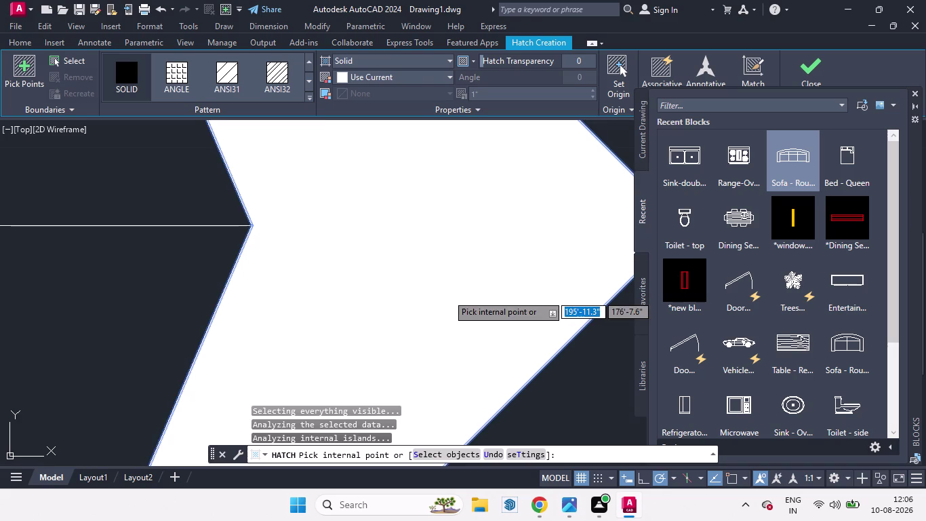
scroll(down, 3)
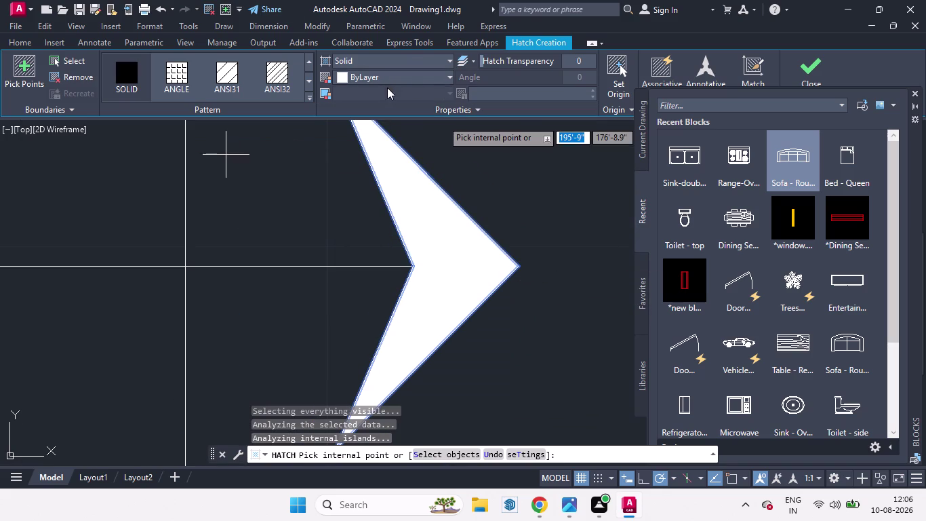
click(343, 79)
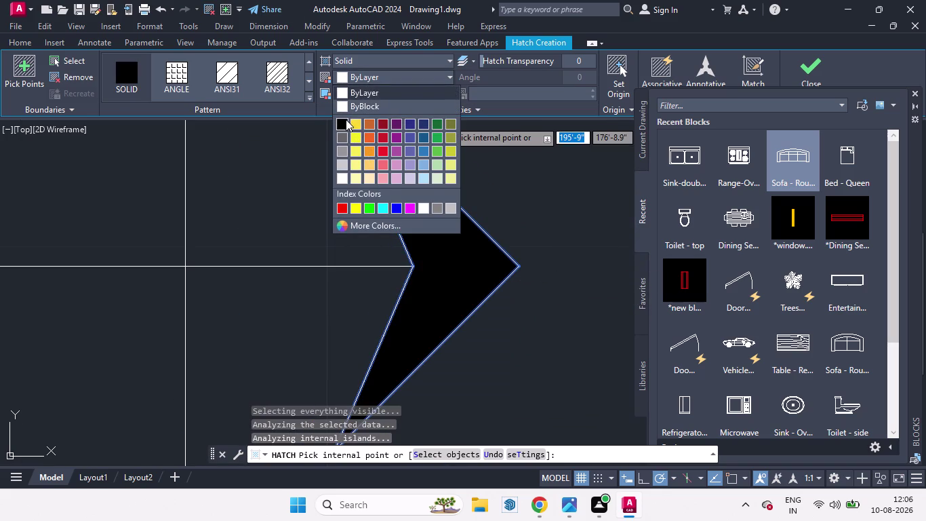
click(345, 120)
scroll(down, 3)
scroll(down, 3)
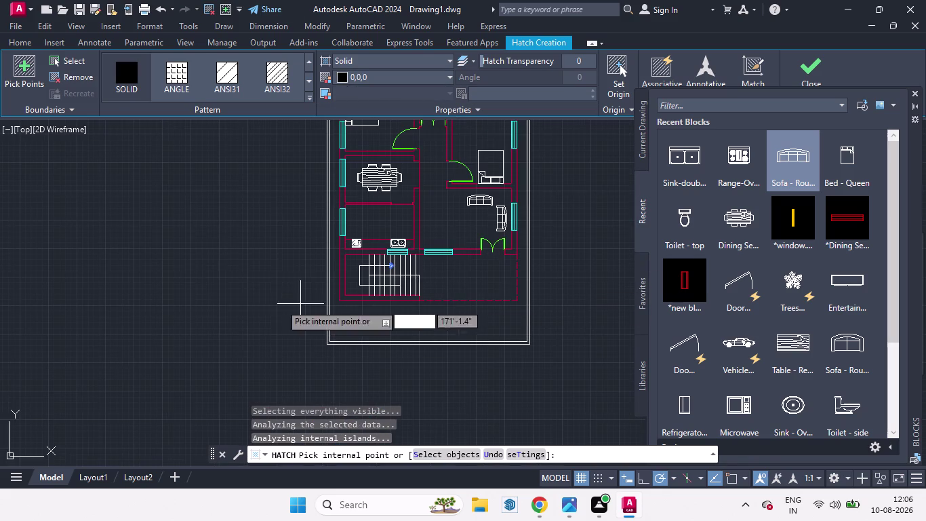
key(space)
scroll(up, 3)
scroll(down, 3)
scroll(up, 3)
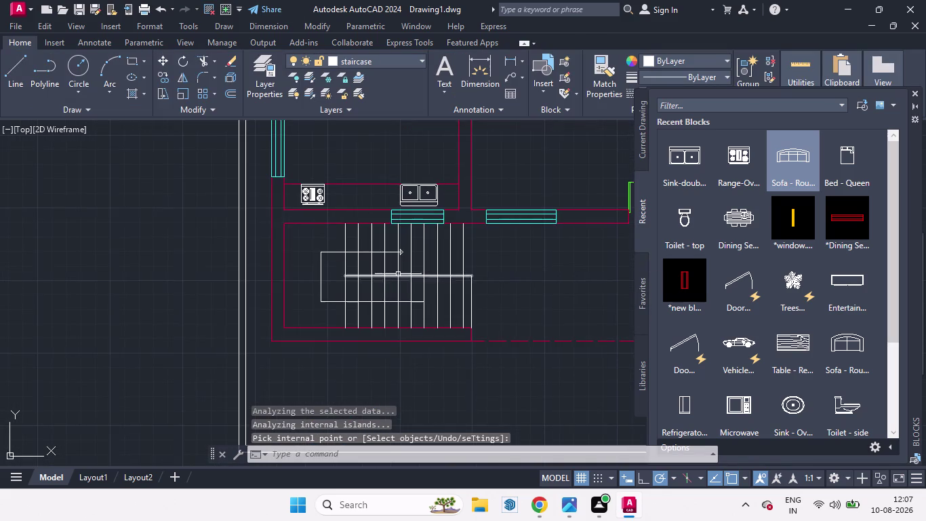
scroll(up, 3)
scroll(down, 3)
scroll(down, 3)
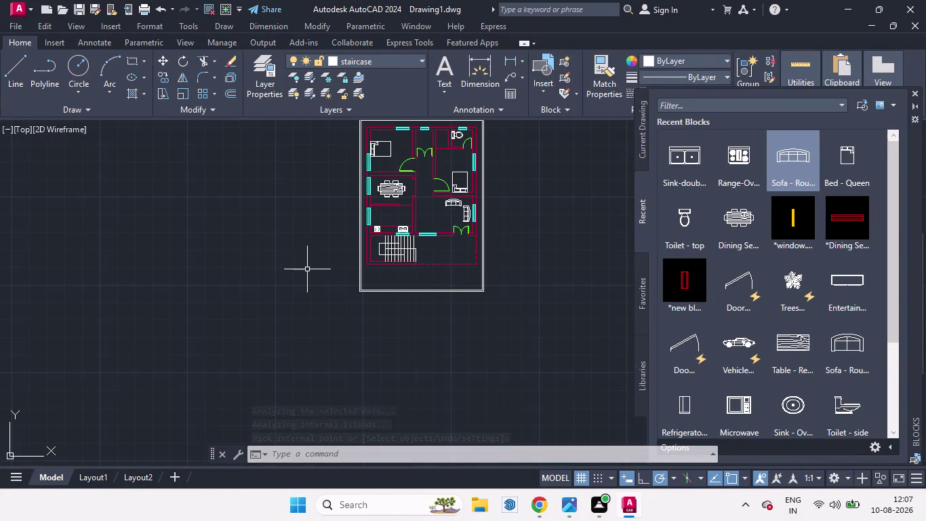
scroll(down, 3)
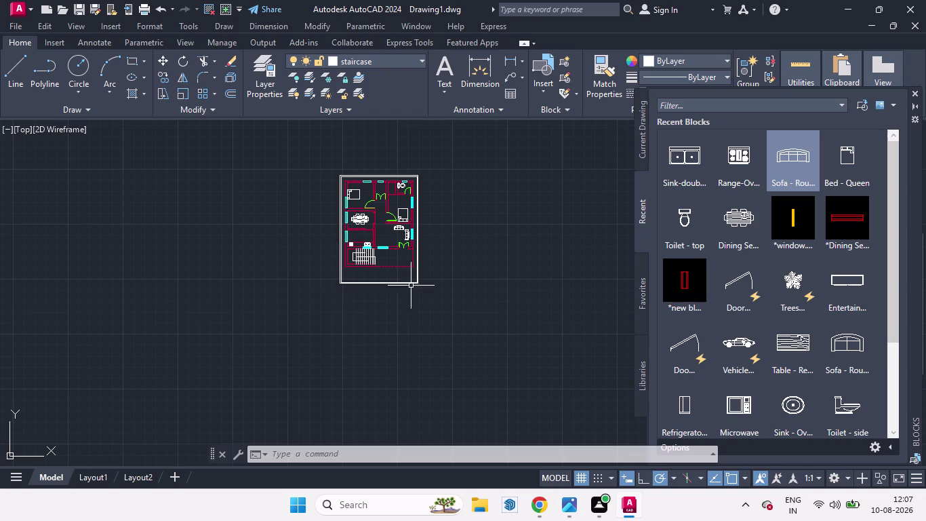
Draw a 6-unit line from the plan's outer corner, then undo it.
scroll(up, 3)
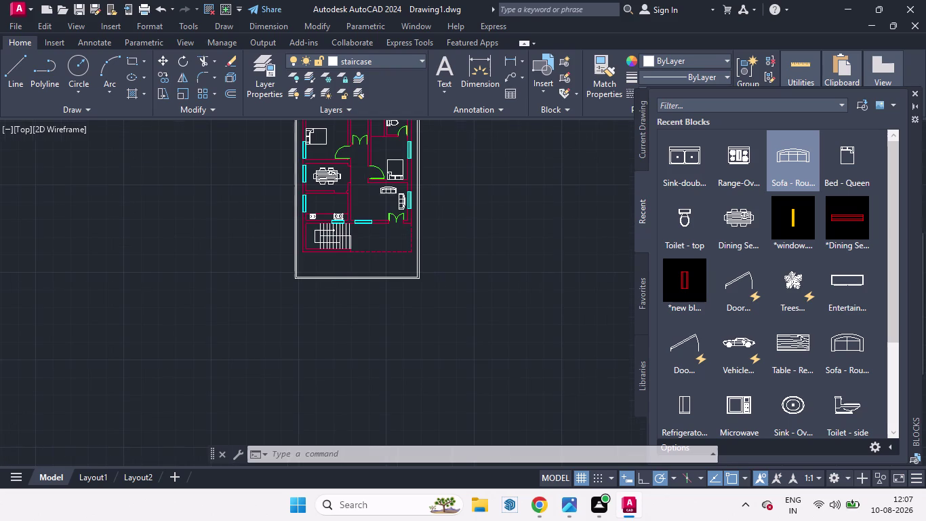
scroll(up, 3)
key(l)
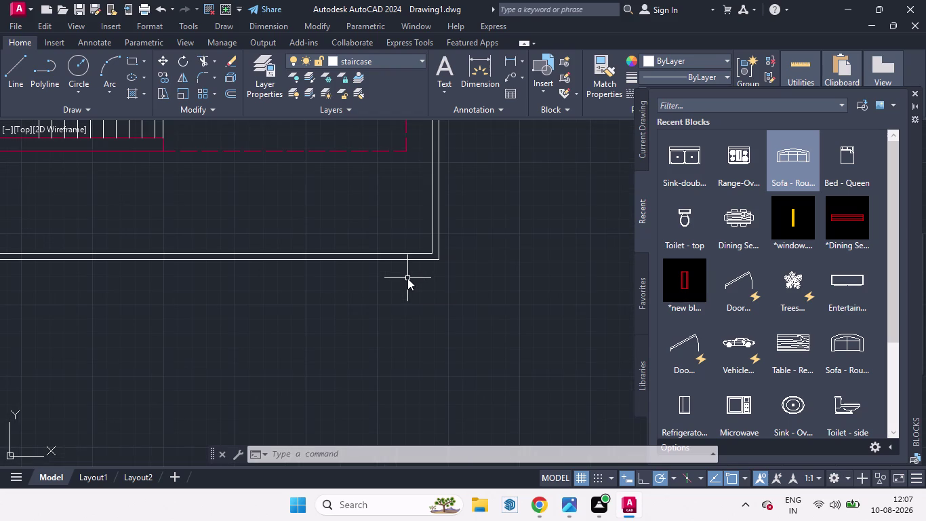
key(Return)
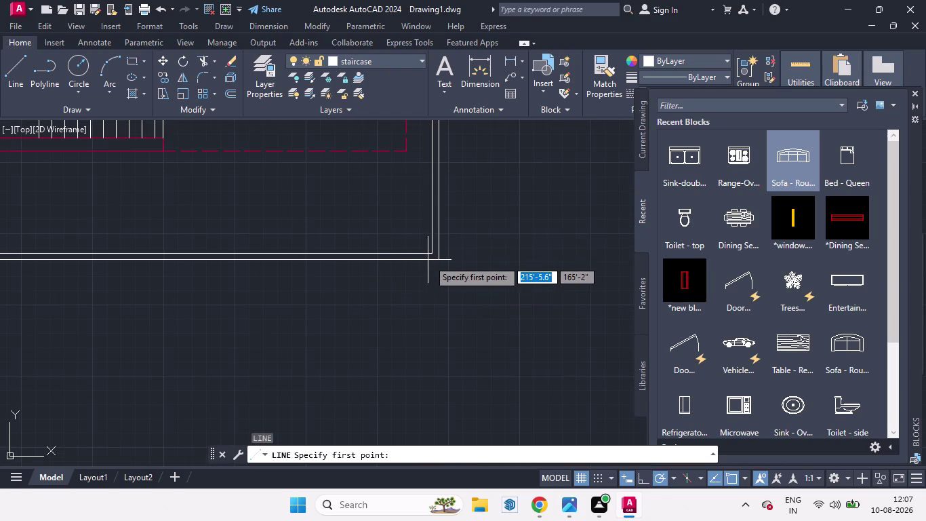
scroll(up, 3)
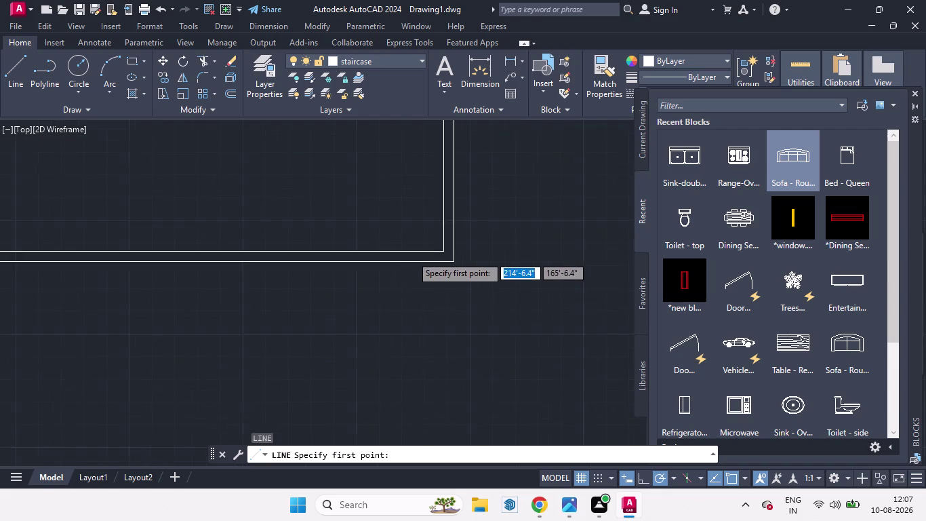
scroll(up, 3)
click(494, 244)
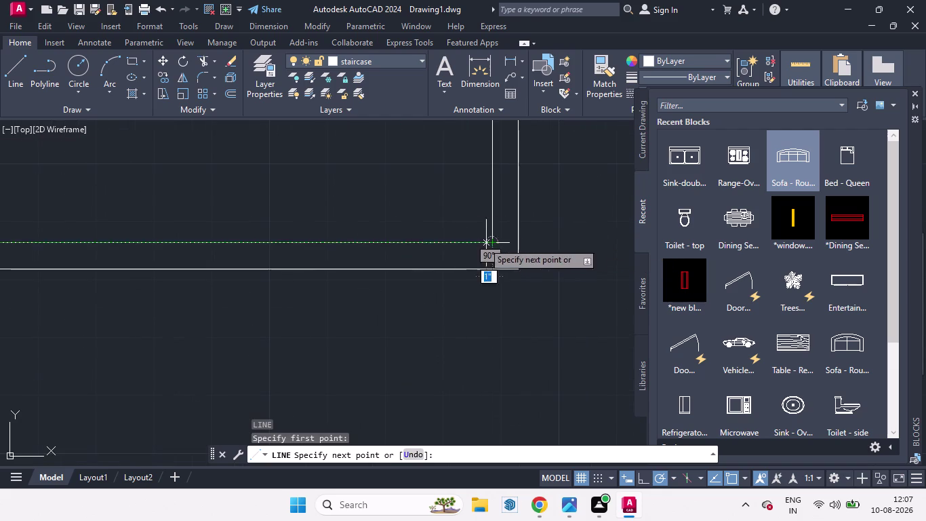
click(637, 473)
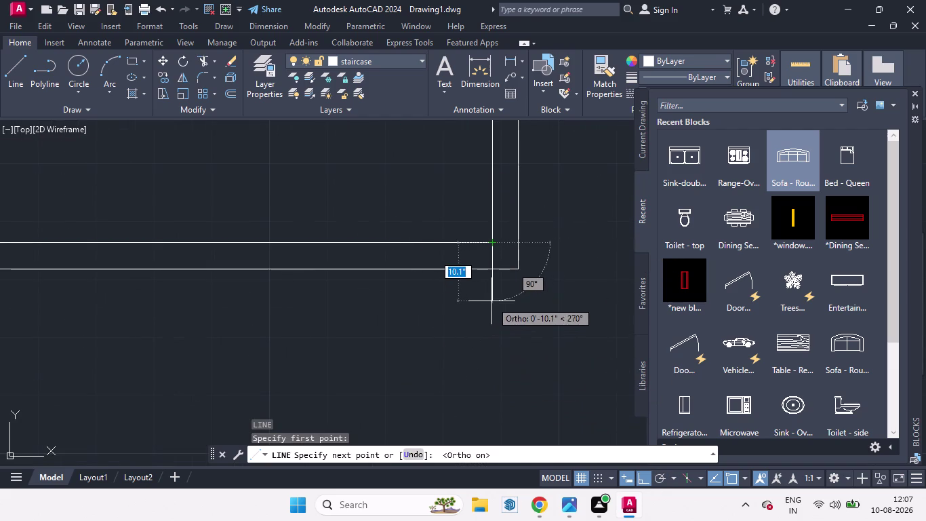
key(6)
key(Return)
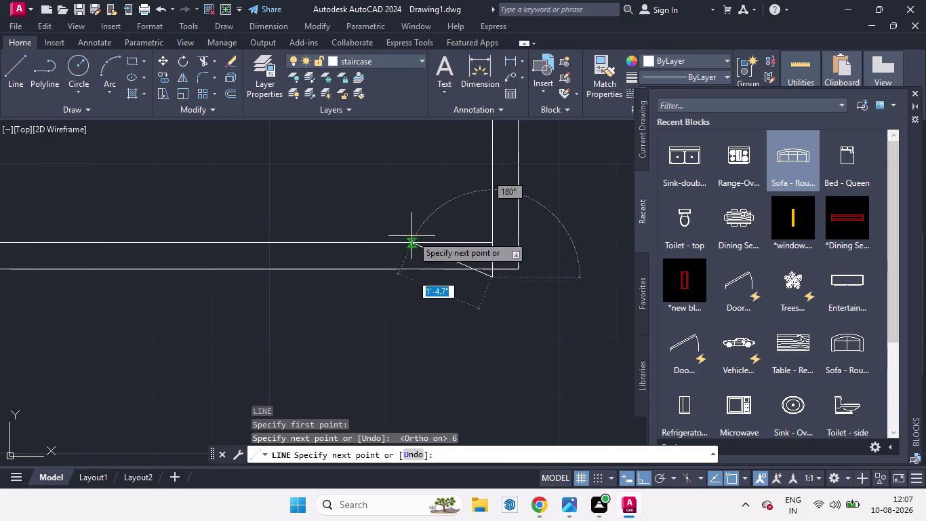
click(408, 231)
key(space)
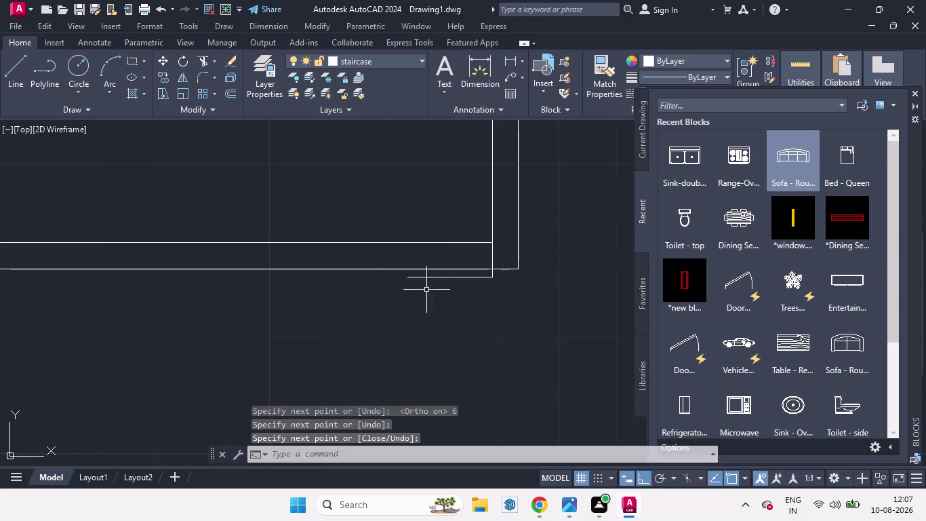
key(ctrl+z)
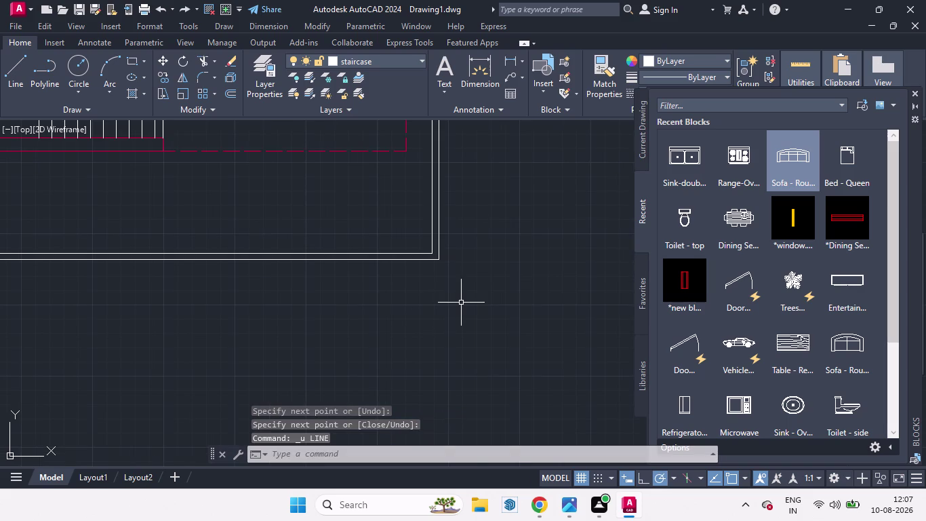
Redraw a 6-unit vertical line downward from the bottom-right wall corner and select it.
key(l)
key(Return)
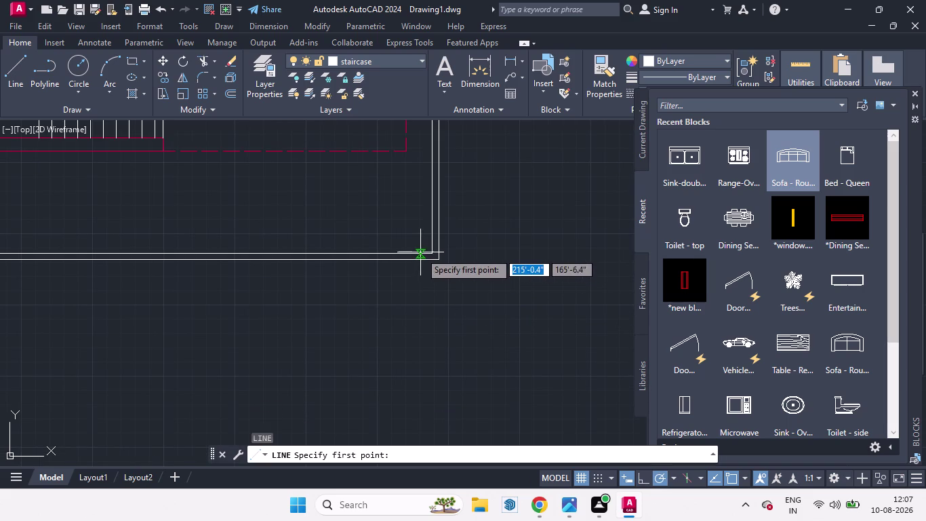
click(431, 254)
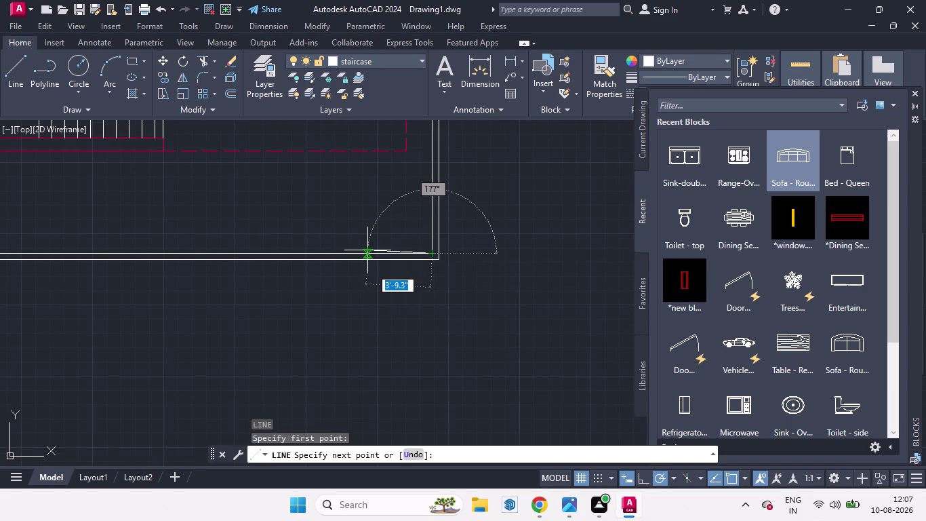
click(641, 477)
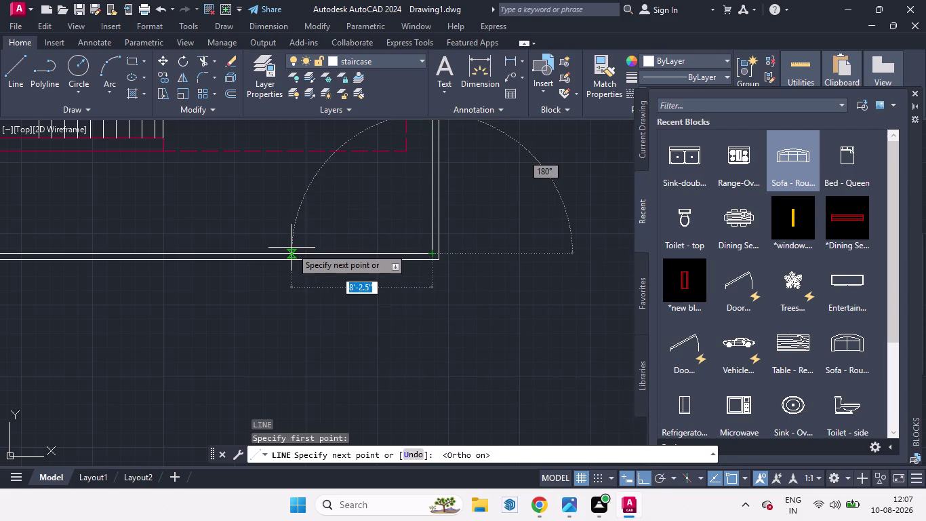
key(6)
key(Return)
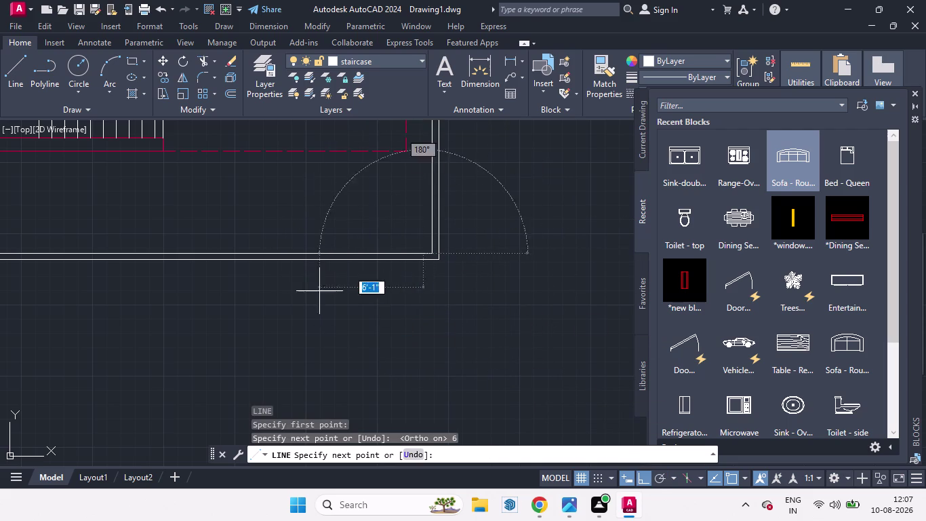
click(401, 344)
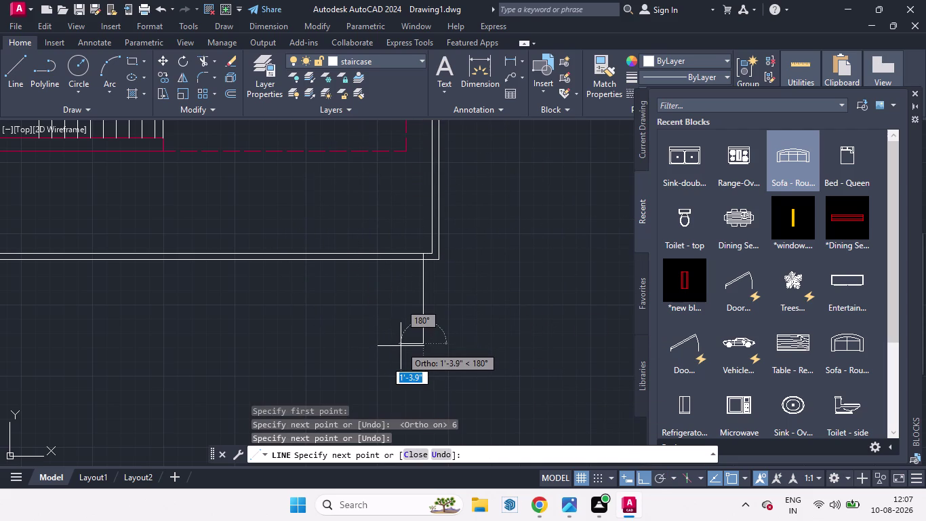
key(space)
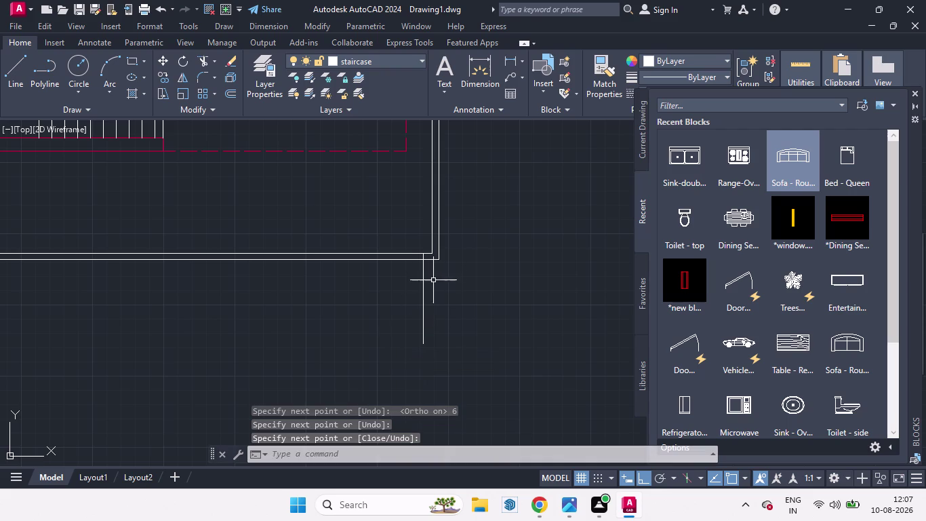
click(423, 287)
Offset the short stub line 5' to create a second parallel vertical line.
key(o)
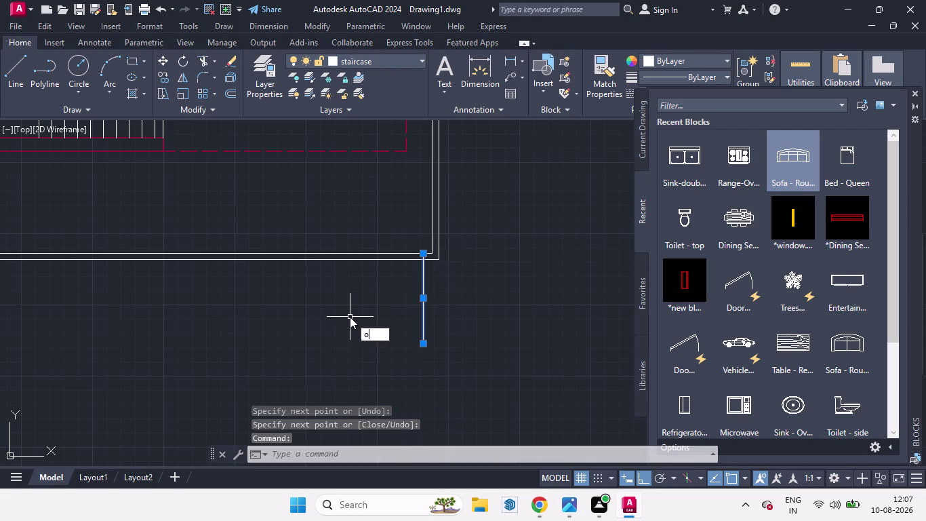
key(Return)
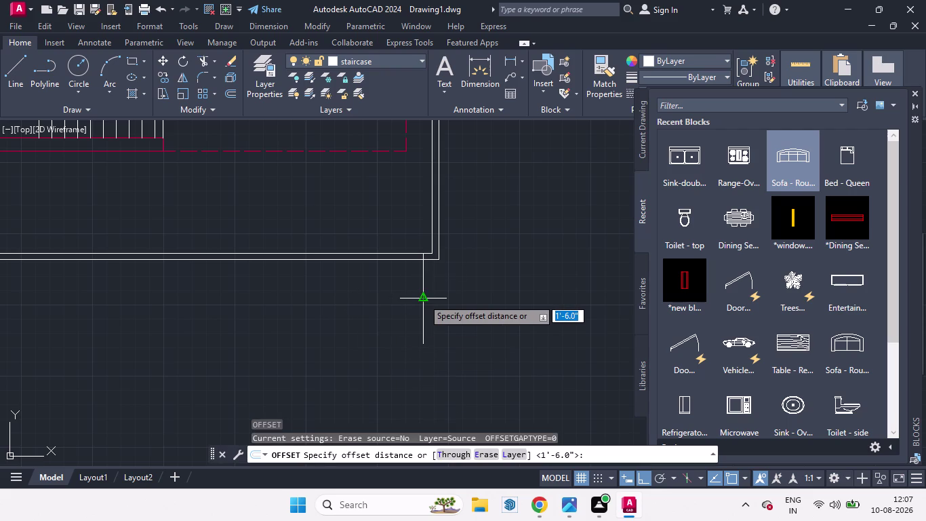
click(423, 298)
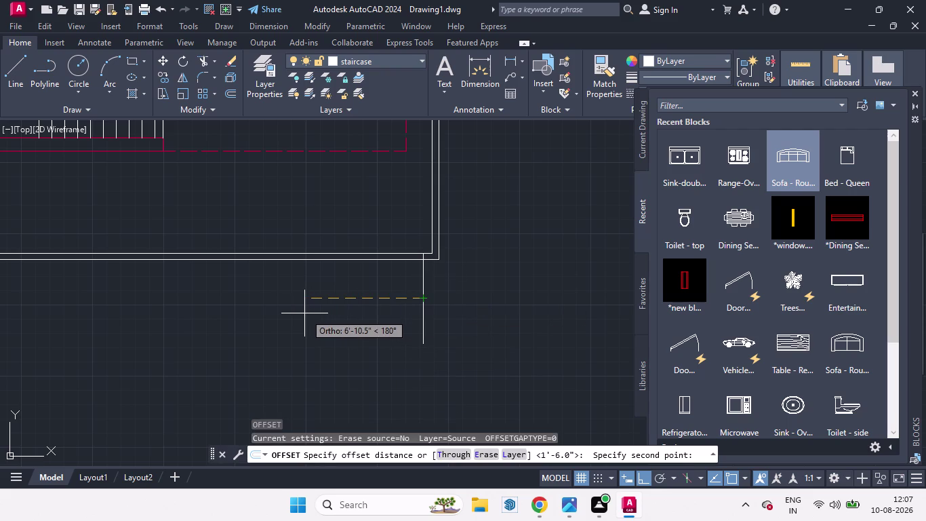
key(space)
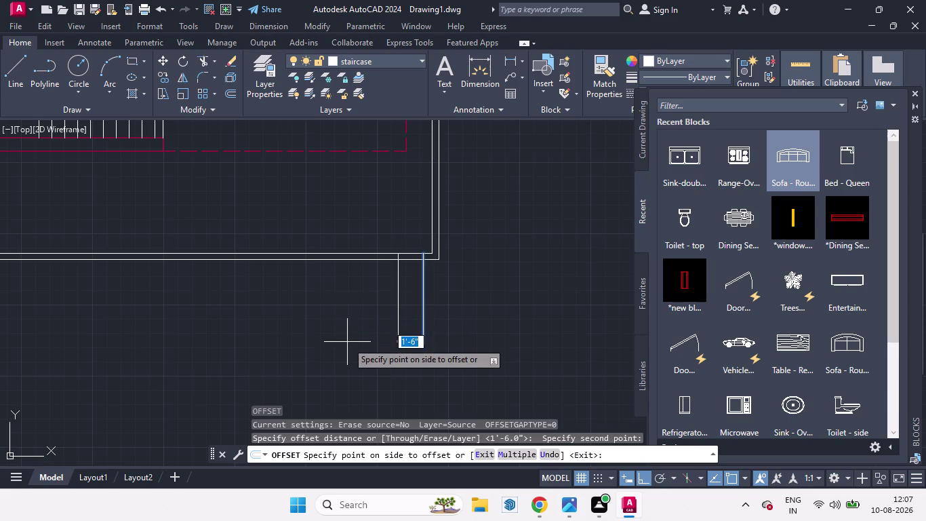
key(Escape)
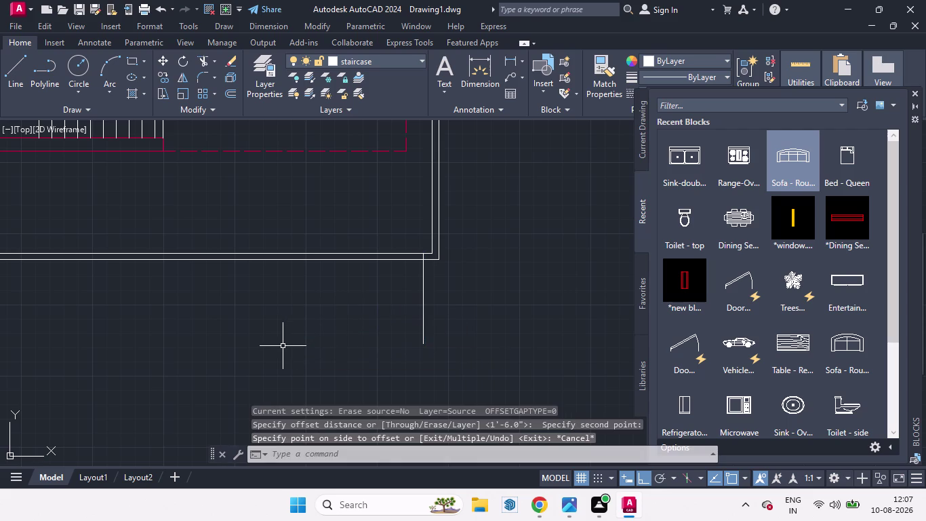
key(o)
key(Return)
key(5)
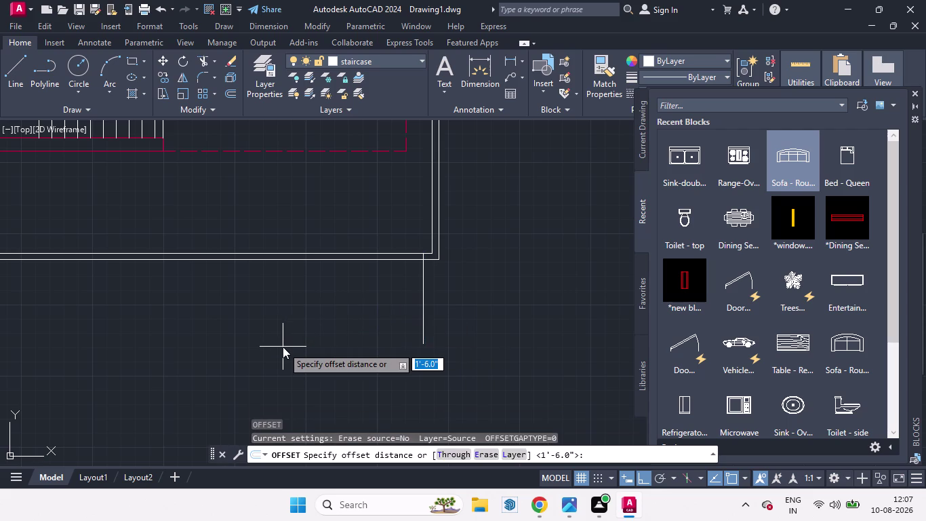
key(apostrophe)
key(Return)
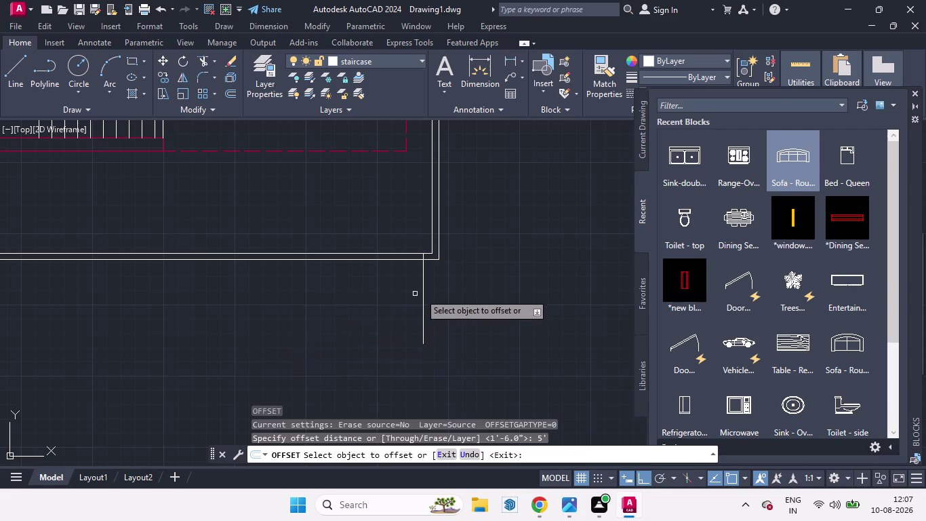
drag(425, 291, 288, 290)
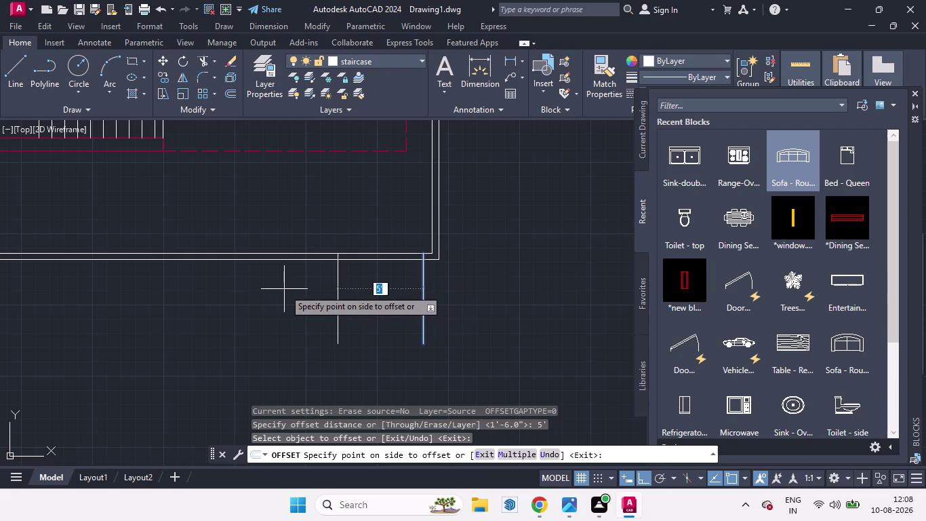
click(285, 289)
scroll(down, 3)
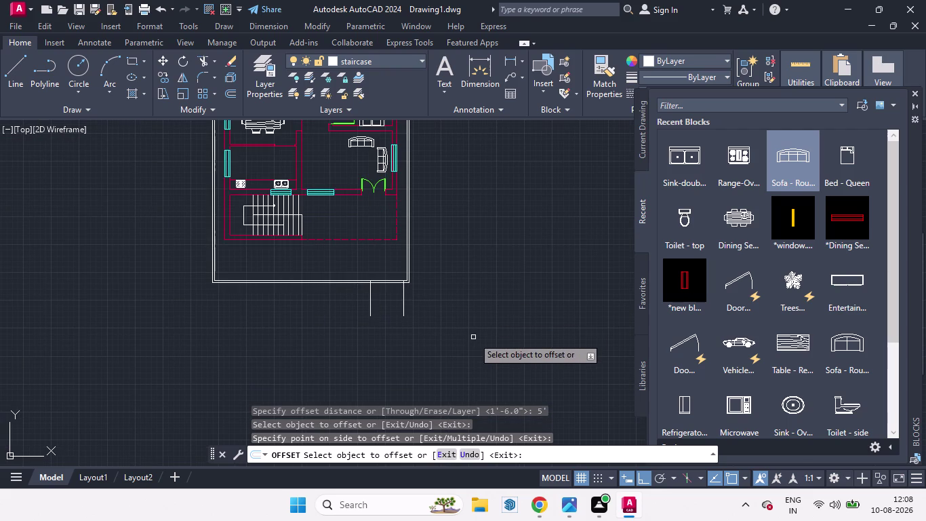
key(space)
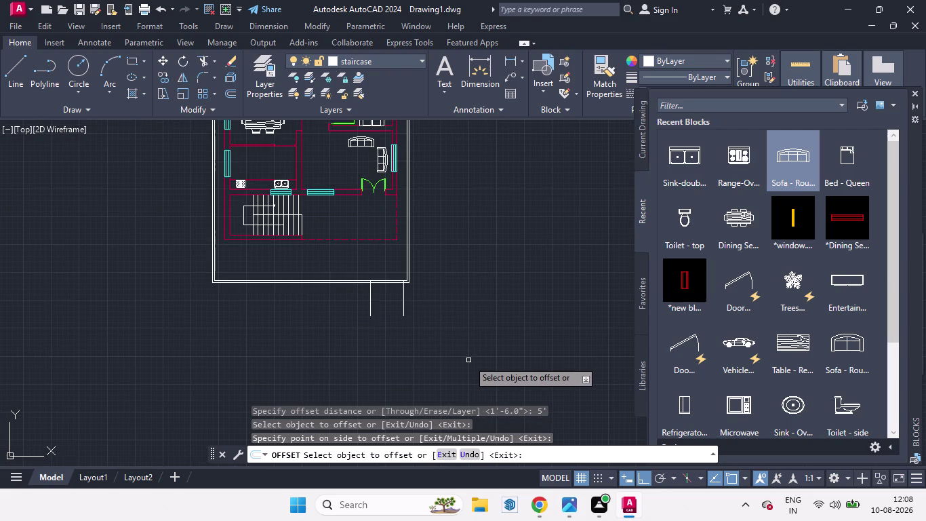
Move both stub lines left, inward from the corner.
scroll(up, 3)
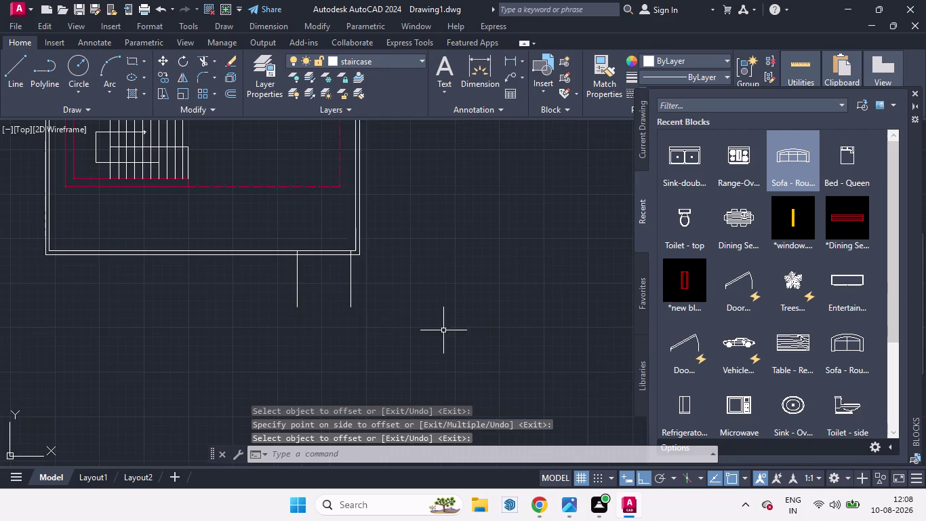
scroll(up, 3)
click(281, 274)
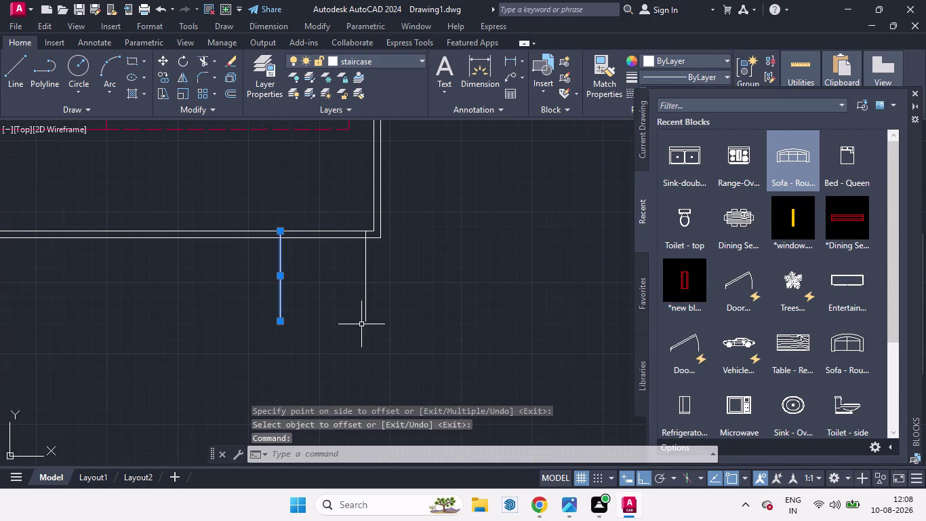
click(367, 290)
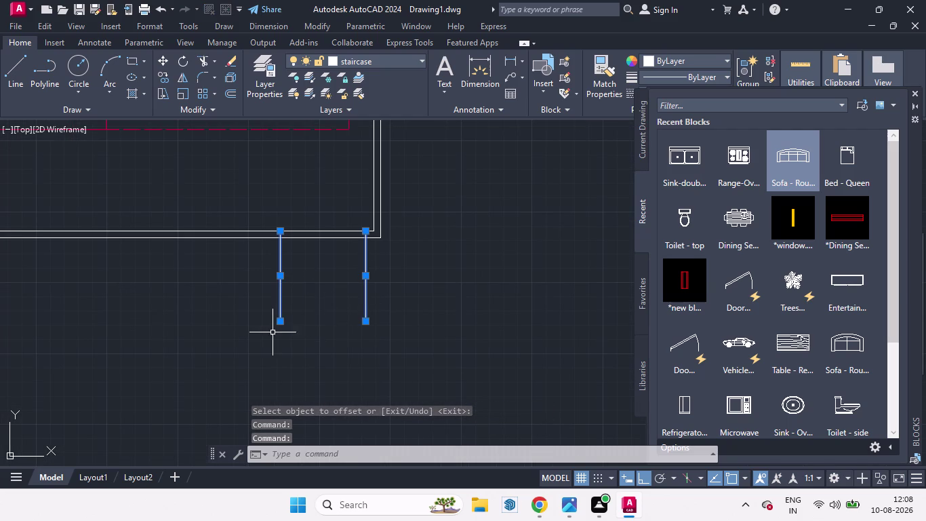
key(m)
key(Return)
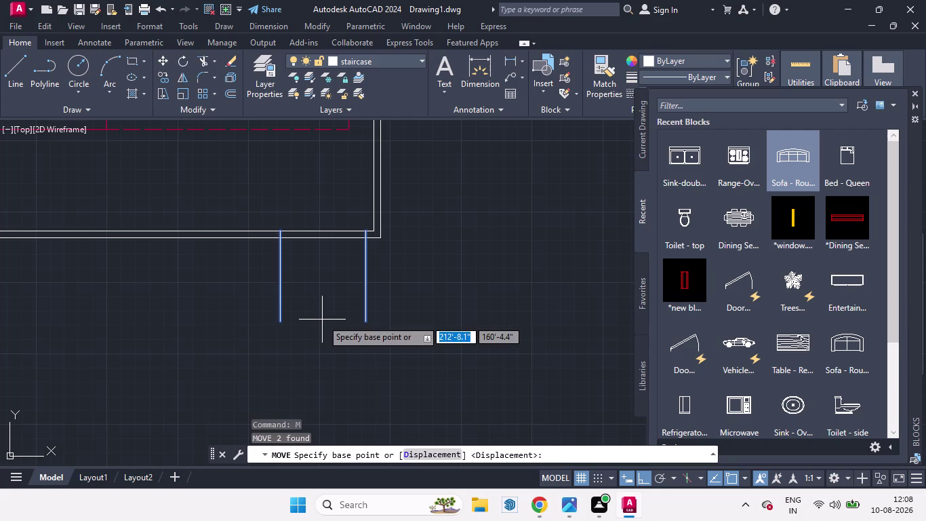
click(322, 320)
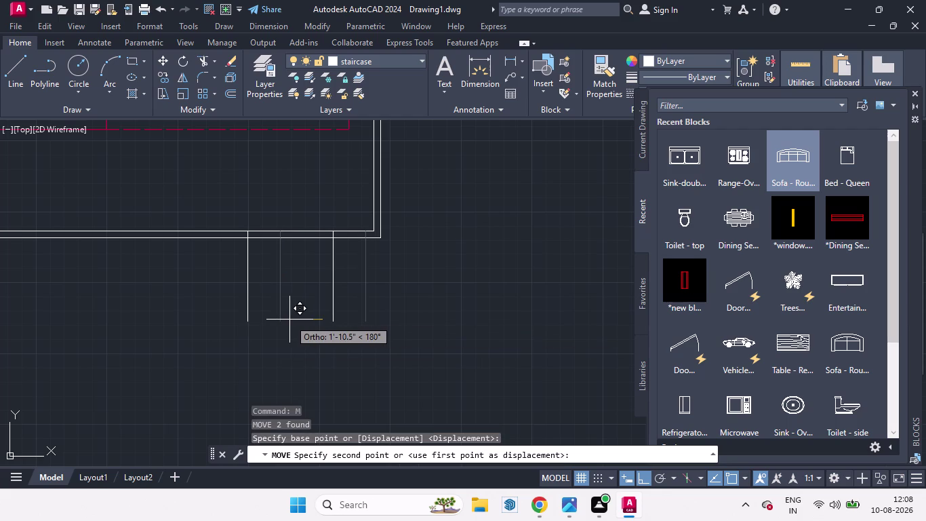
click(290, 317)
scroll(down, 3)
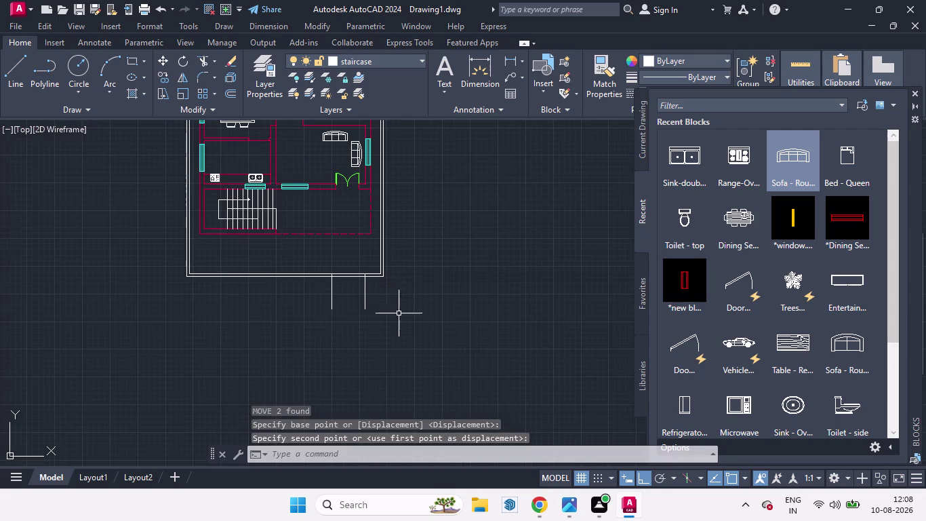
key(space)
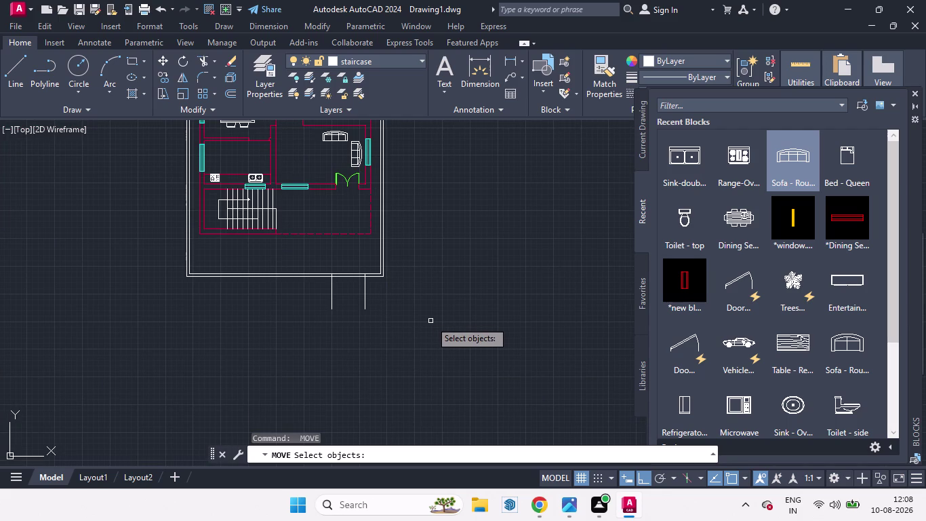
Trim the outer and inner wall lines between the stubs, plus the leftover stub line.
key(space)
text(tr)
key(Return)
key(Return)
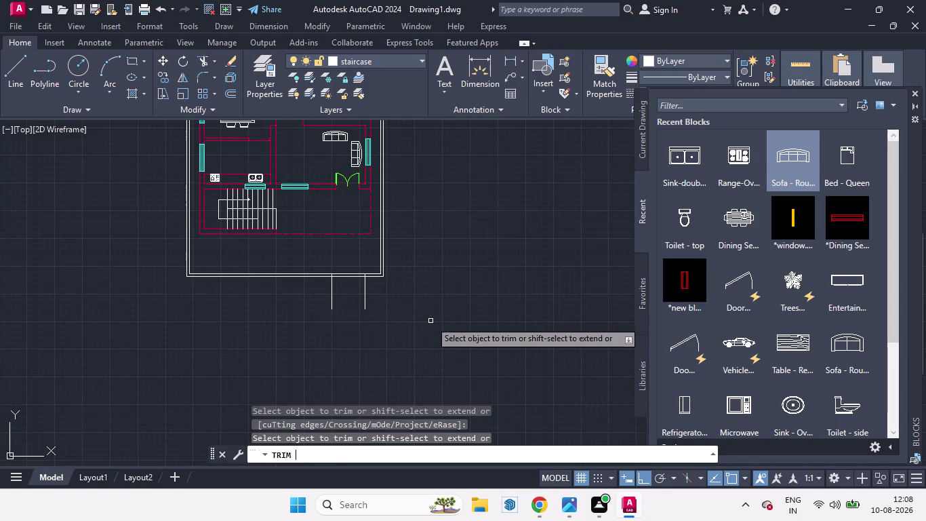
scroll(up, 3)
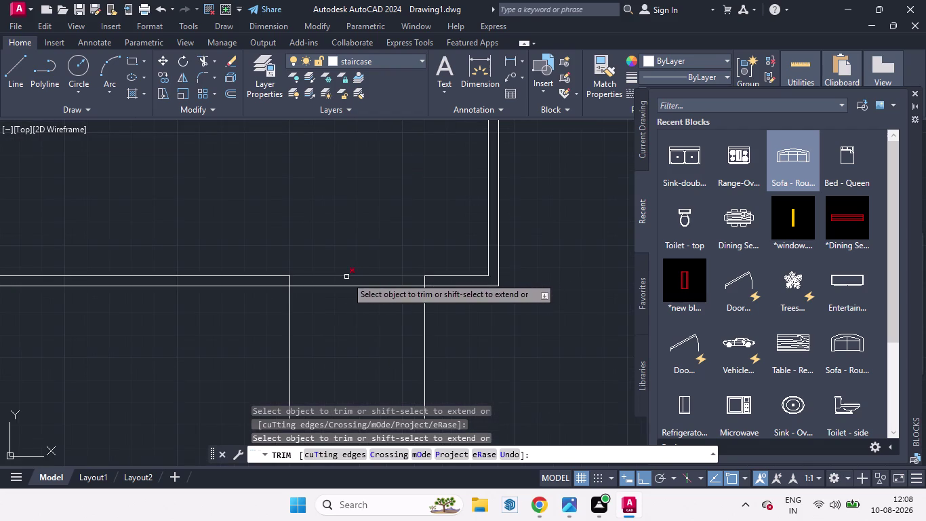
click(347, 277)
click(289, 324)
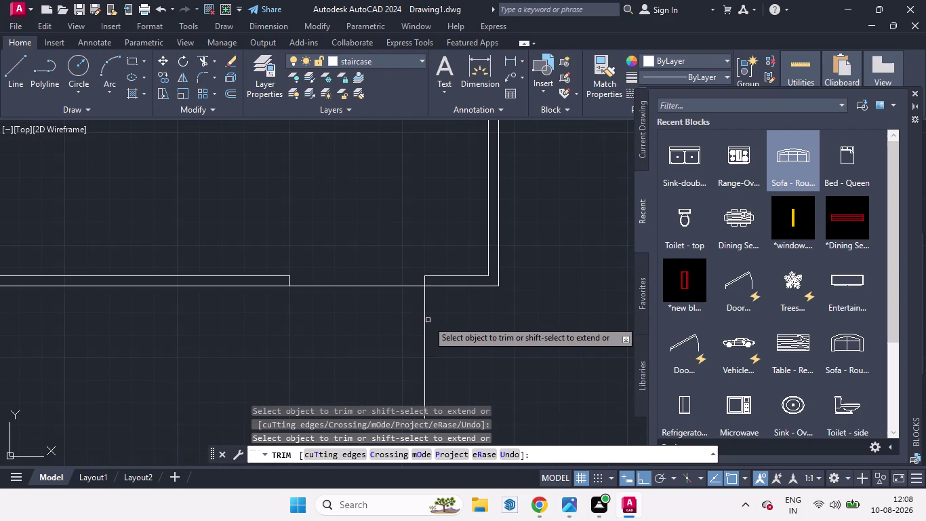
click(426, 320)
scroll(down, 3)
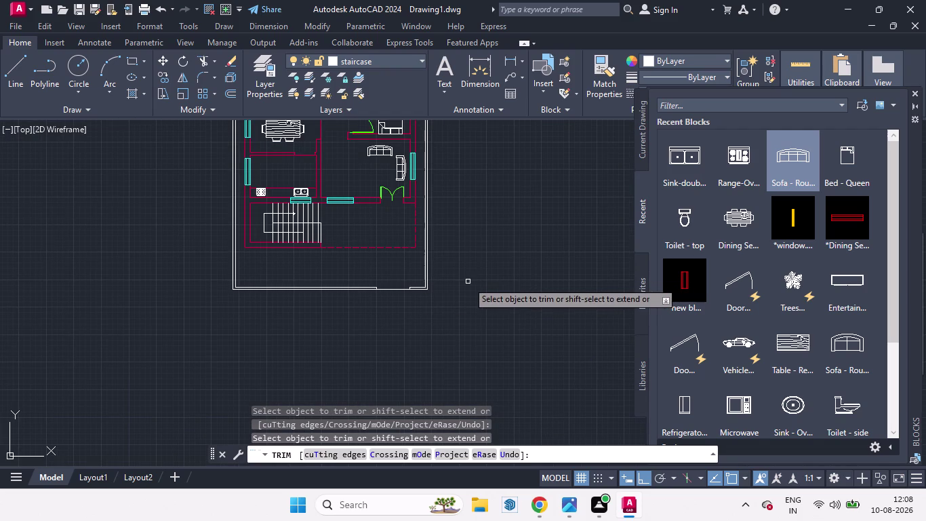
key(space)
Close the Blocks palette.
scroll(down, 3)
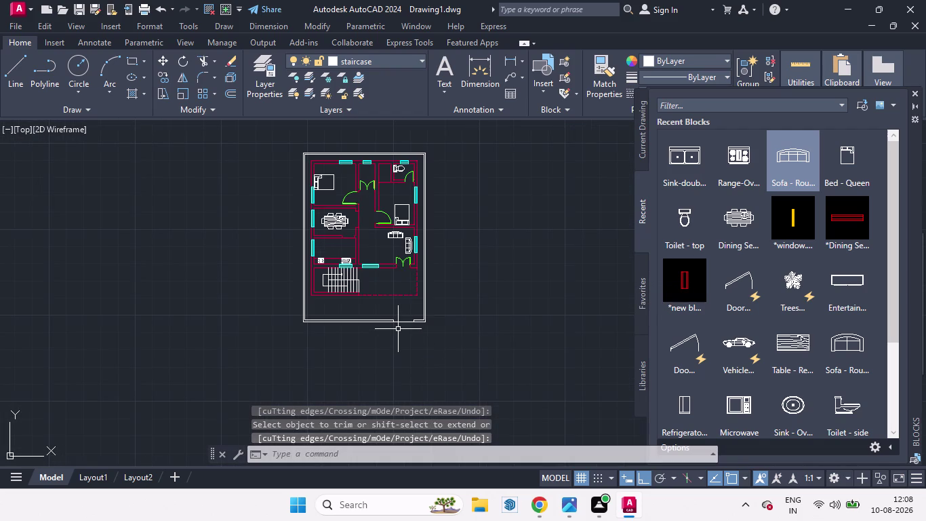
scroll(down, 3)
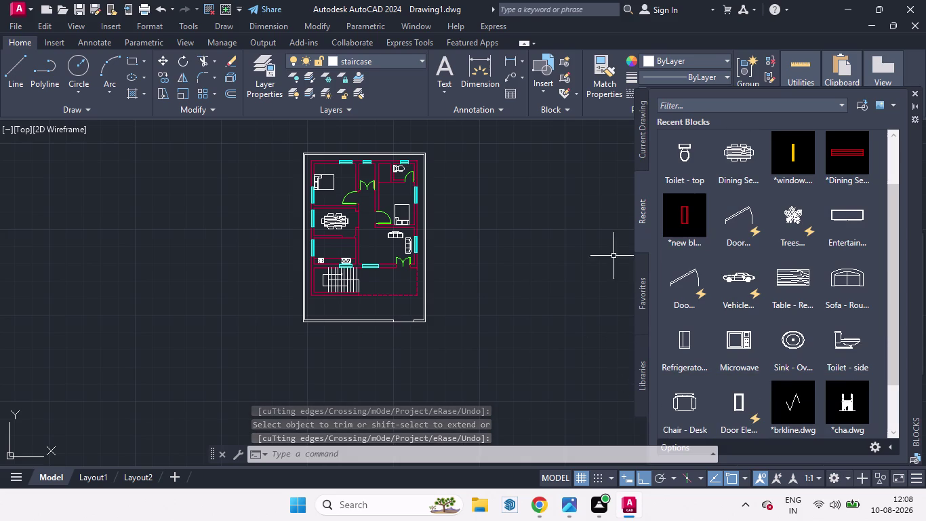
click(914, 91)
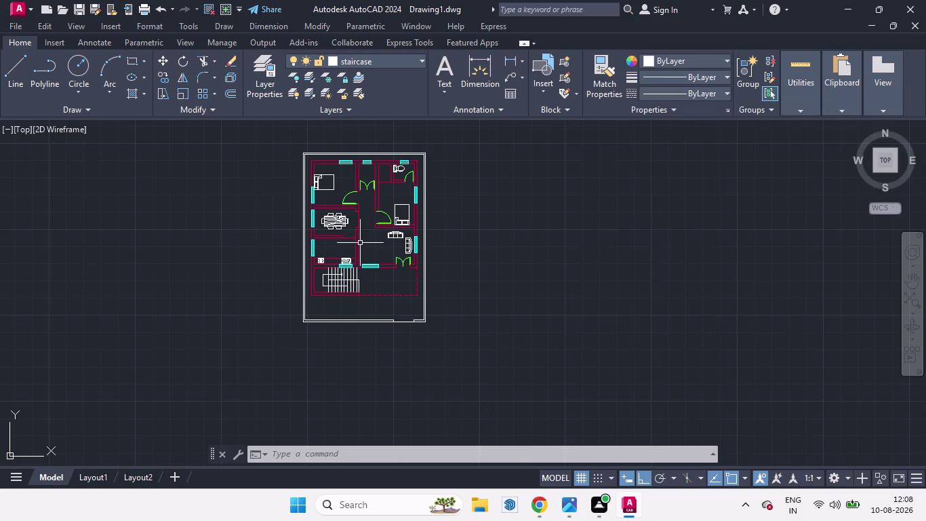
Place a Trees - Imperial symbol from the Architectural tool palette.
text(tp)
key(Return)
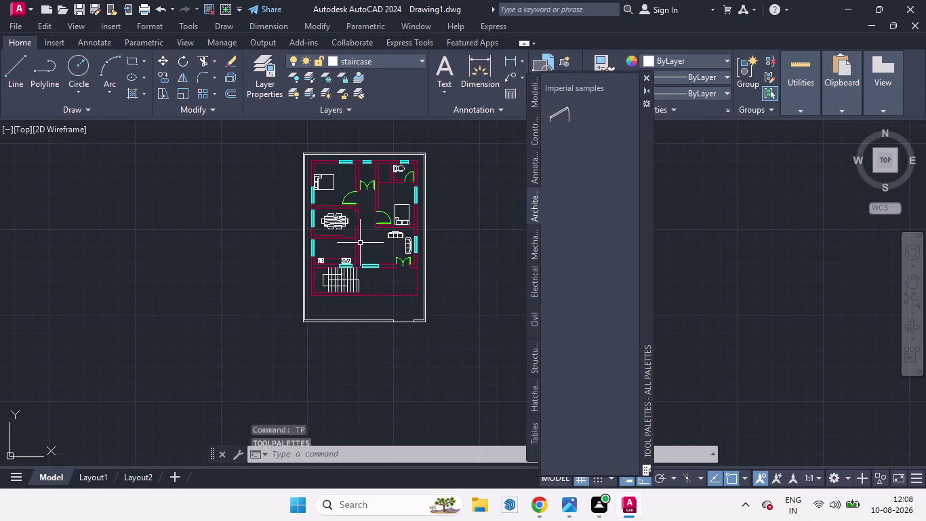
click(564, 338)
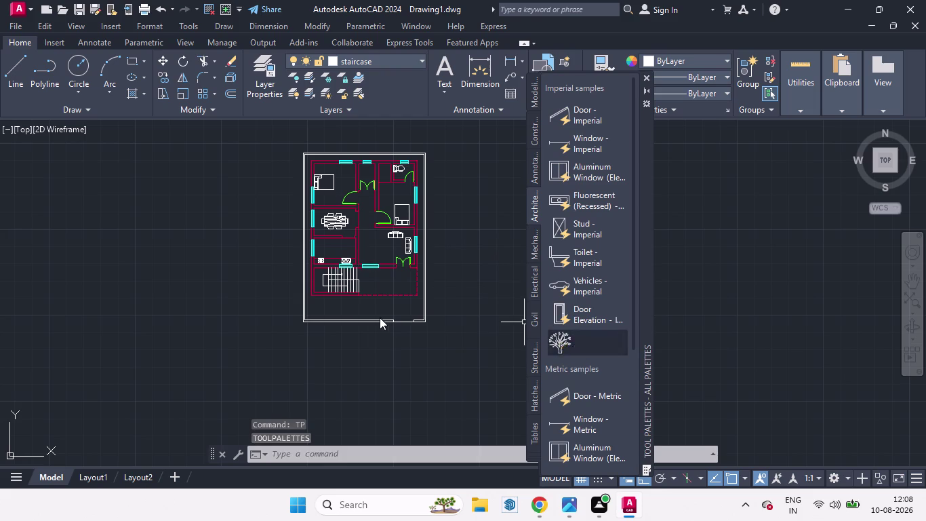
scroll(down, 3)
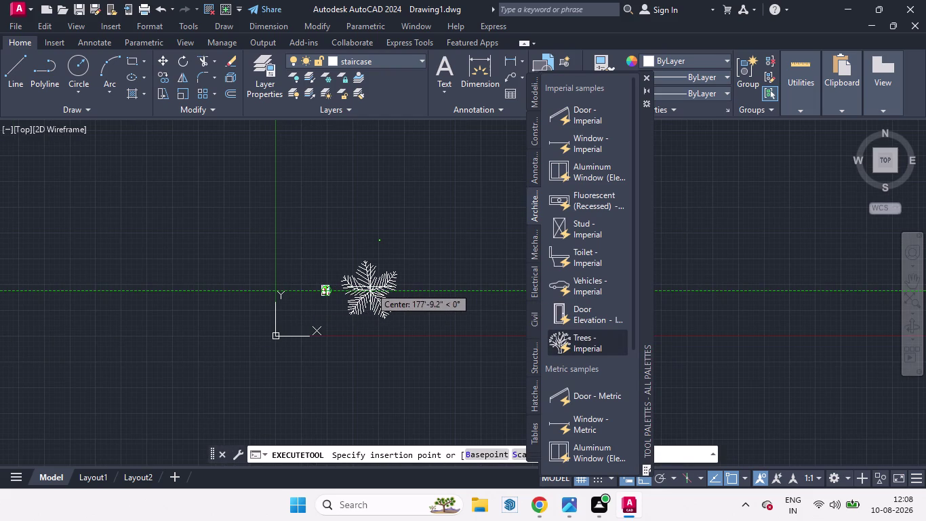
click(370, 287)
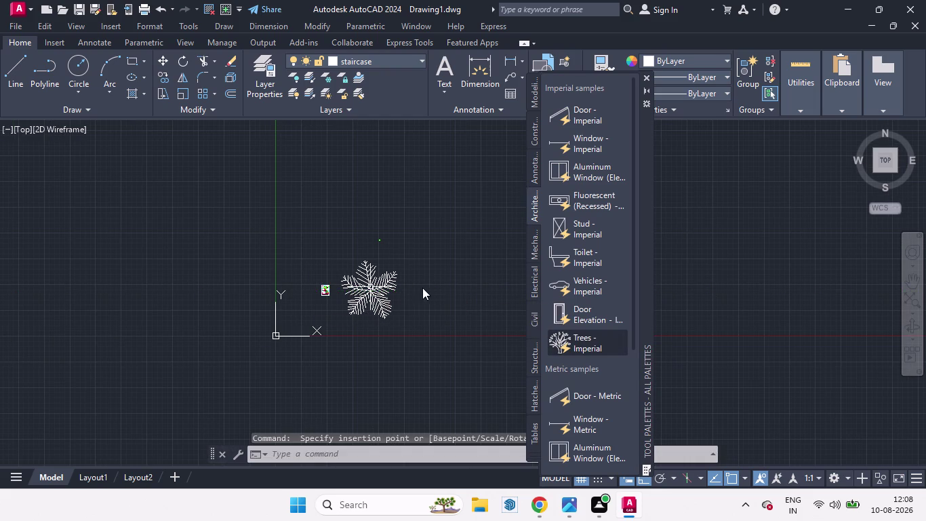
Check the drawing units with UN and accept them.
text(un)
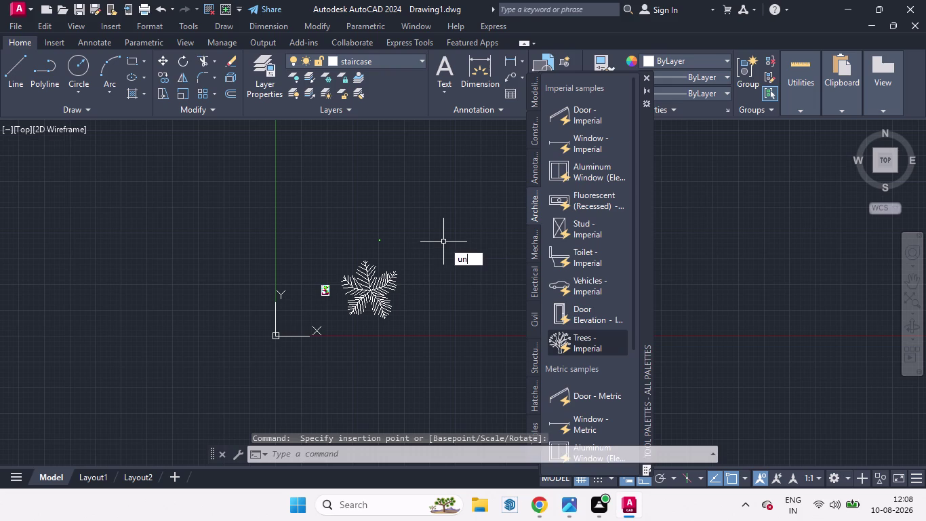
key(Return)
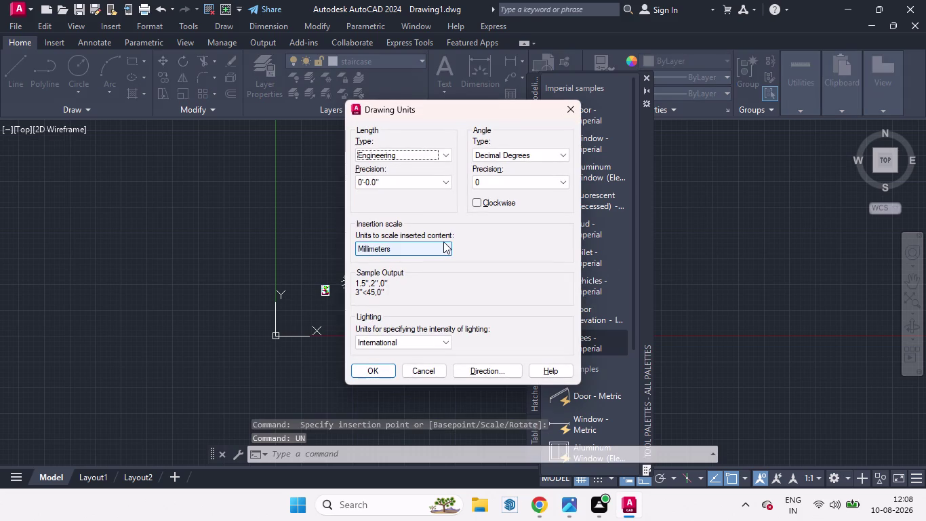
click(567, 110)
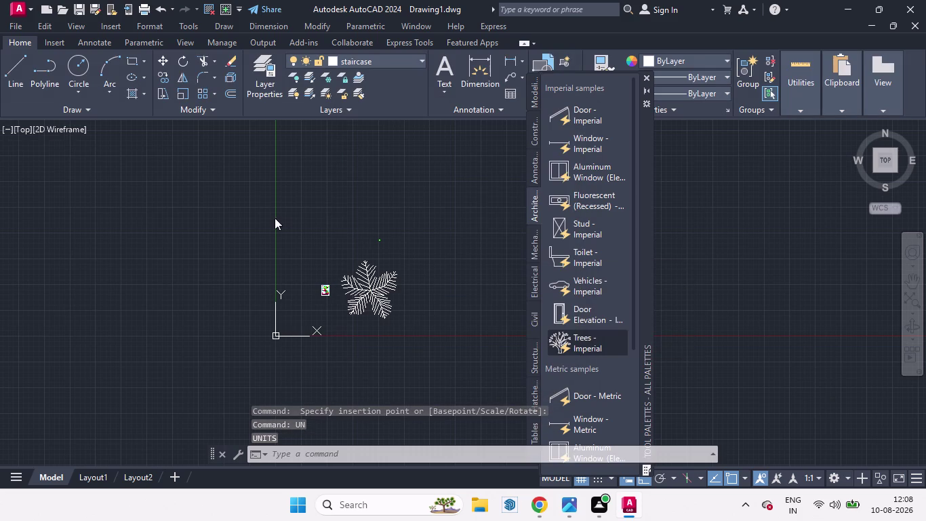
Open the Dimension Style Manager and modify the ISO-25 style.
key(d)
key(Return)
click(606, 237)
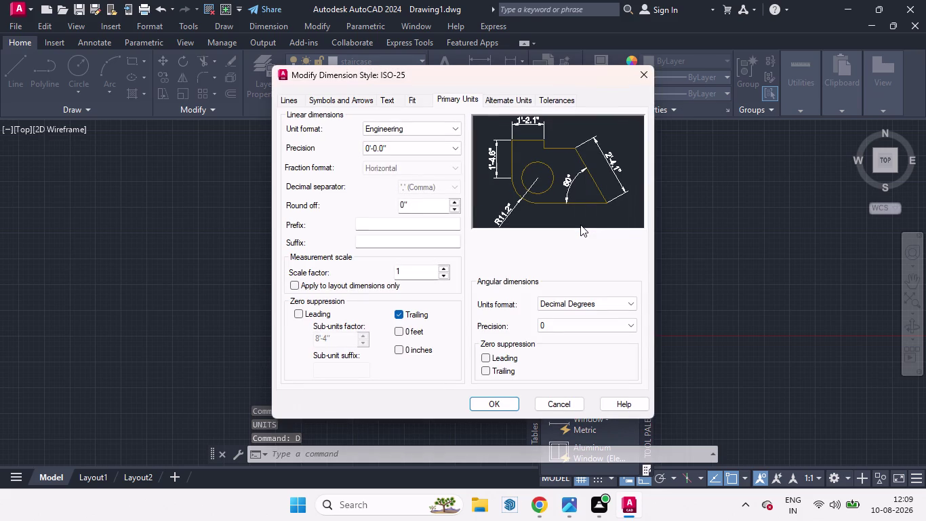
Accept ISO-25 with Engineering units, set it current, and close the manager.
click(639, 78)
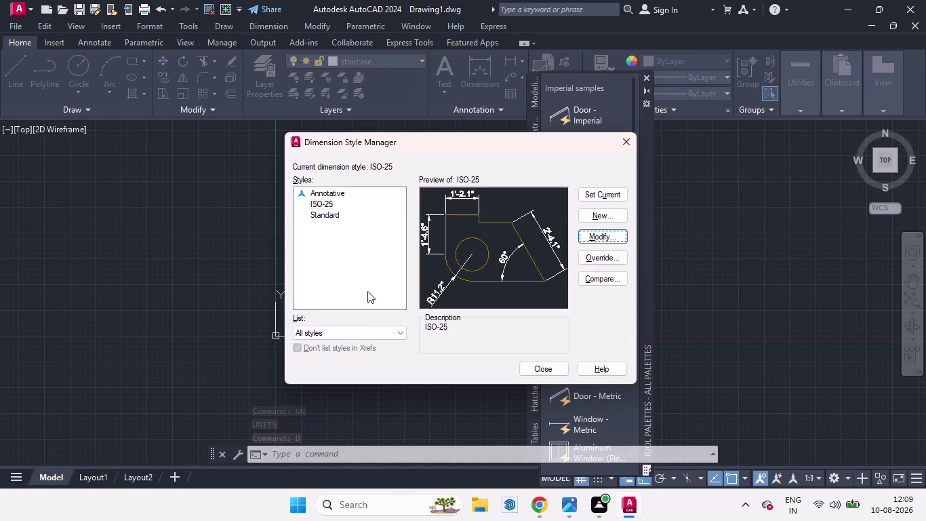
click(618, 193)
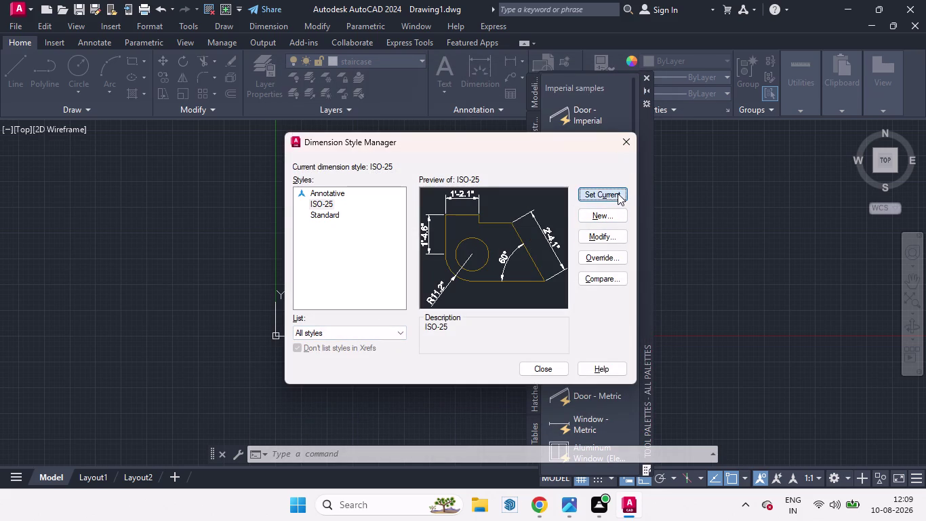
click(633, 143)
Select the large tree symbol and scale it down from its centre.
drag(571, 80, 668, 118)
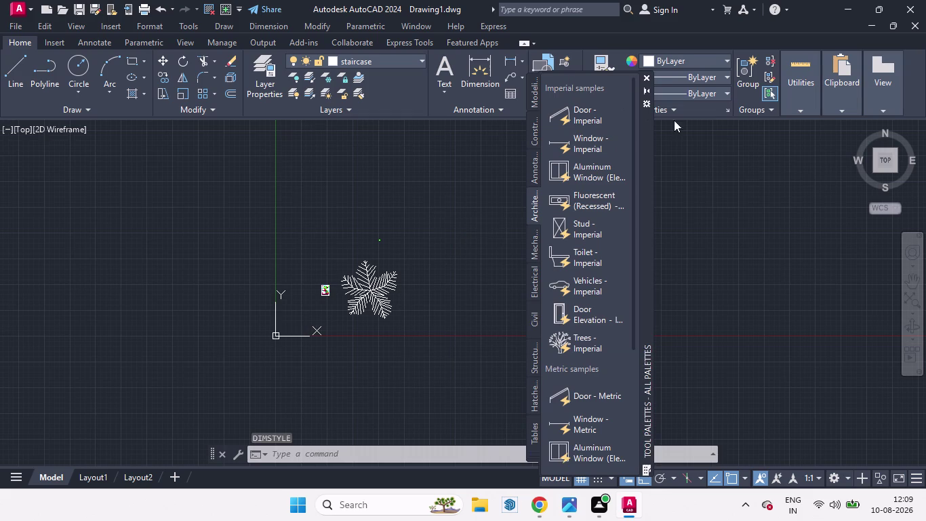
drag(669, 118, 724, 130)
scroll(up, 3)
scroll(up, 3)
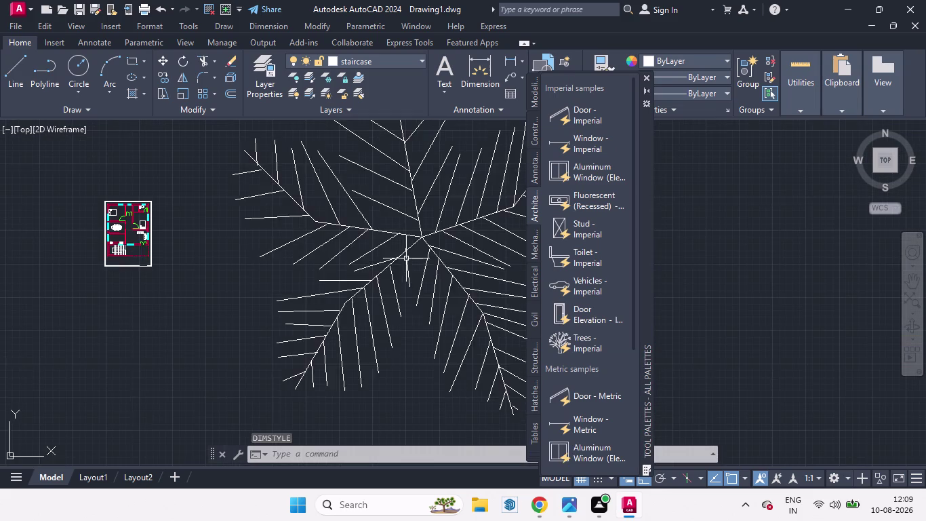
click(420, 243)
text(s)
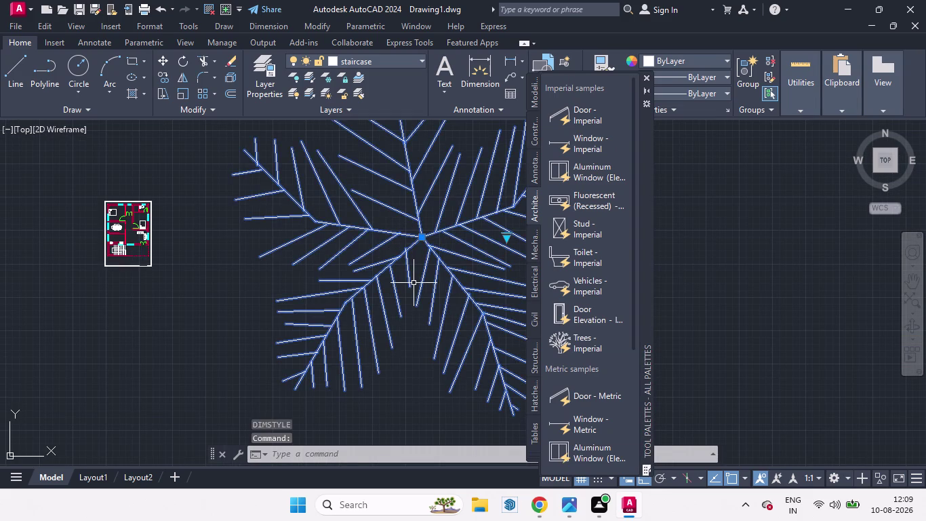
text(c)
key(Return)
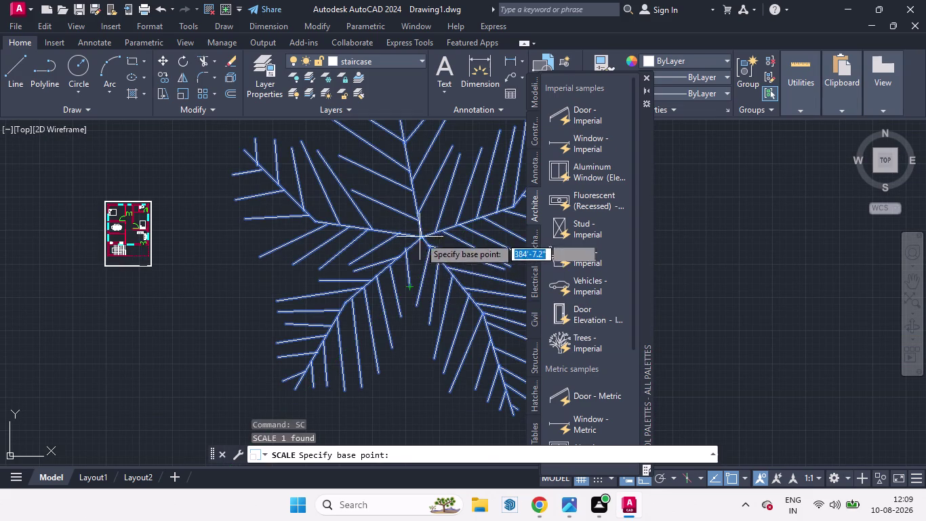
click(417, 234)
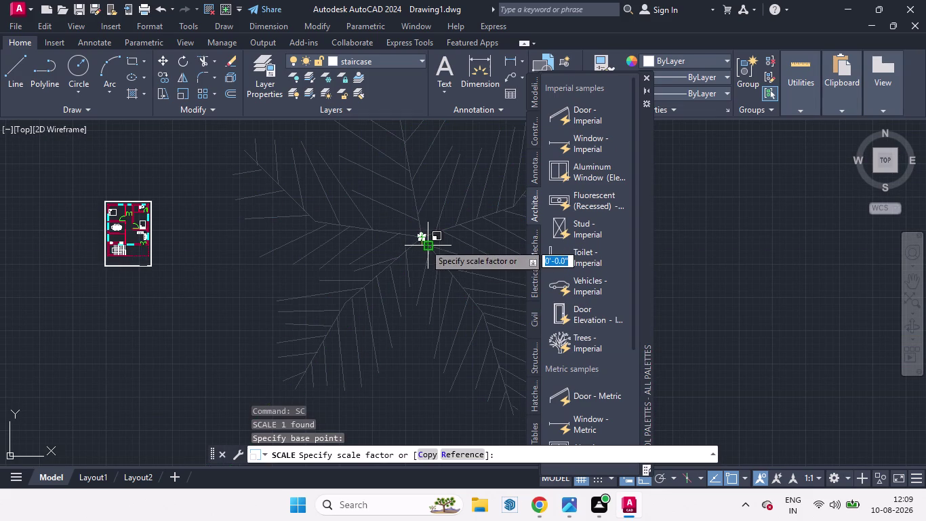
click(422, 237)
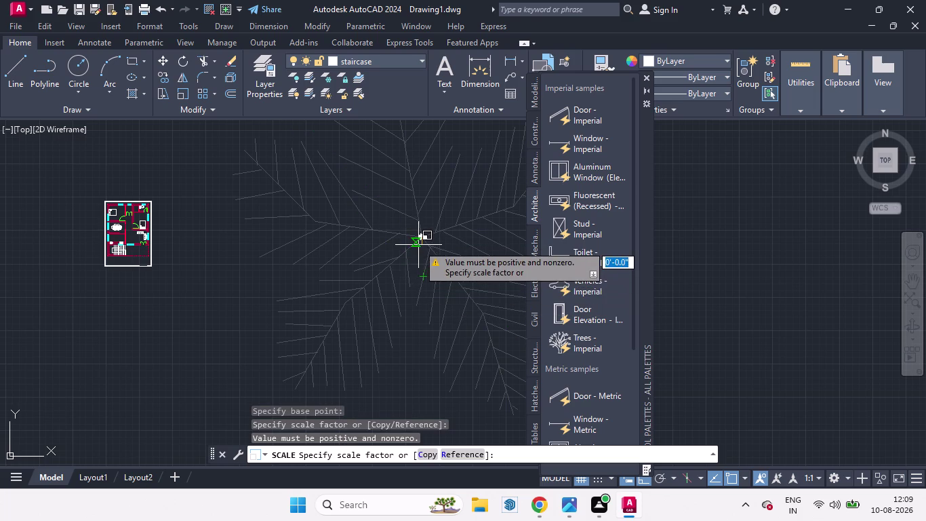
click(418, 245)
click(423, 234)
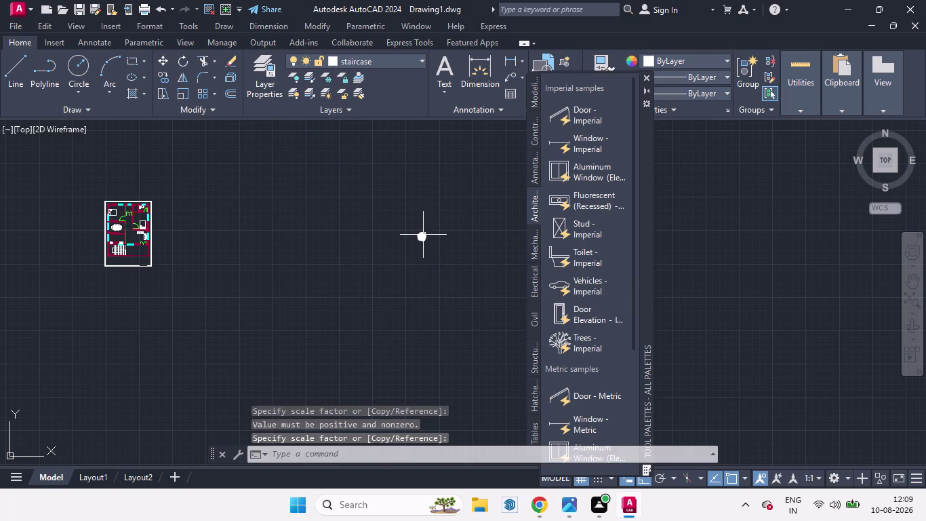
Move the tree with Ortho off into the plan's lower-left corner.
key(m)
key(Return)
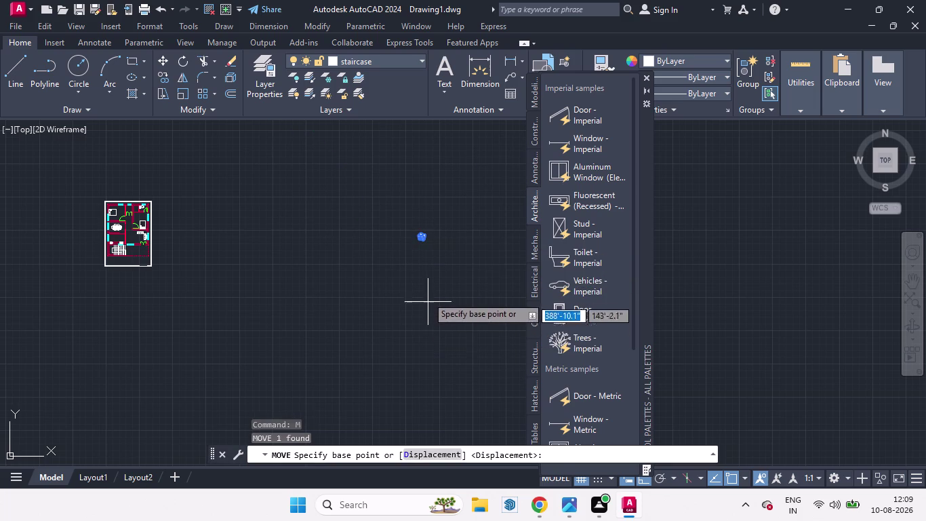
click(424, 278)
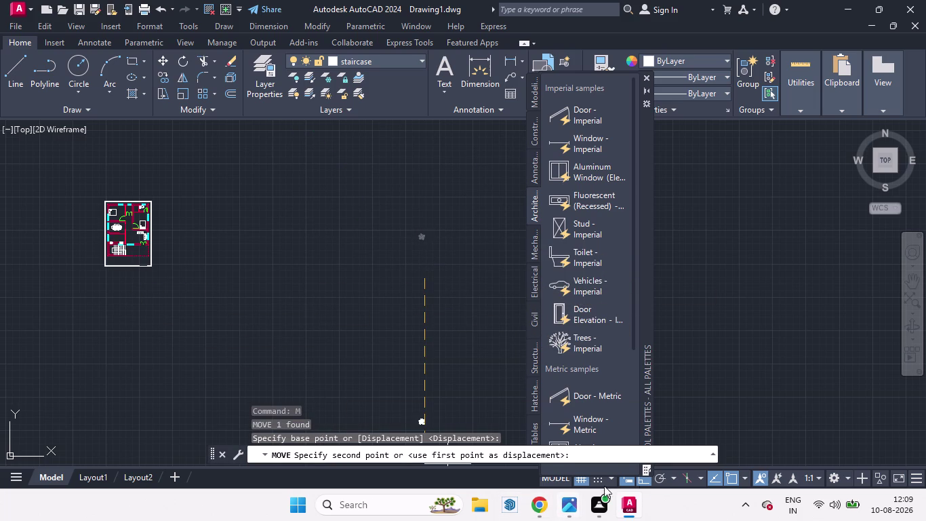
click(641, 485)
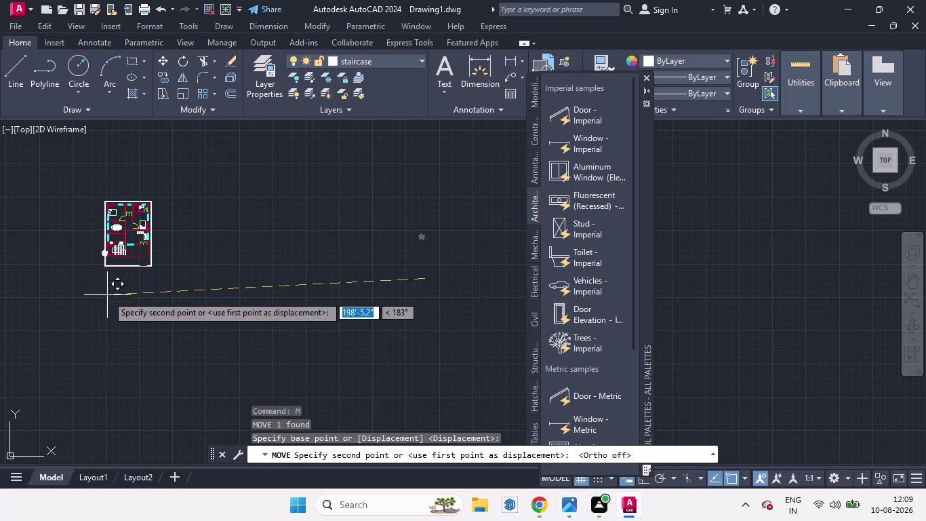
scroll(up, 3)
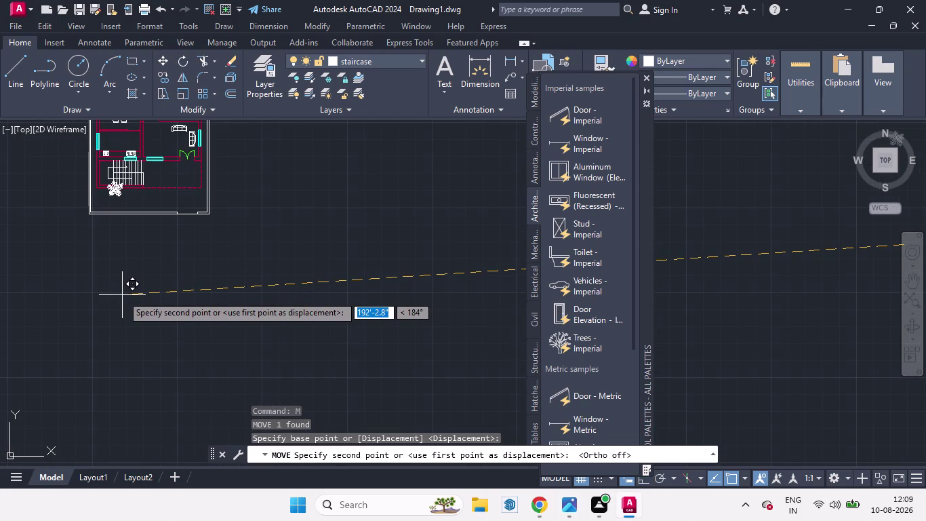
scroll(up, 3)
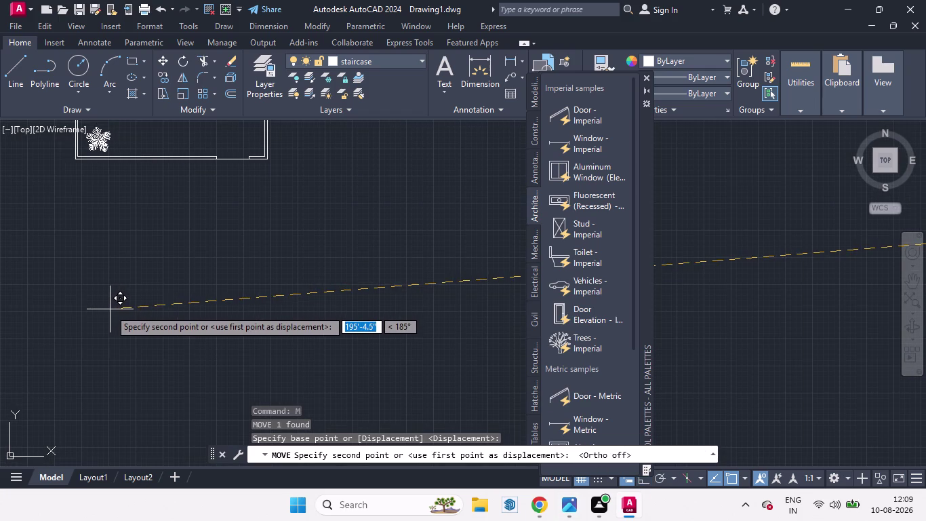
scroll(down, 3)
click(109, 309)
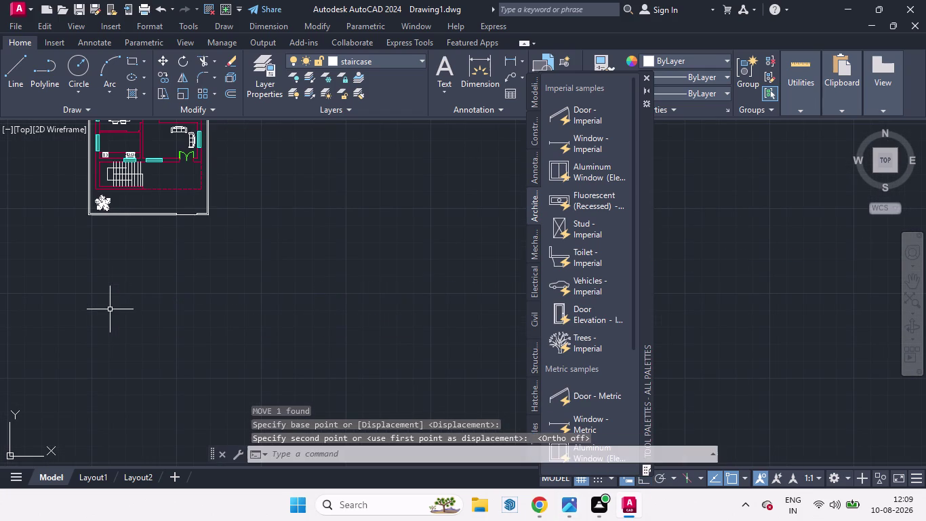
key(space)
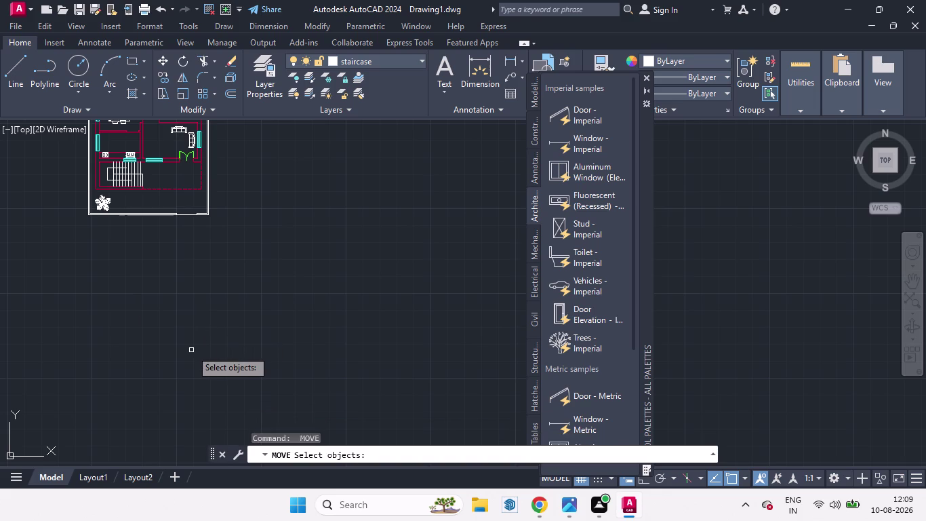
key(space)
Scale the tree down again to a smaller final size.
scroll(up, 3)
scroll(down, 3)
scroll(up, 3)
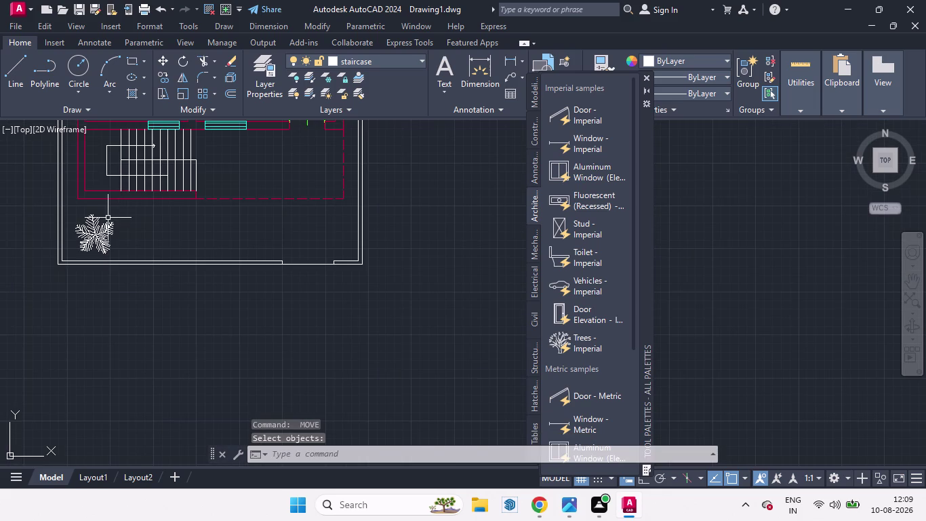
click(93, 239)
text(s)
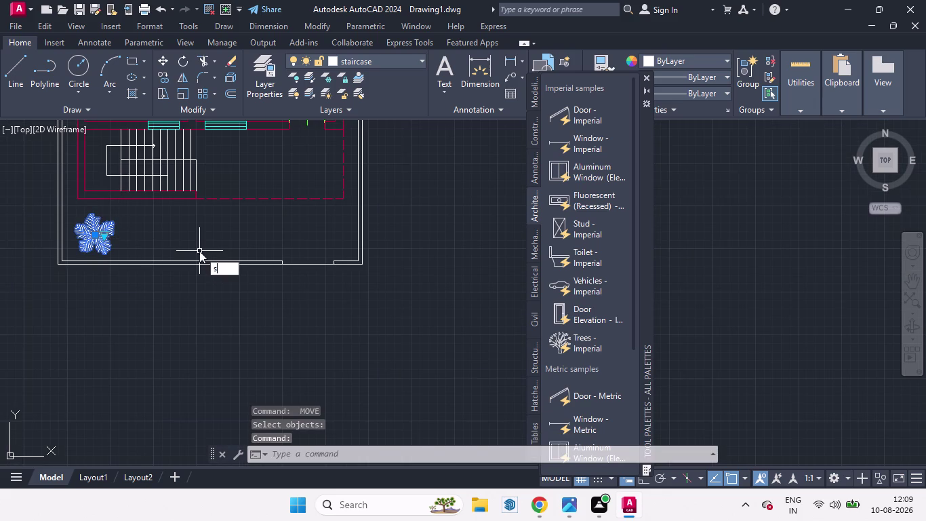
text(c)
key(Return)
scroll(up, 3)
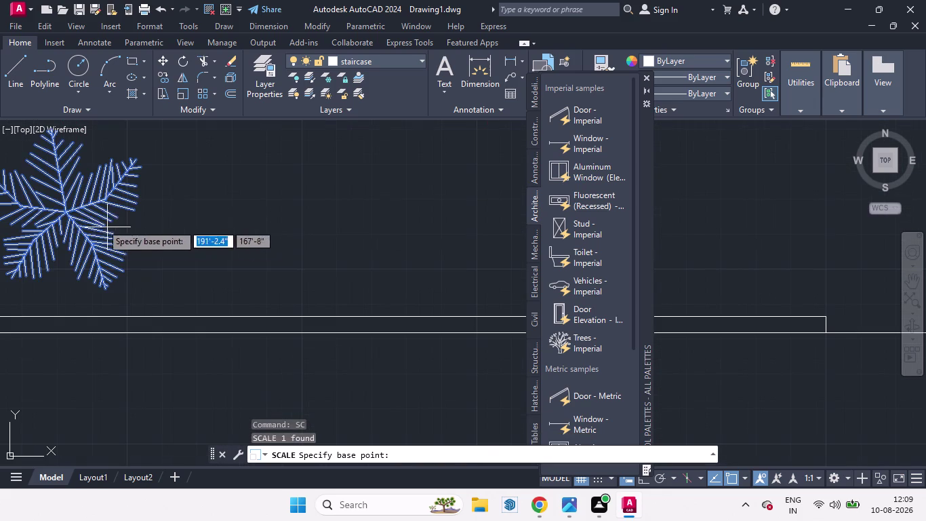
click(65, 211)
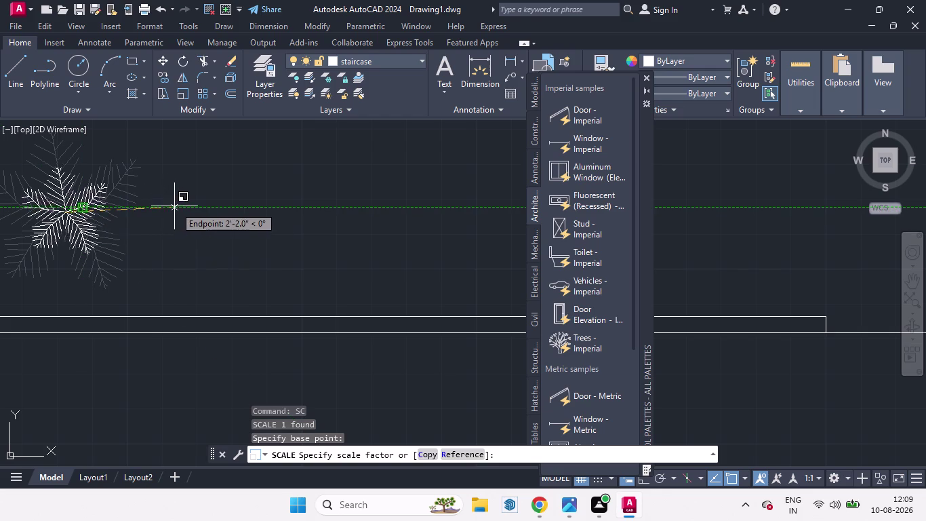
click(213, 196)
scroll(down, 3)
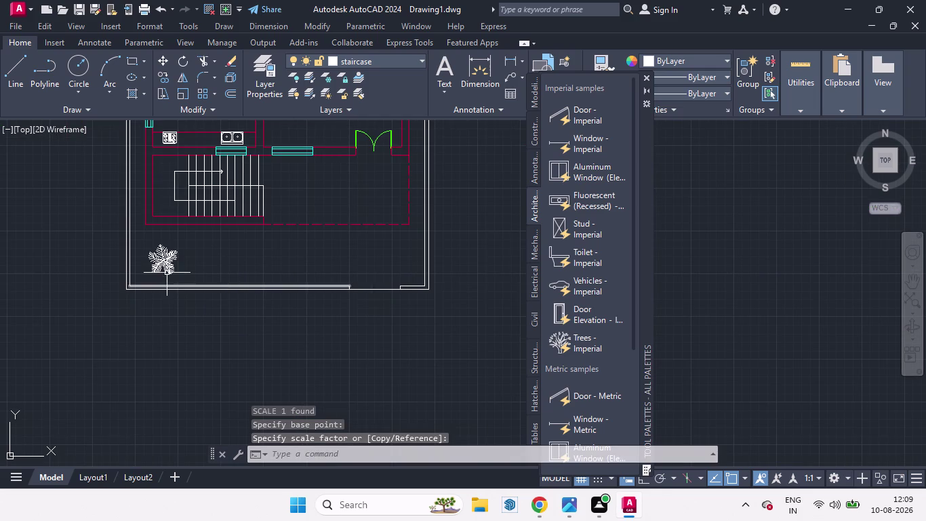
scroll(up, 3)
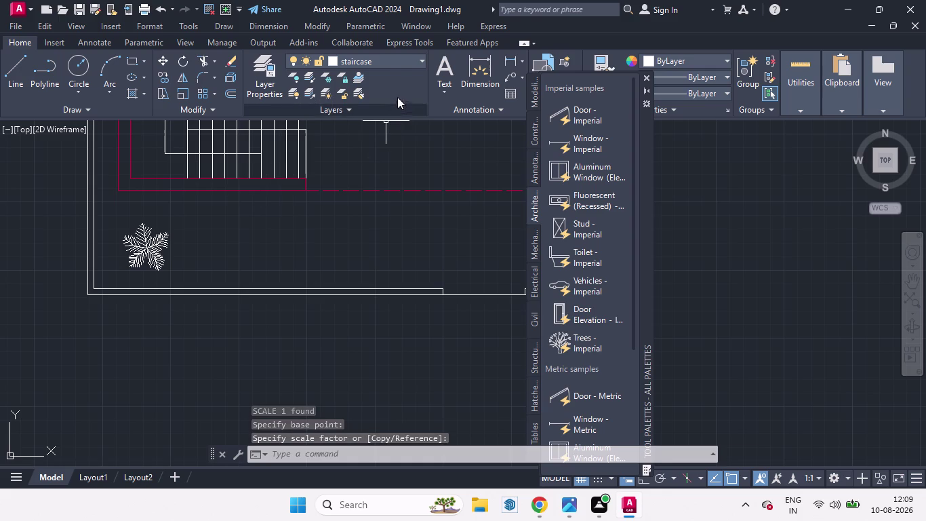
Make layer 0 current and set its colour to green.
click(419, 59)
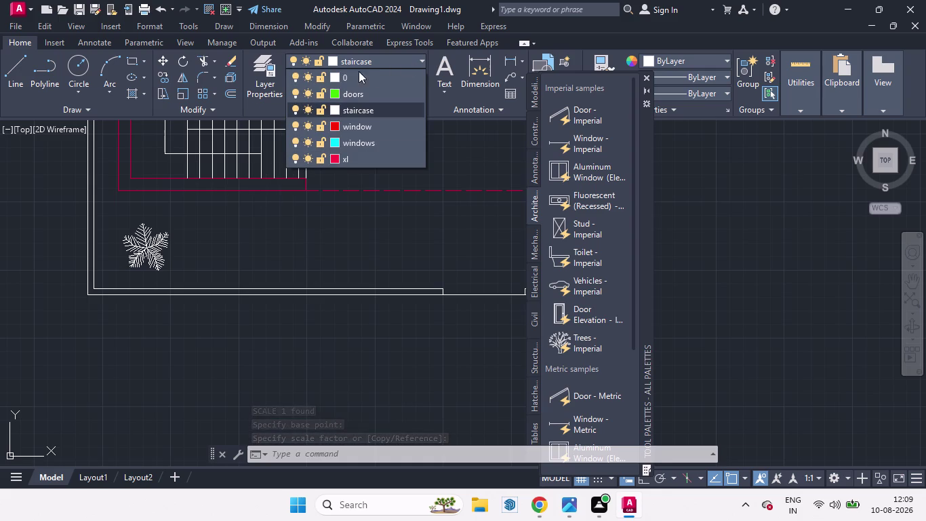
click(362, 75)
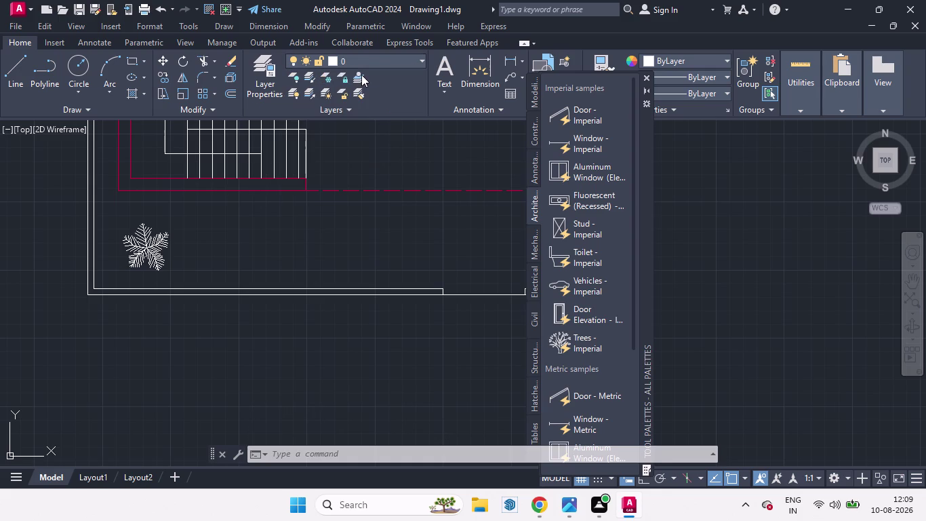
click(418, 61)
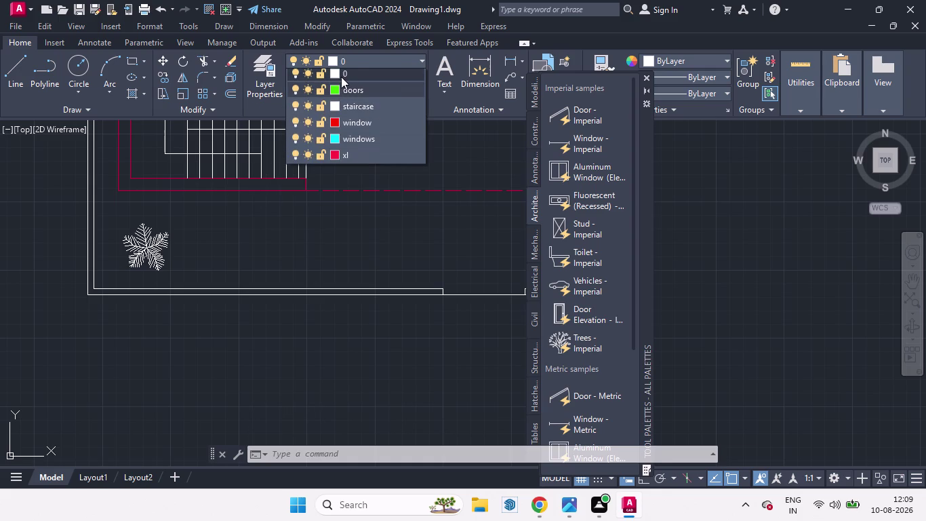
click(337, 76)
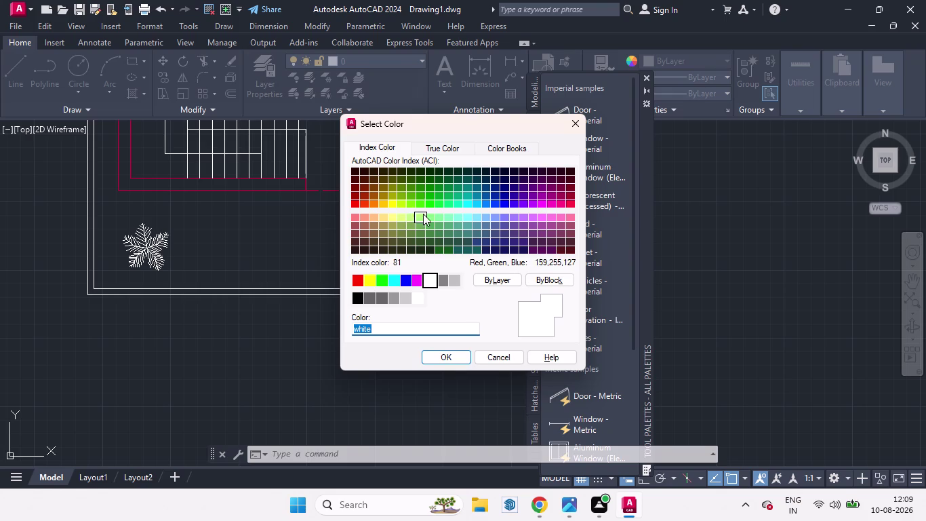
click(417, 202)
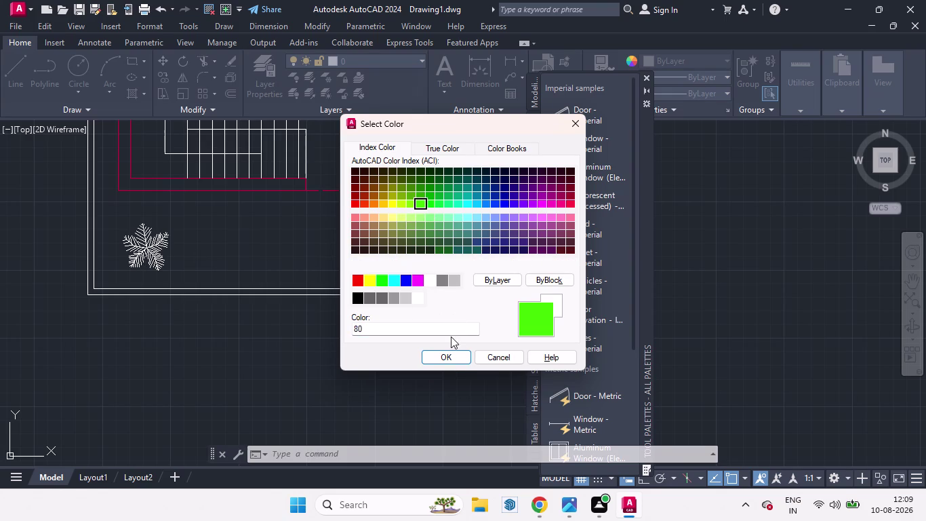
click(452, 366)
click(450, 361)
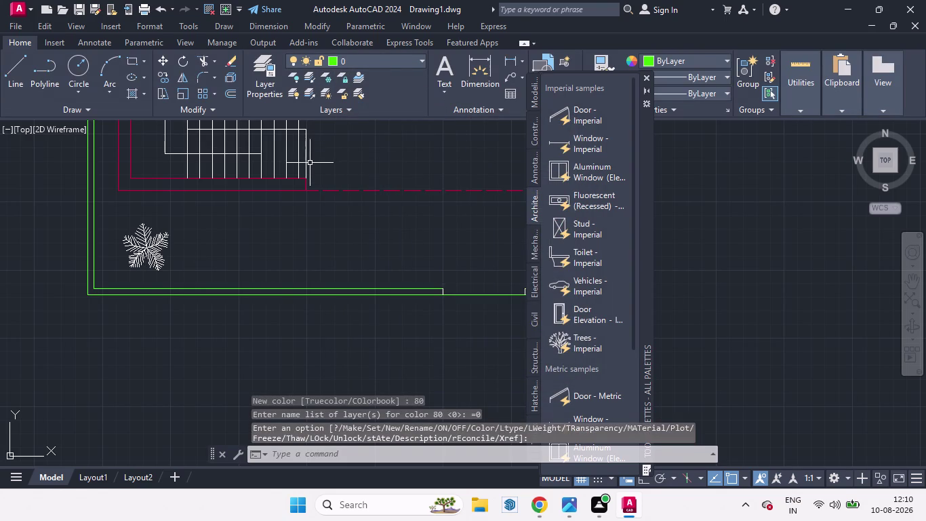
Change layer 0's colour back to white.
scroll(down, 3)
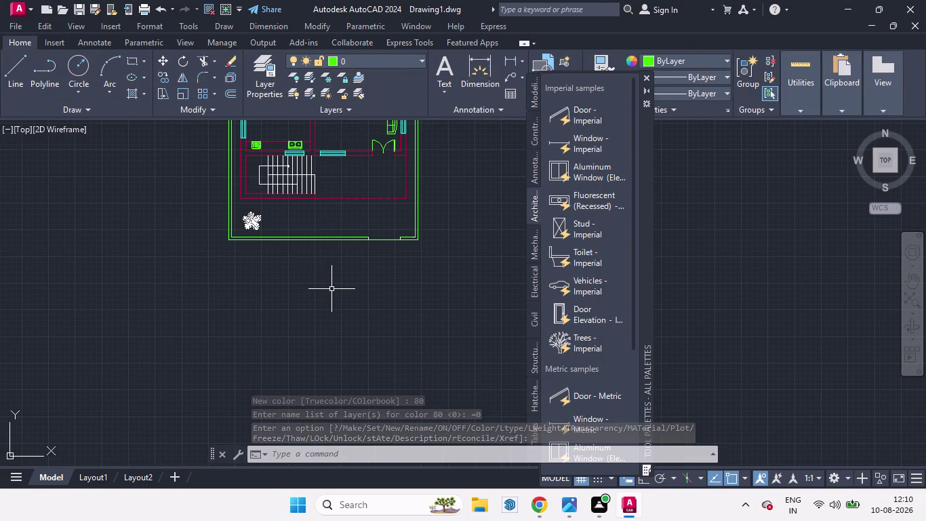
click(420, 62)
click(336, 76)
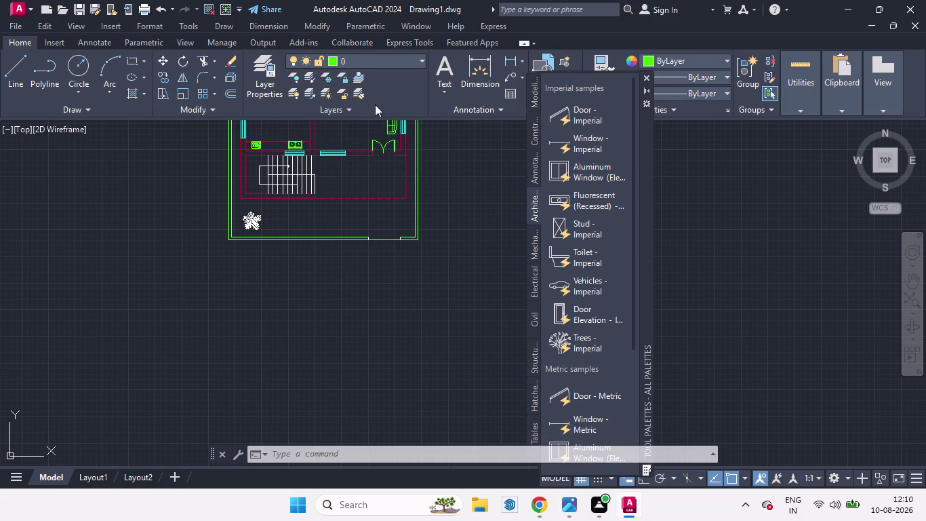
click(431, 279)
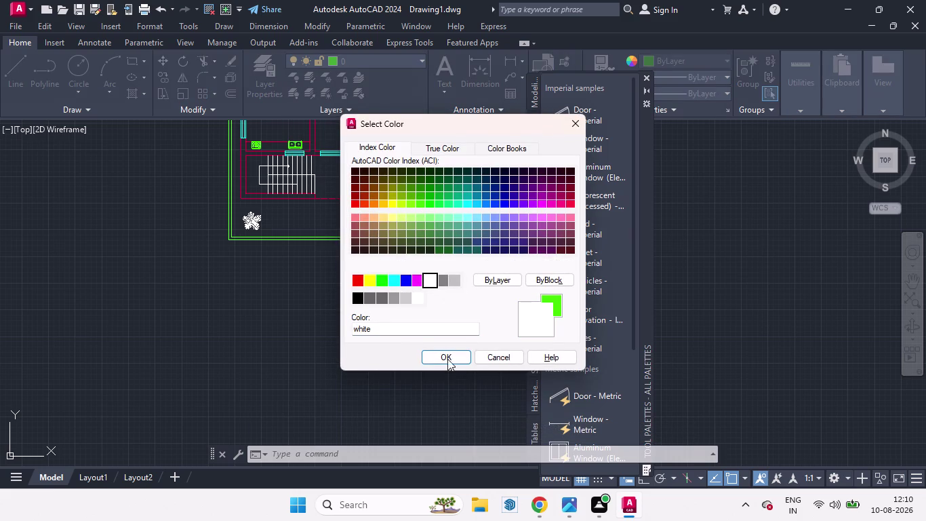
click(445, 358)
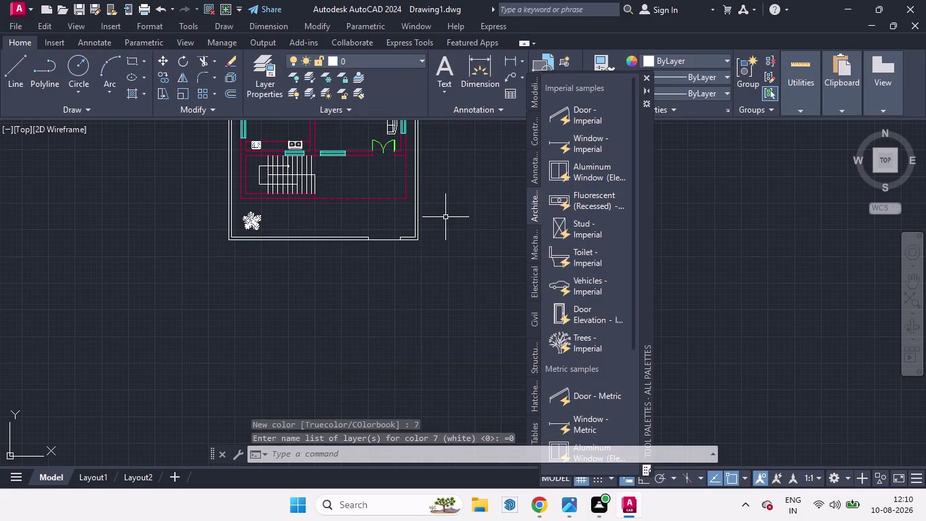
Set the doors layer colour to 80, then cancel the repeated layer prompt.
click(247, 222)
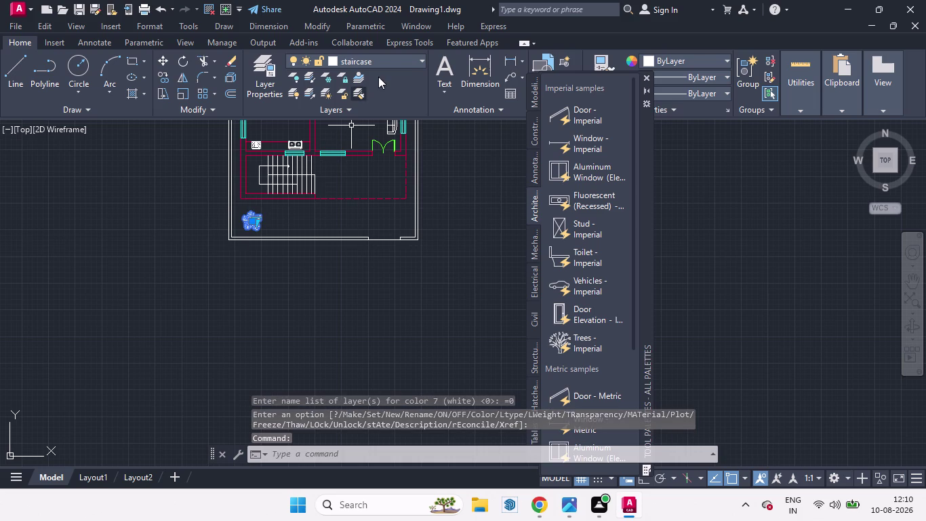
click(422, 64)
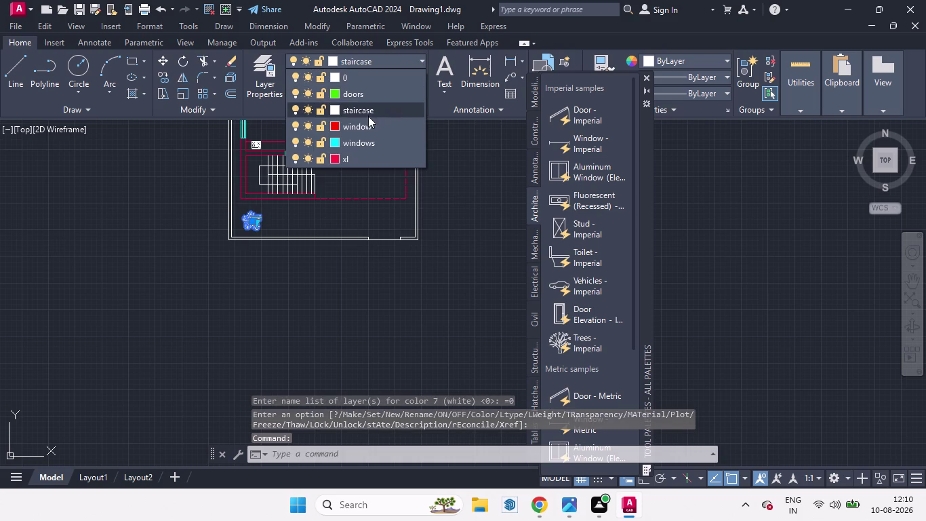
click(337, 93)
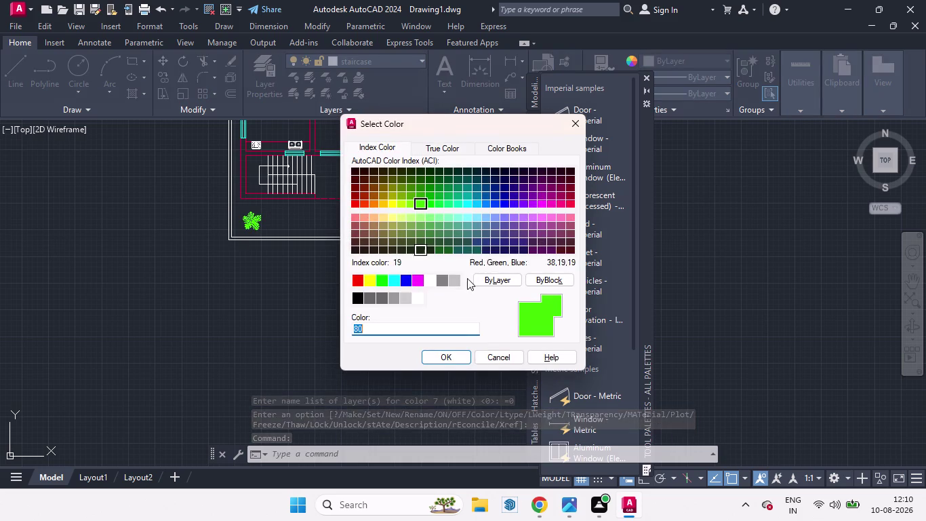
click(452, 356)
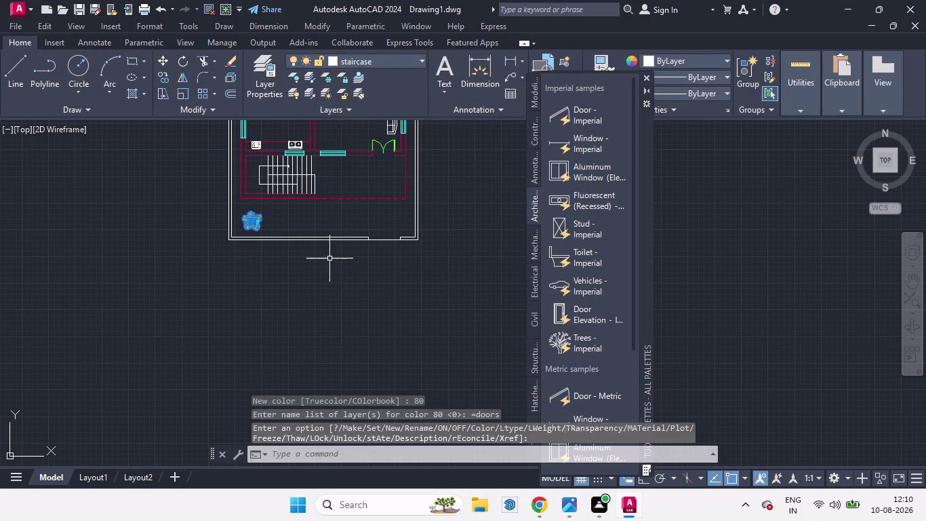
key(space)
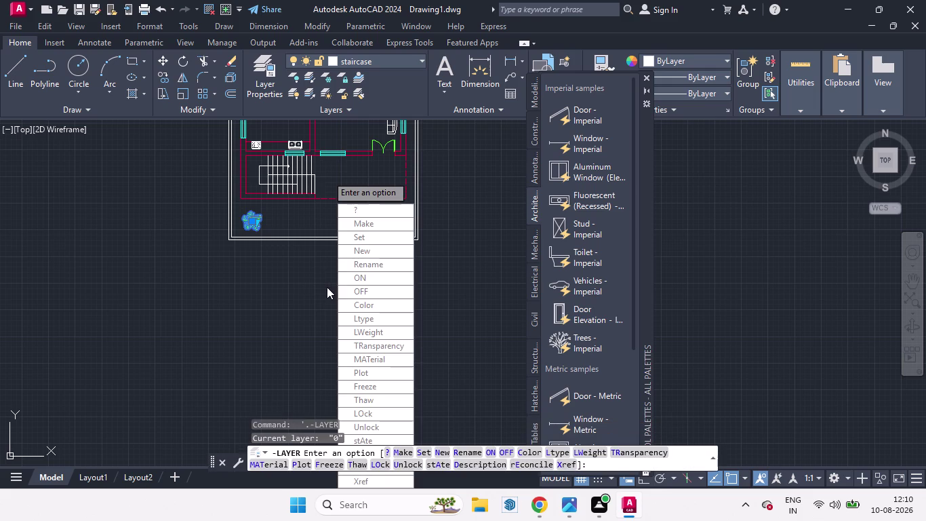
click(104, 288)
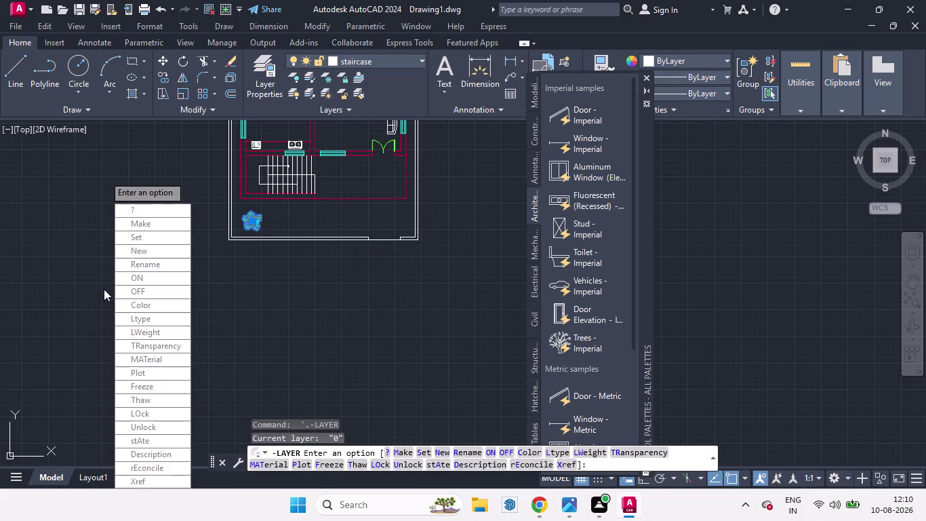
key(Escape)
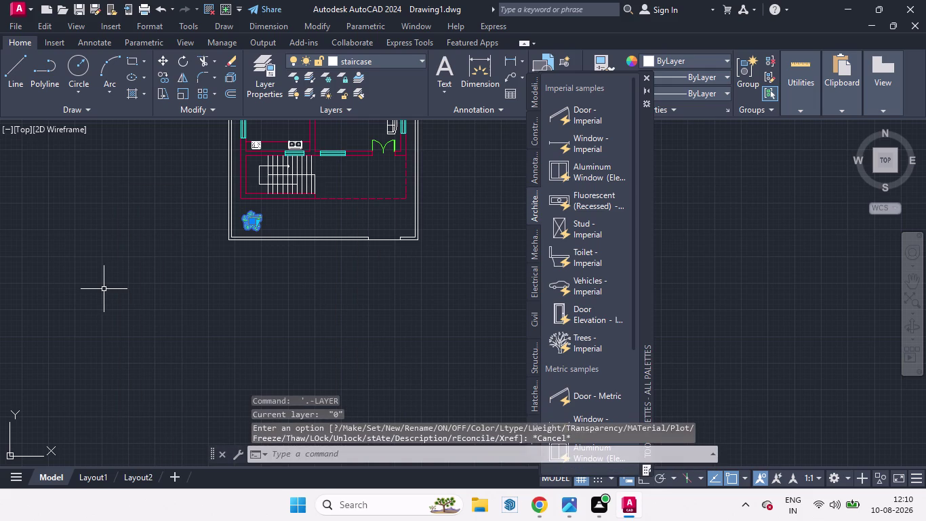
scroll(up, 3)
scroll(down, 3)
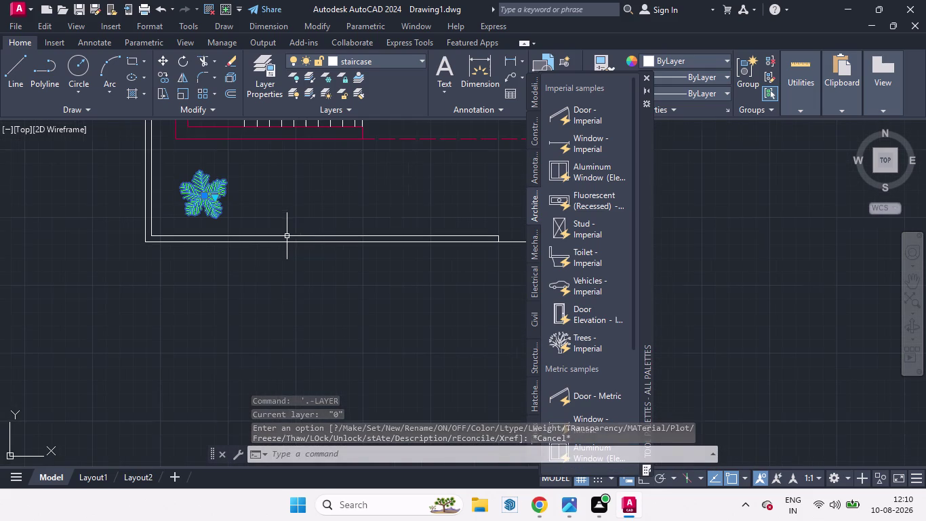
Copy the tree into a horizontal row of 5 using the Array option.
text(co)
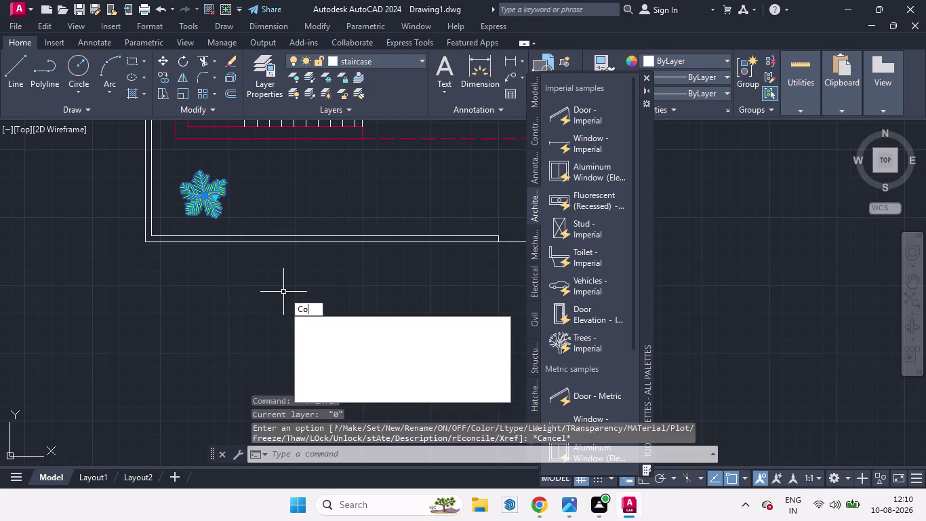
key(Return)
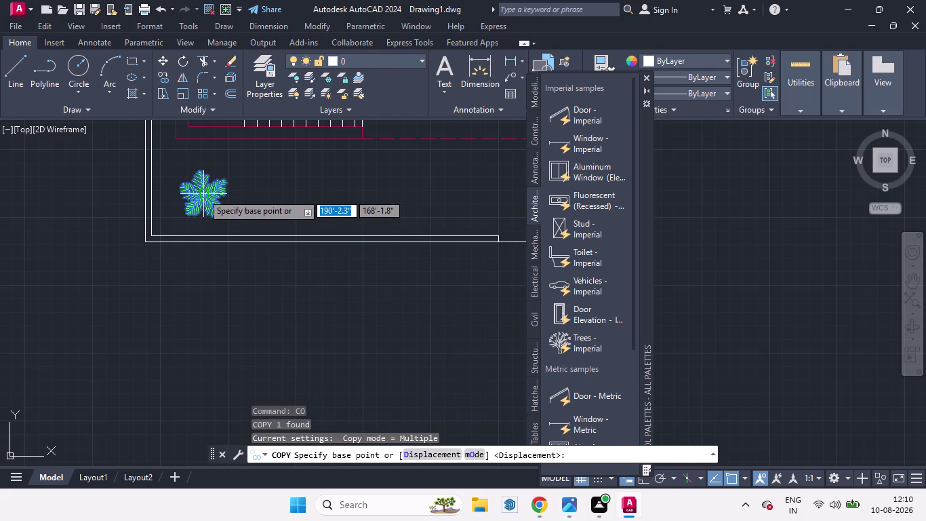
click(203, 194)
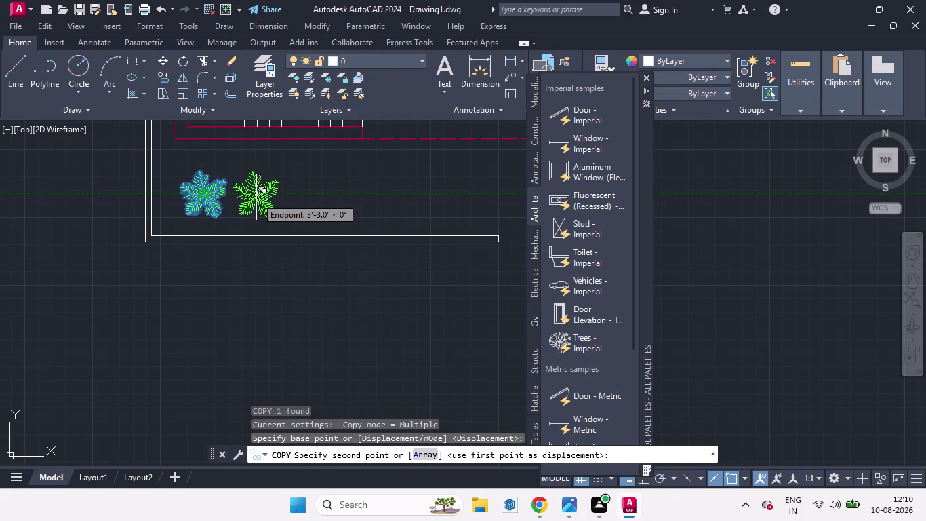
click(257, 197)
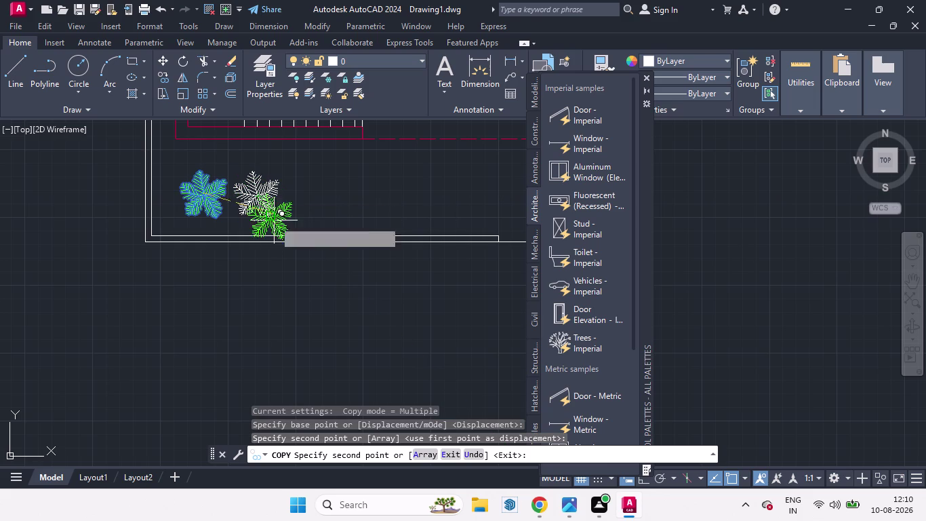
click(431, 455)
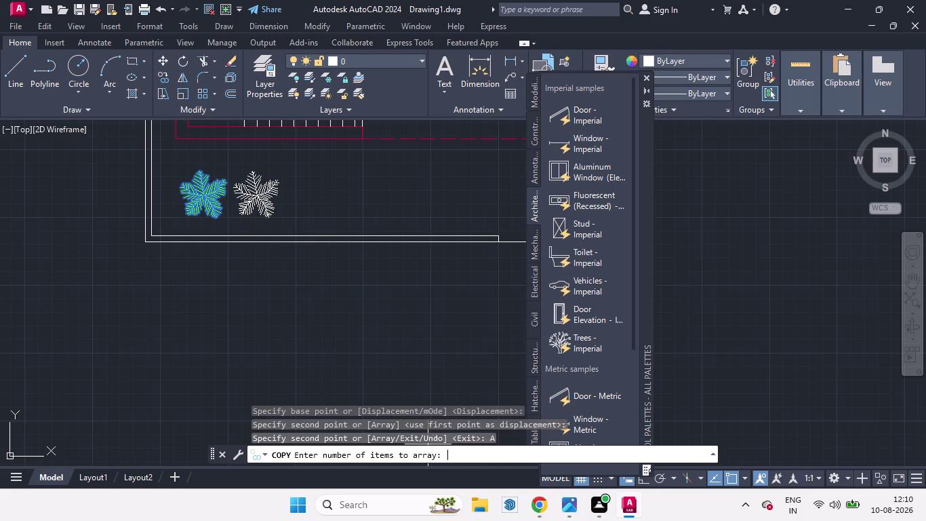
click(643, 481)
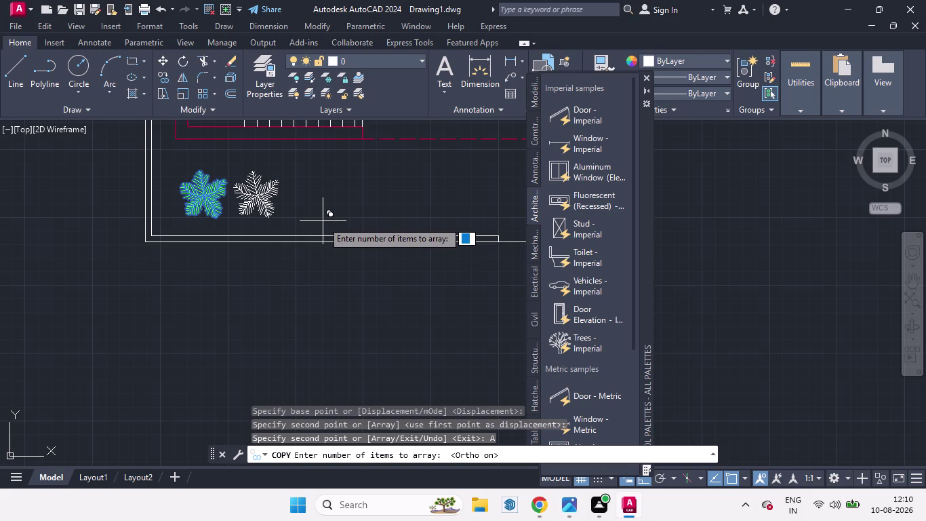
key(5)
key(Return)
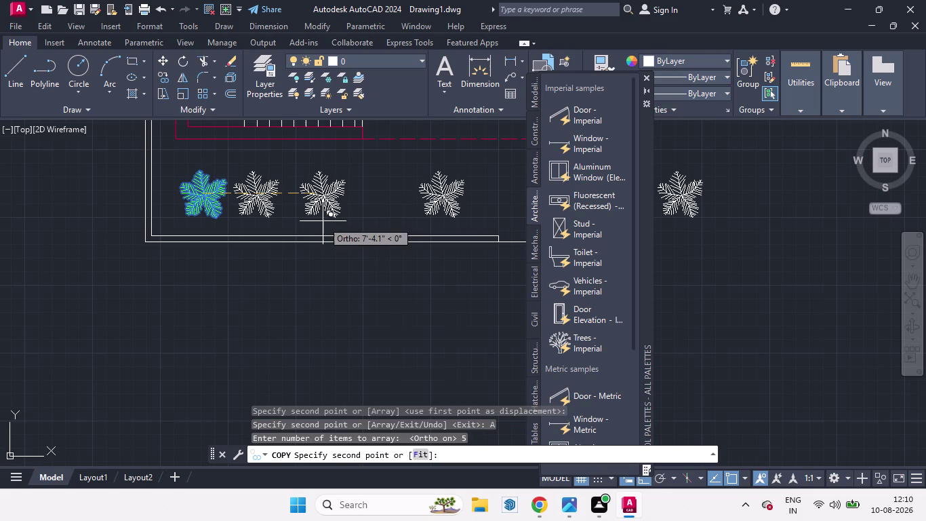
click(251, 193)
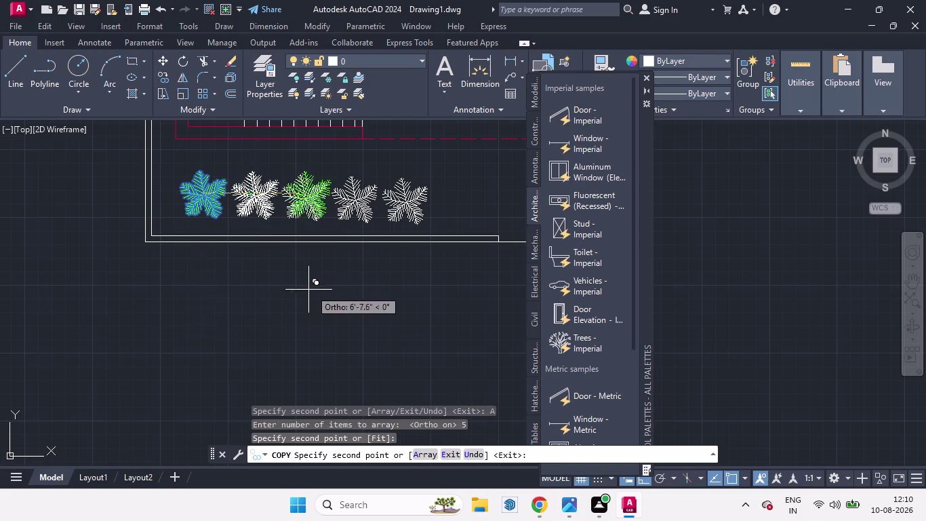
key(space)
Select four of the extra tree copies for erasing.
scroll(down, 3)
scroll(up, 3)
scroll(down, 3)
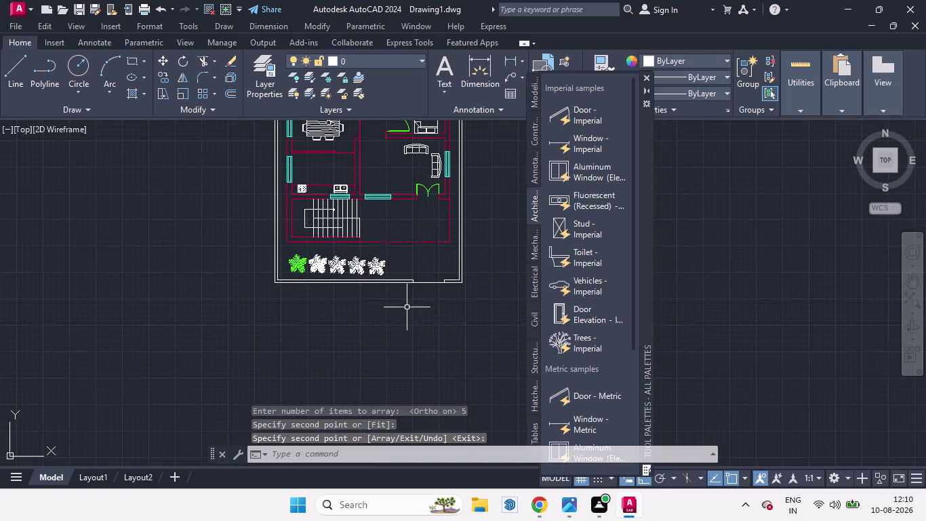
scroll(up, 3)
scroll(down, 3)
scroll(up, 3)
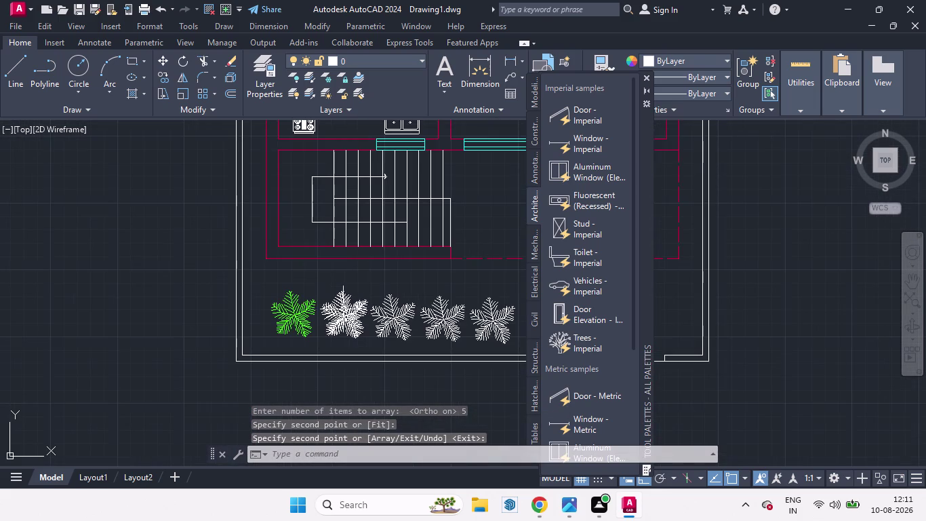
click(343, 315)
click(399, 316)
click(444, 318)
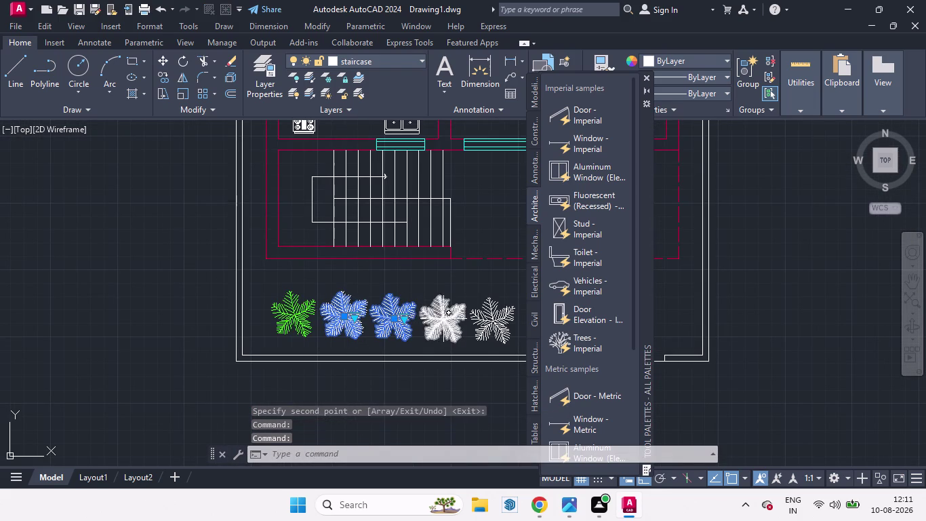
click(484, 319)
scroll(down, 3)
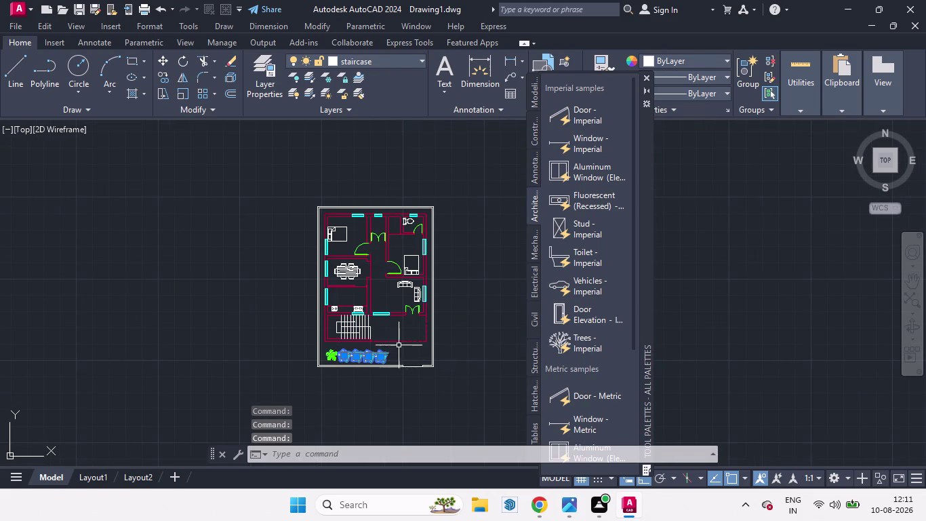
scroll(up, 3)
scroll(up, 3)
Delete the extra tree copies, leaving one tree at the bottom edge.
key(Delete)
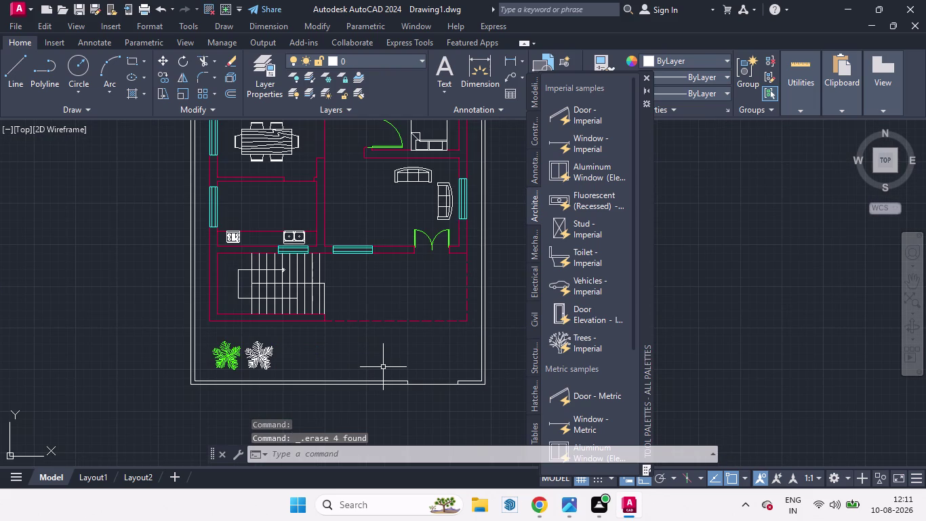
click(262, 362)
key(Delete)
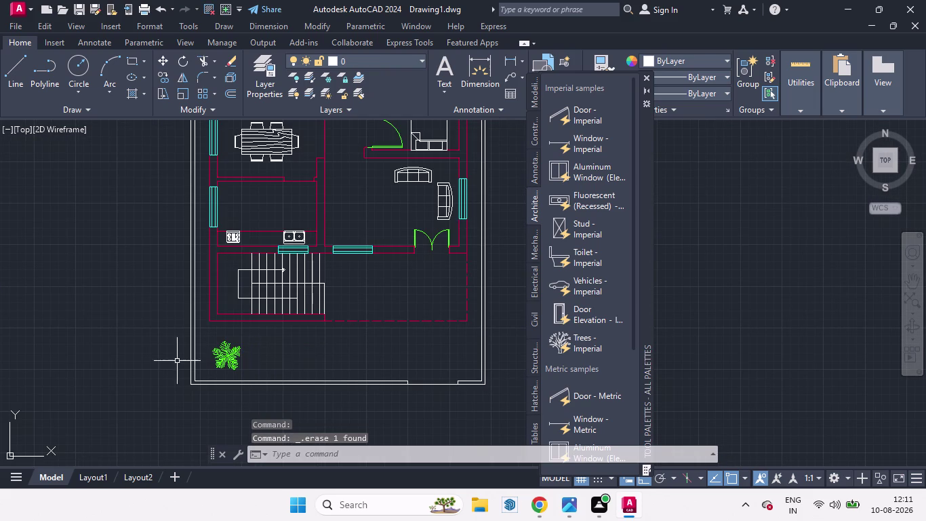
scroll(up, 3)
Select the remaining tree and start copying it from a base point on the tree.
click(303, 349)
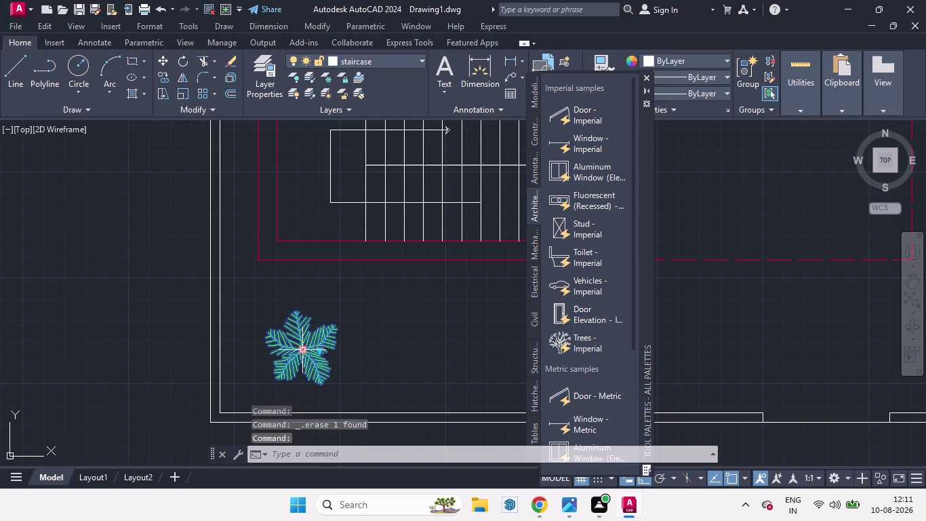
text(co)
key(Return)
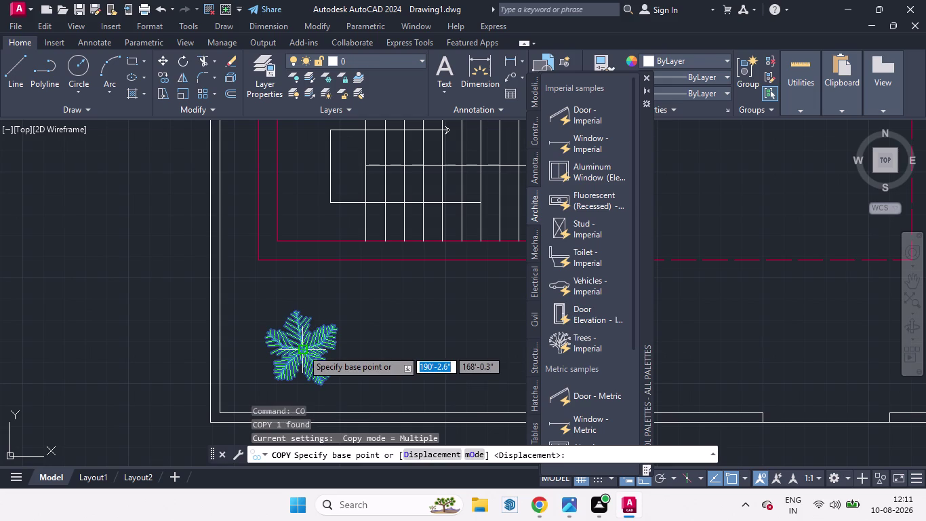
click(303, 349)
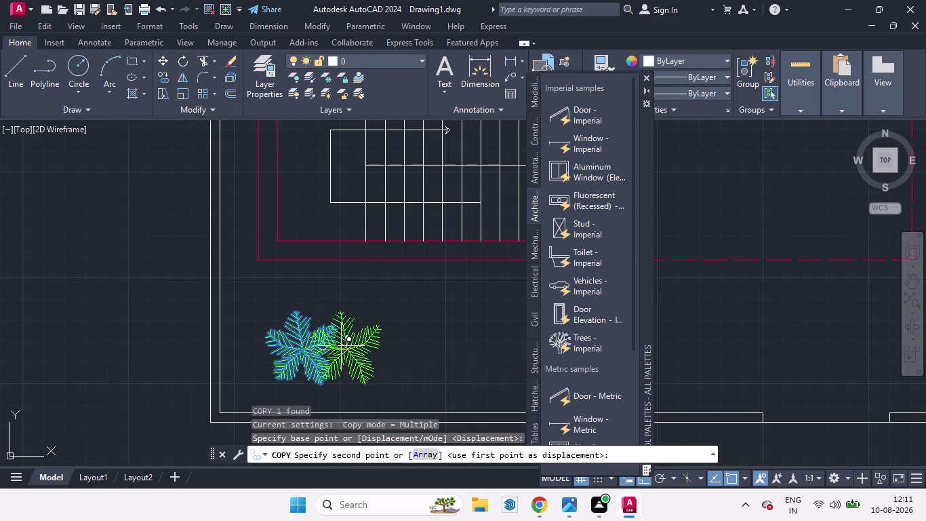
click(379, 342)
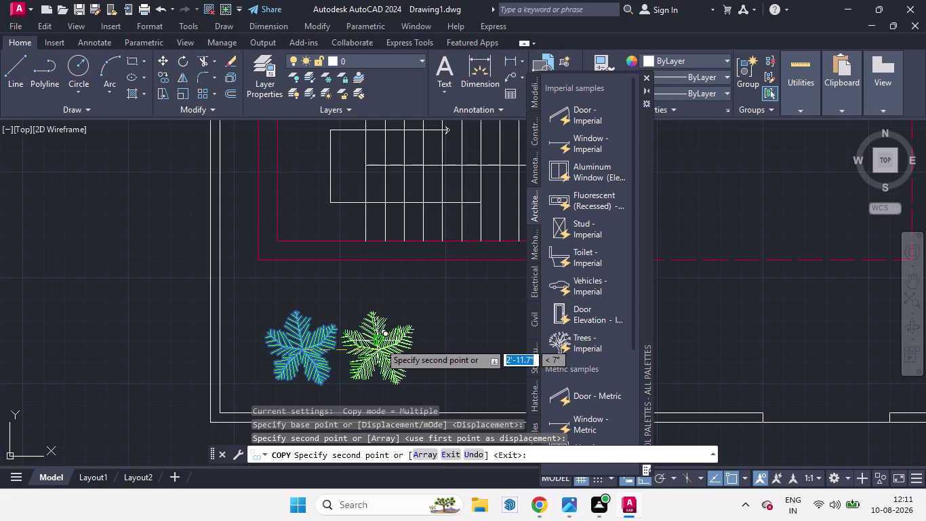
Array the tree copy into a row of five evenly spaced trees.
click(430, 453)
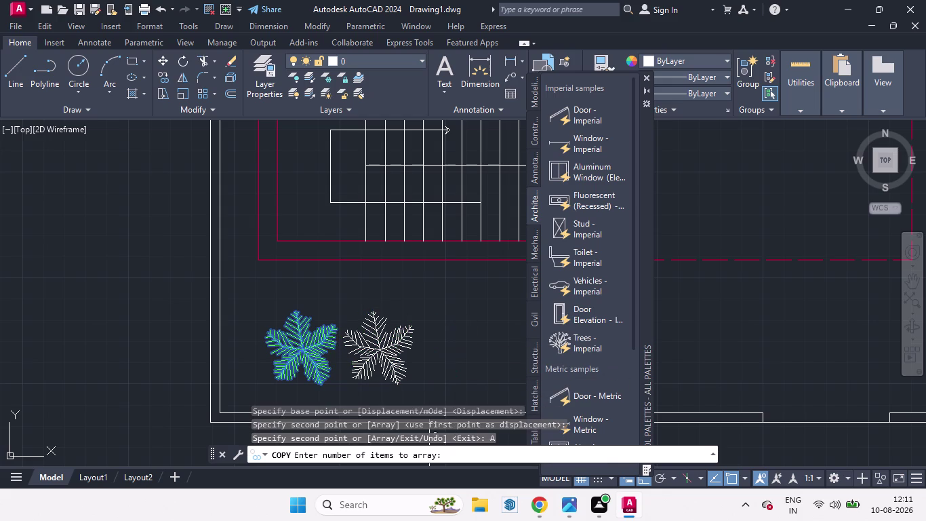
key(5)
key(Return)
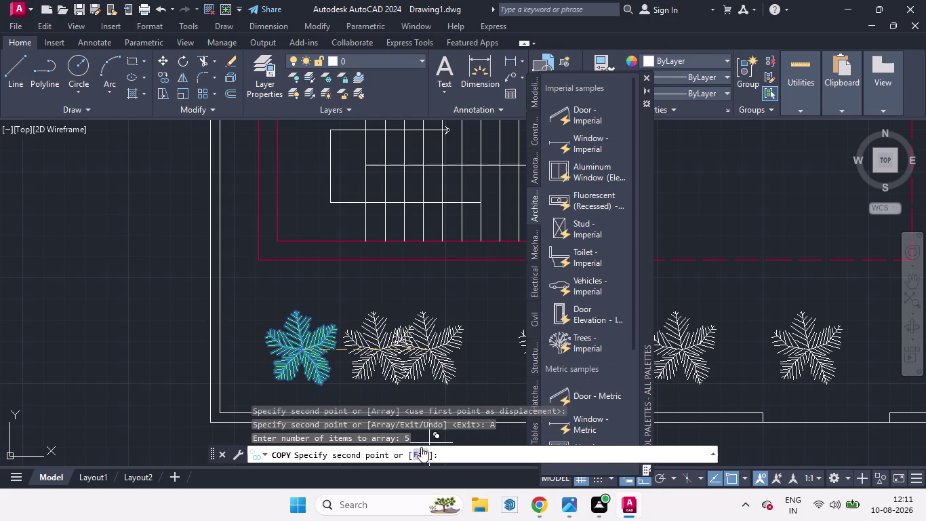
scroll(down, 3)
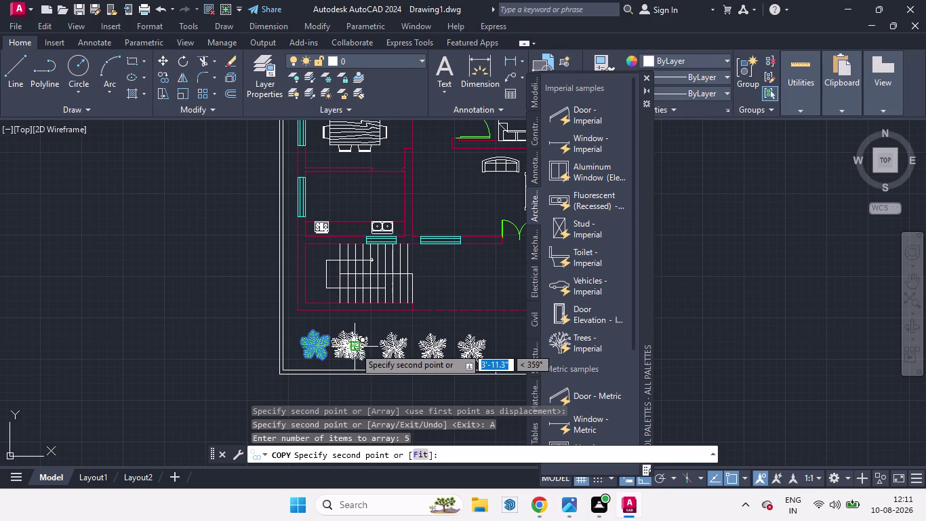
scroll(up, 3)
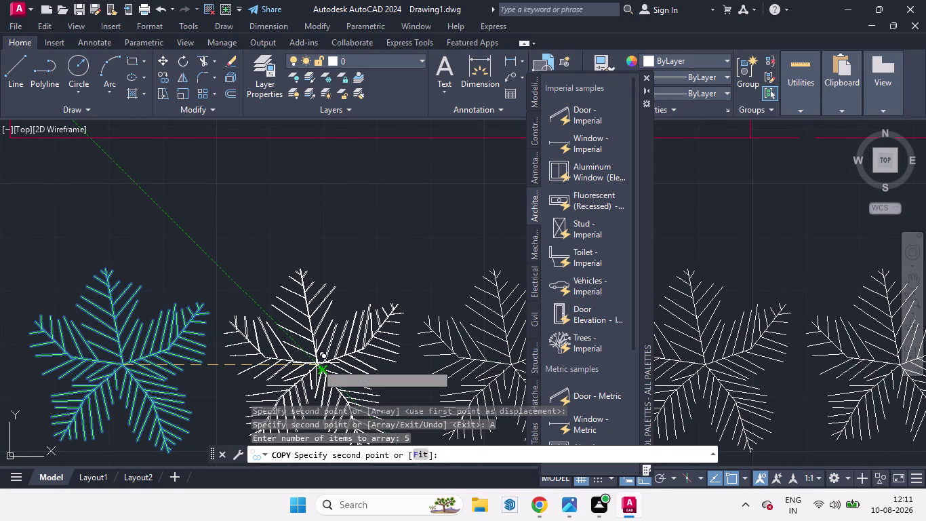
click(316, 363)
scroll(down, 3)
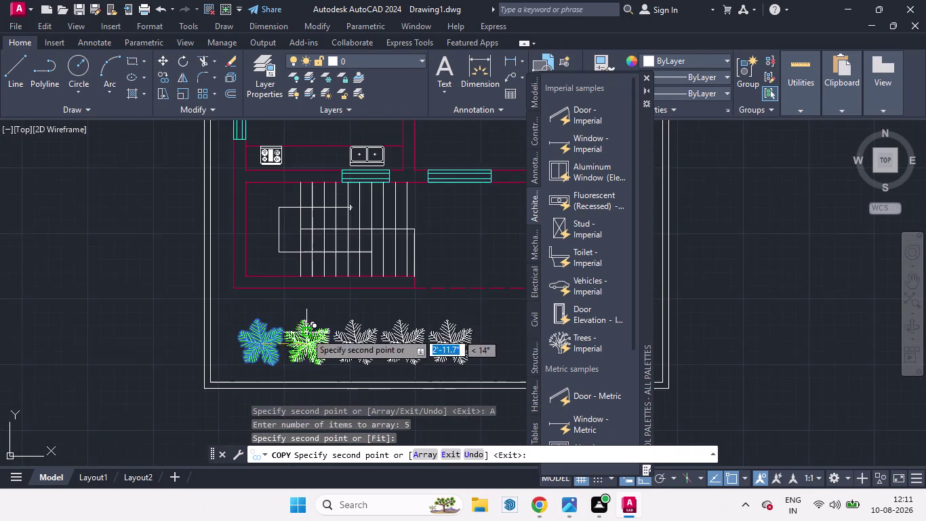
scroll(down, 3)
key(space)
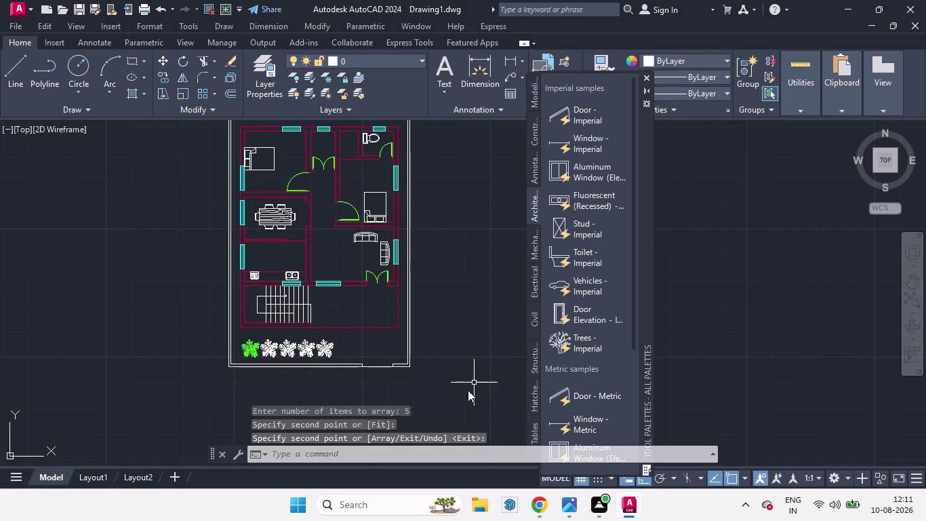
Select four copied trees, make layer 0 current, and cancel the active command.
scroll(up, 3)
click(276, 315)
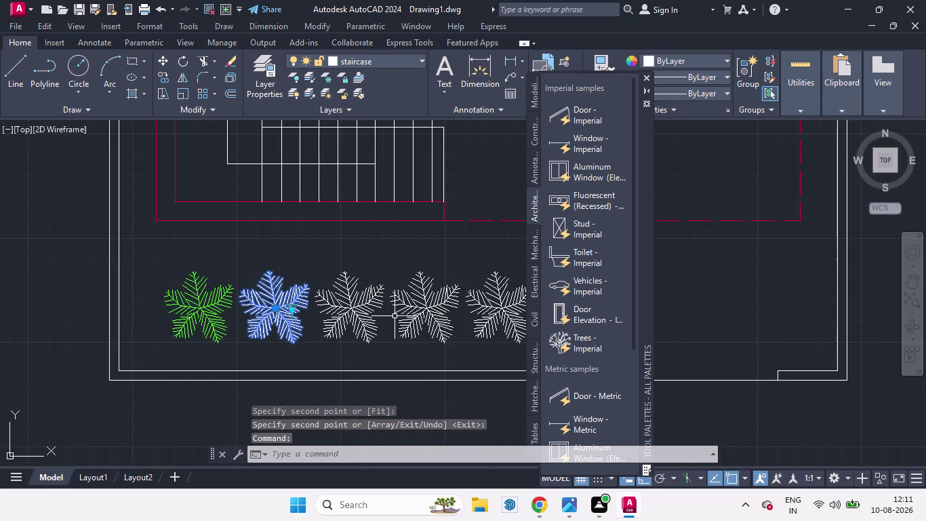
click(343, 318)
click(435, 316)
click(497, 310)
scroll(down, 3)
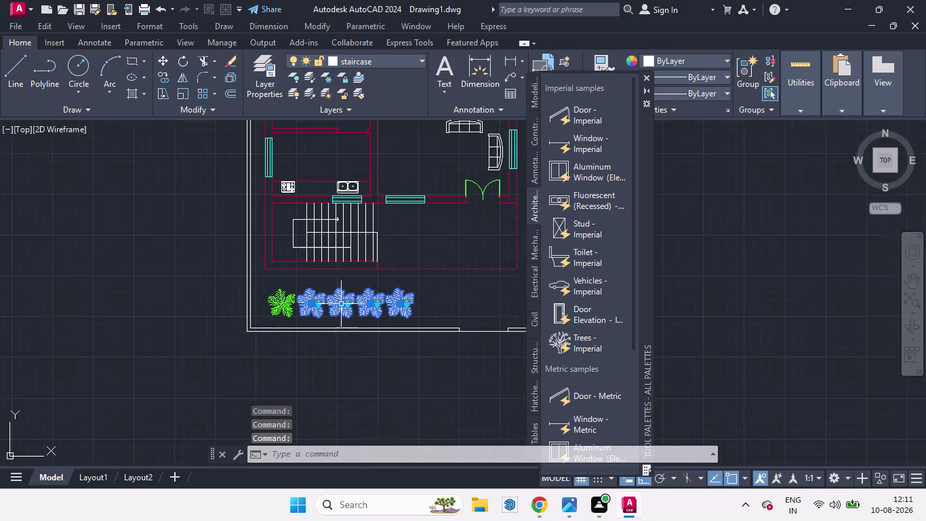
click(420, 58)
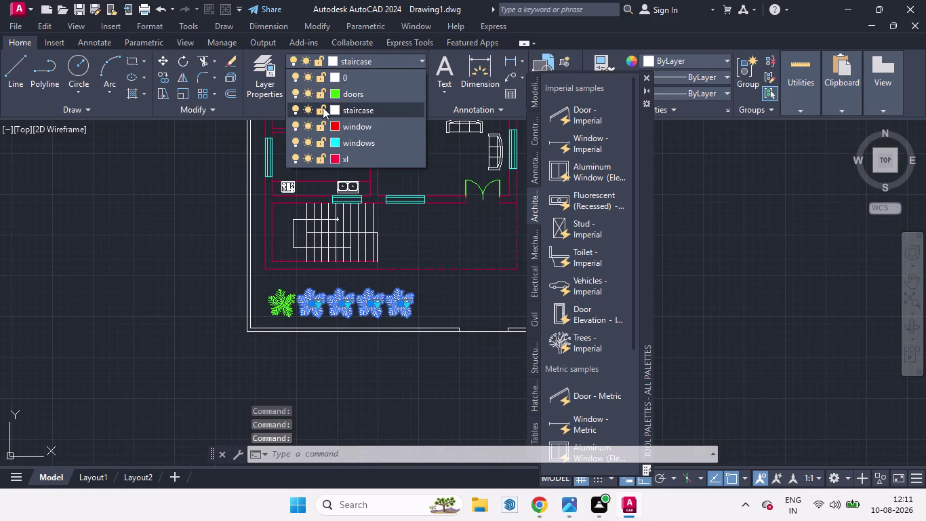
click(359, 96)
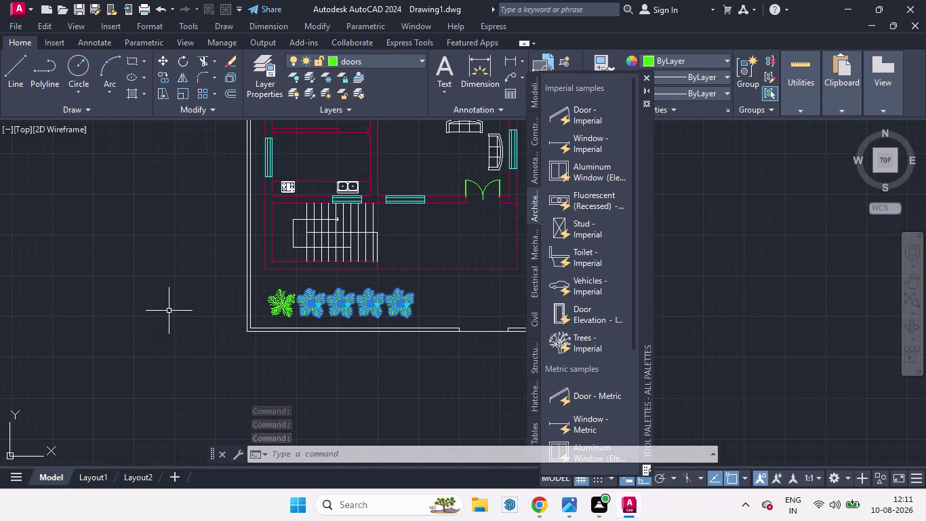
key(Escape)
Zoom in and out to inspect the floor plan and tree row.
scroll(down, 3)
scroll(up, 3)
scroll(down, 3)
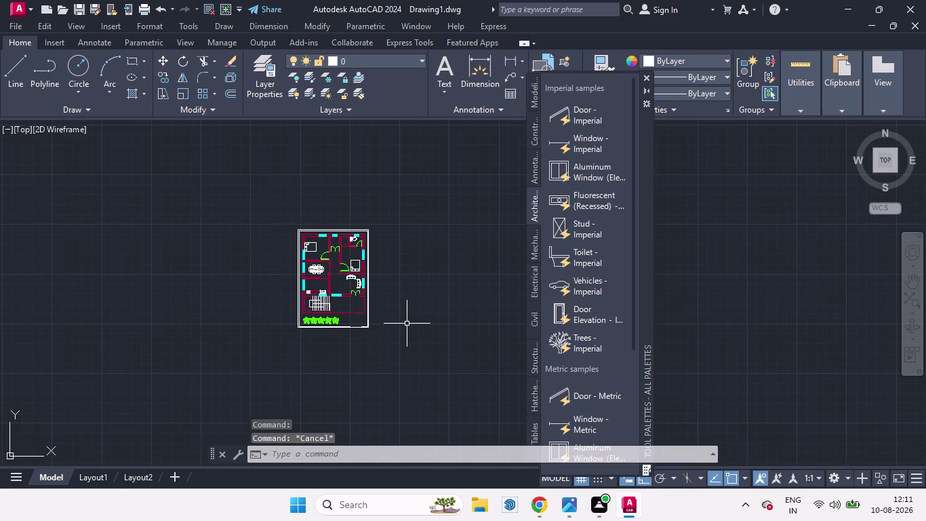
scroll(up, 3)
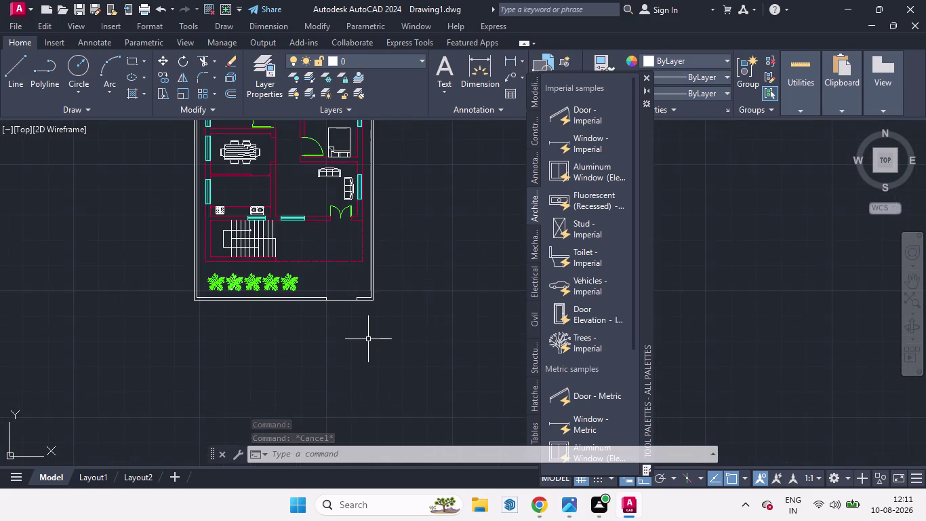
scroll(down, 3)
scroll(up, 3)
scroll(down, 3)
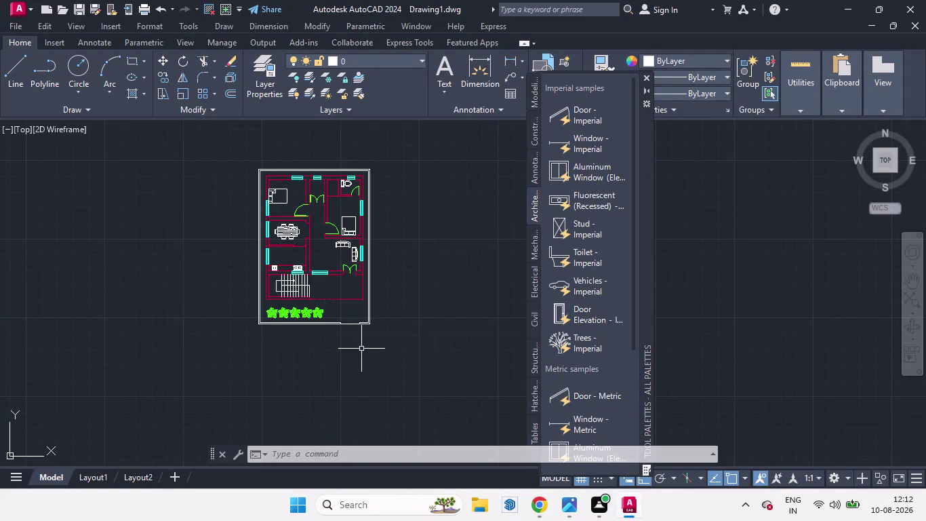
scroll(up, 3)
scroll(up, 3)
scroll(down, 3)
scroll(down, 3)
scroll(up, 3)
scroll(down, 3)
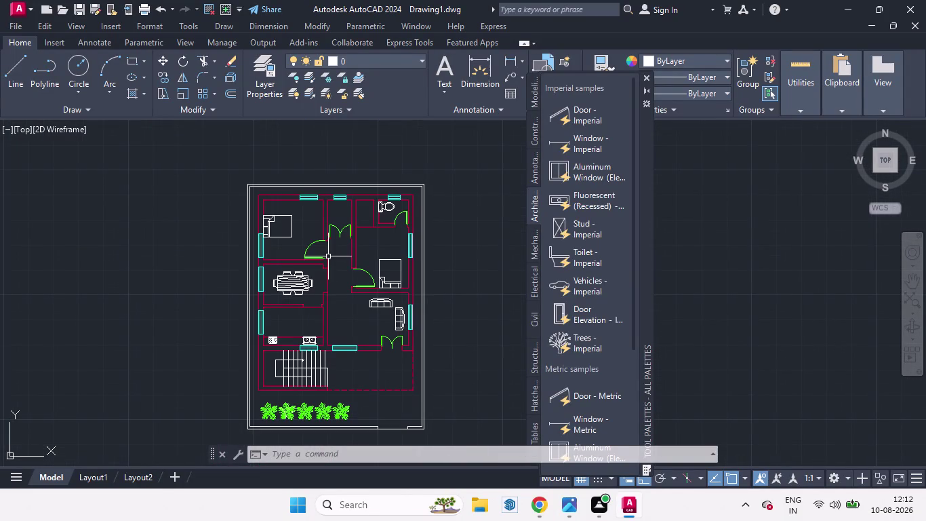
scroll(up, 3)
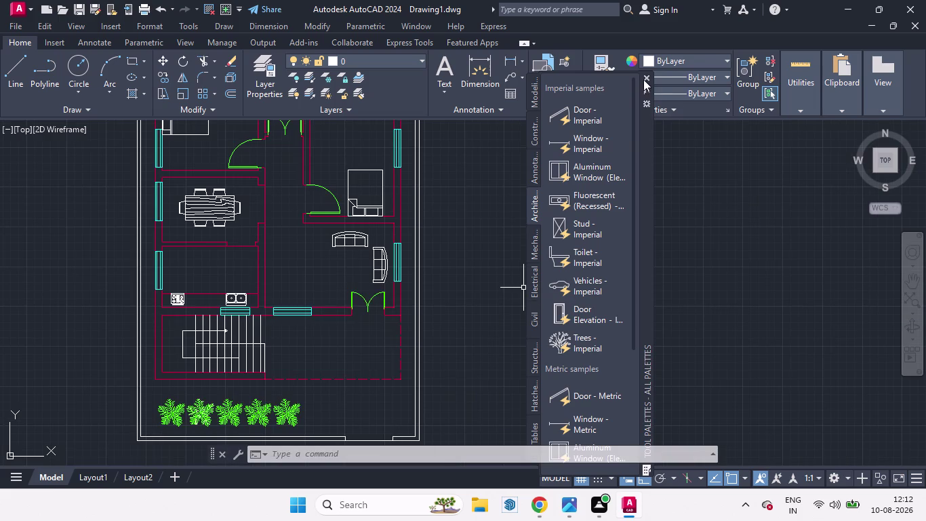
Close the Tool Palettes window and launch single-line text with DT.
click(645, 75)
scroll(down, 3)
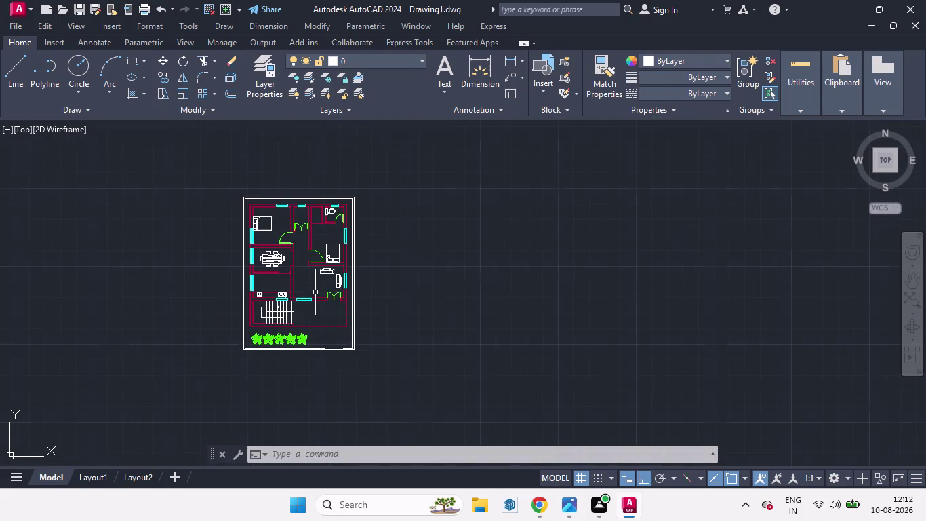
scroll(up, 3)
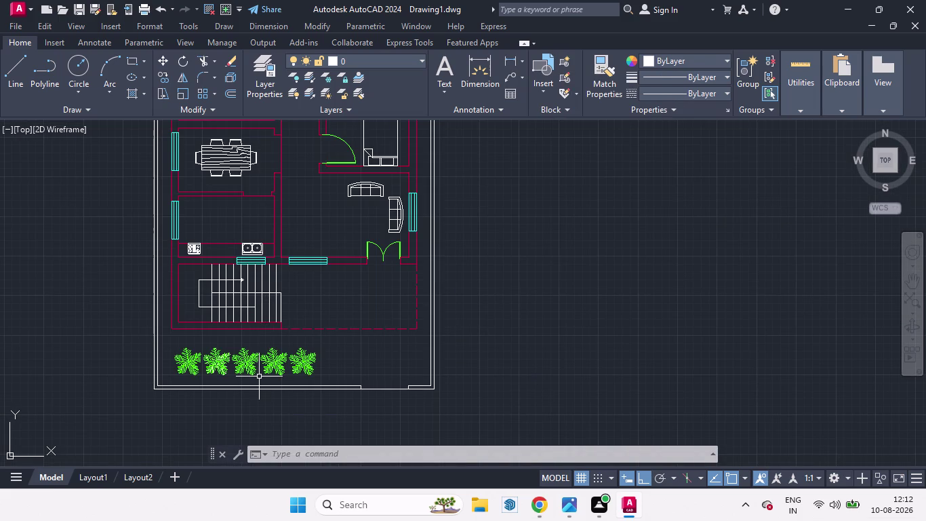
text(dt)
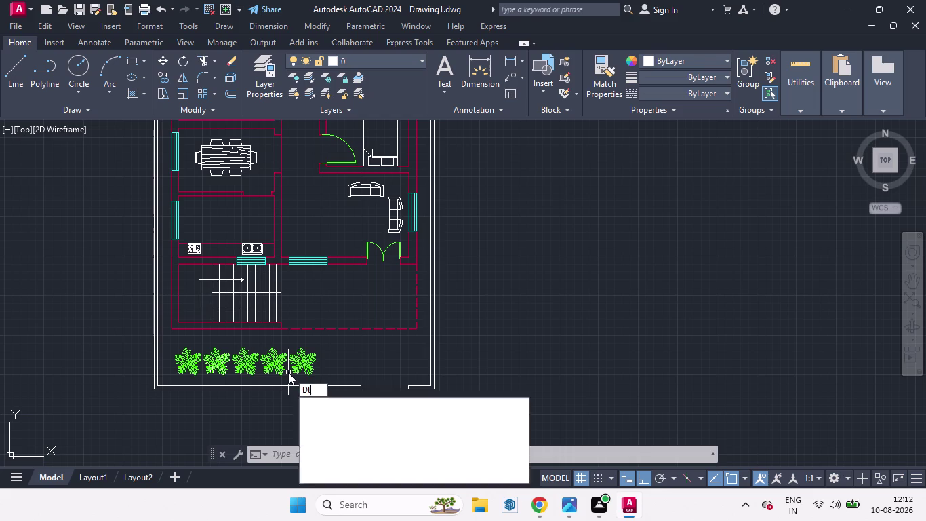
key(Return)
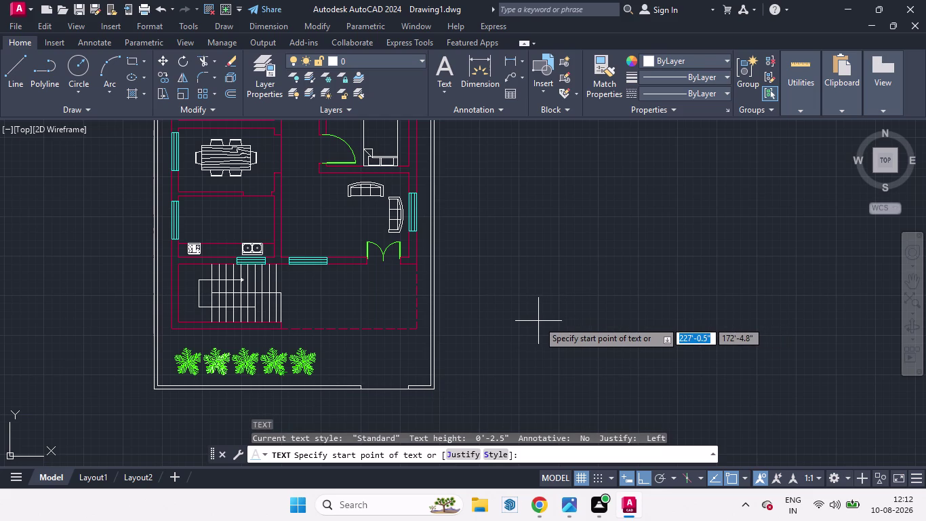
Change layer 0's colour to blue (170) from the Layers dropdown.
click(417, 58)
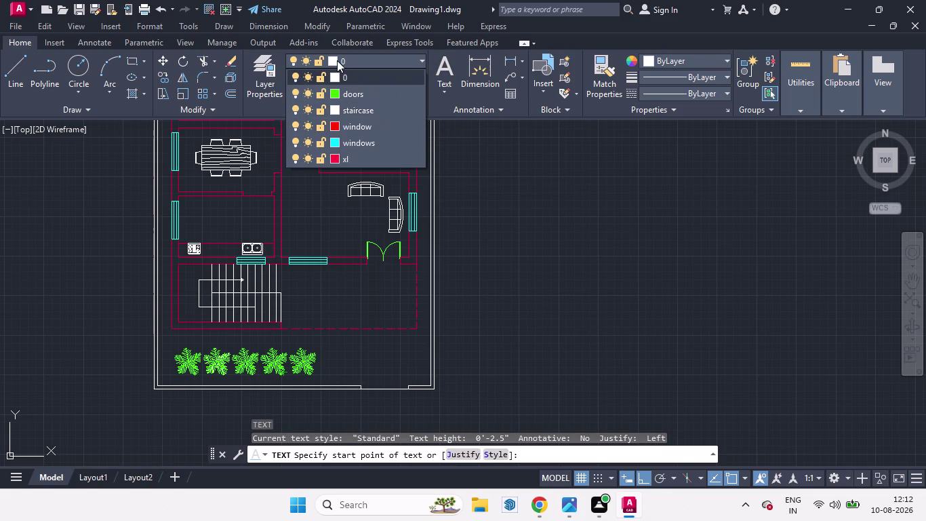
click(333, 77)
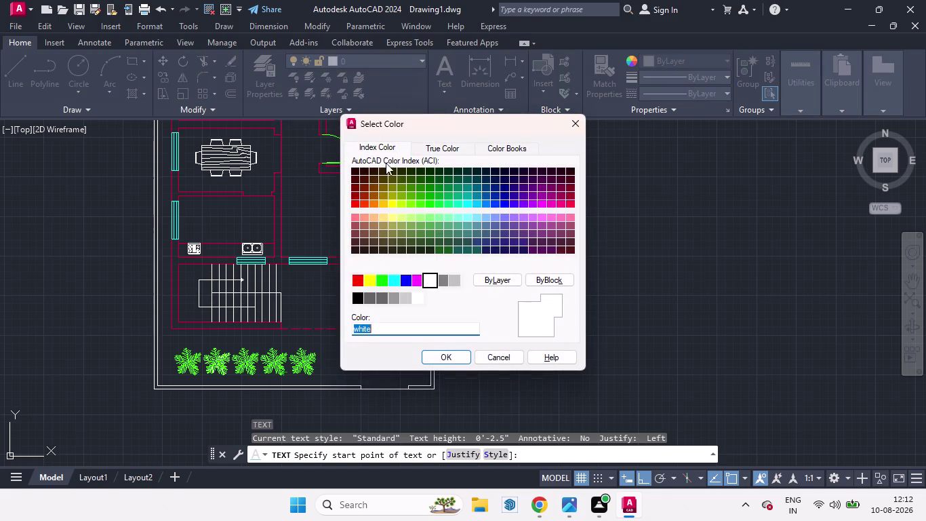
click(507, 203)
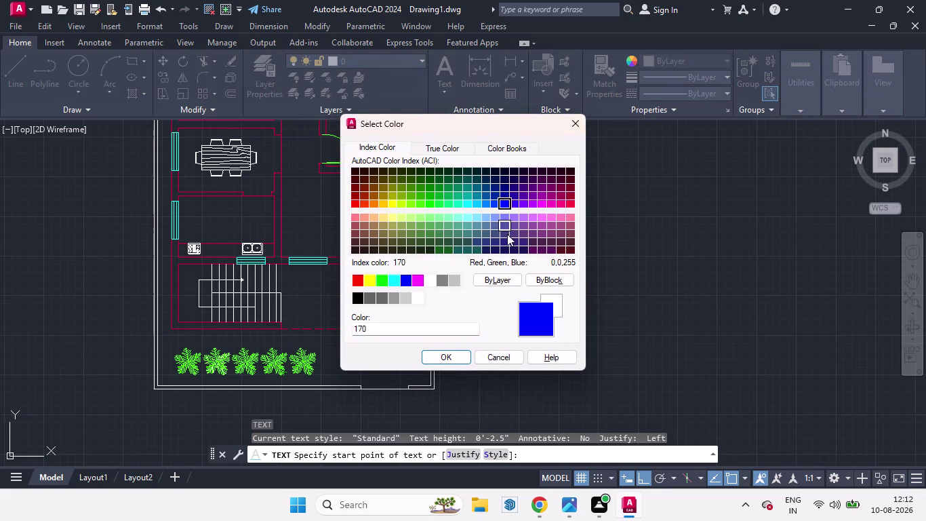
click(461, 358)
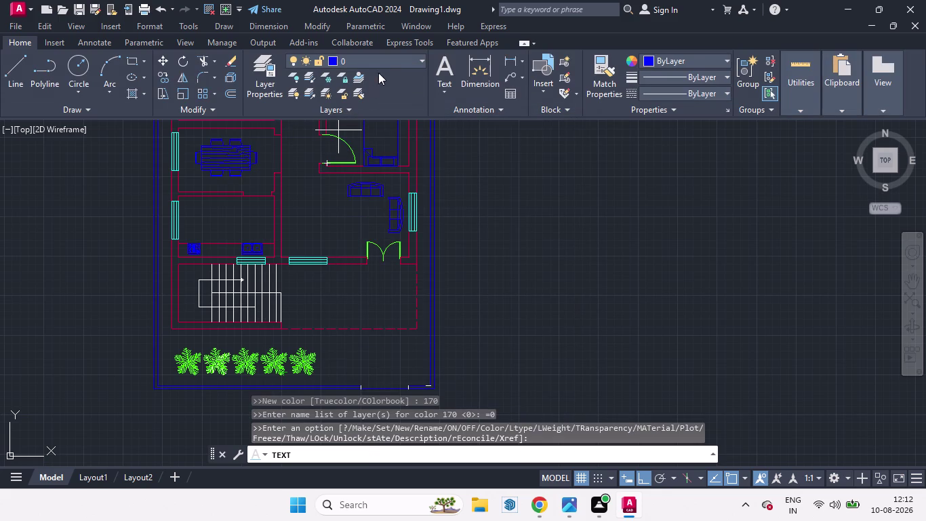
Set layer 0 back to white (255) and open the Layer Properties Manager.
click(422, 59)
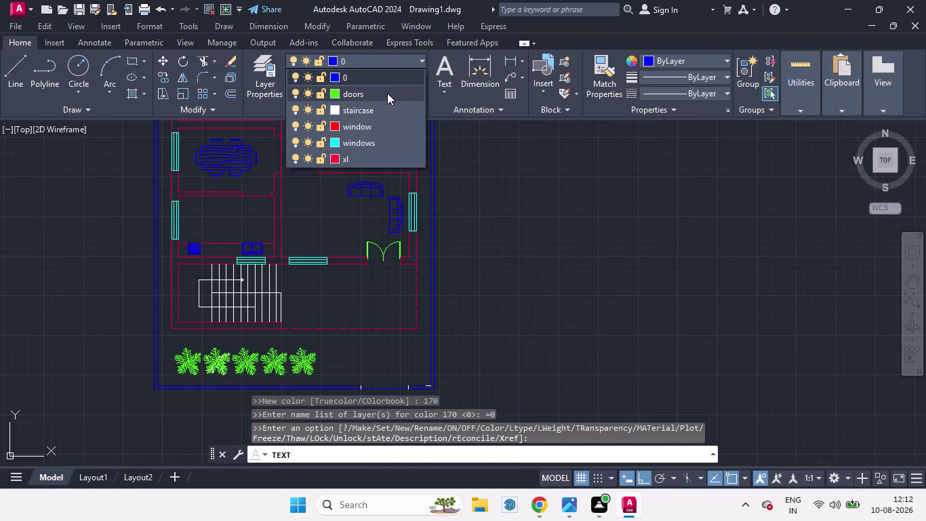
click(334, 71)
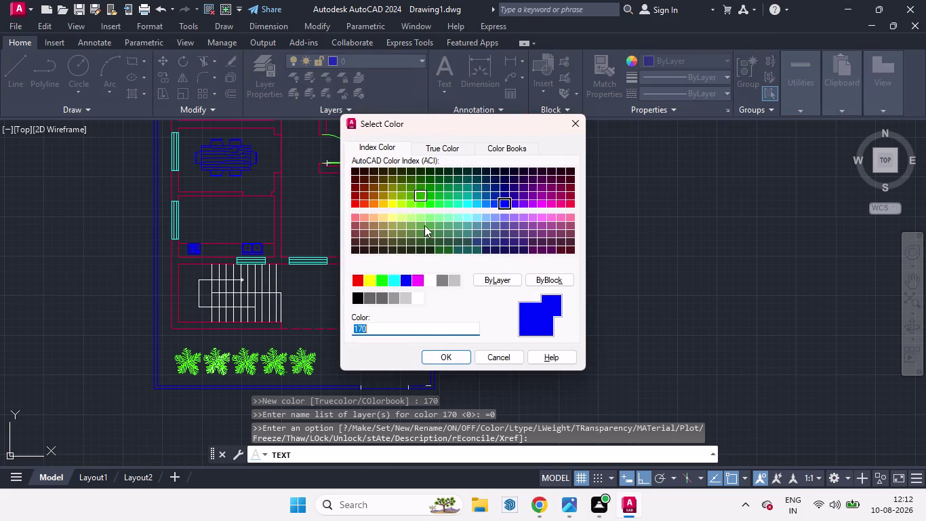
click(420, 300)
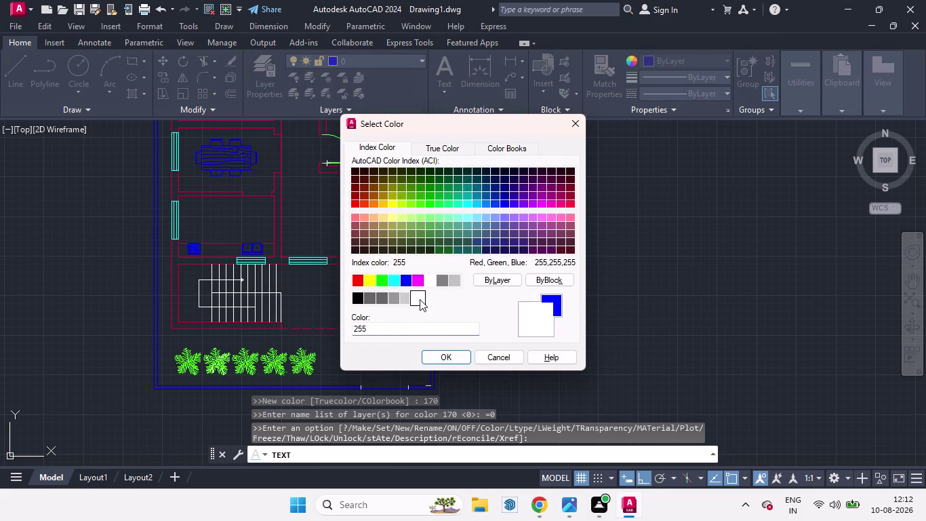
click(443, 357)
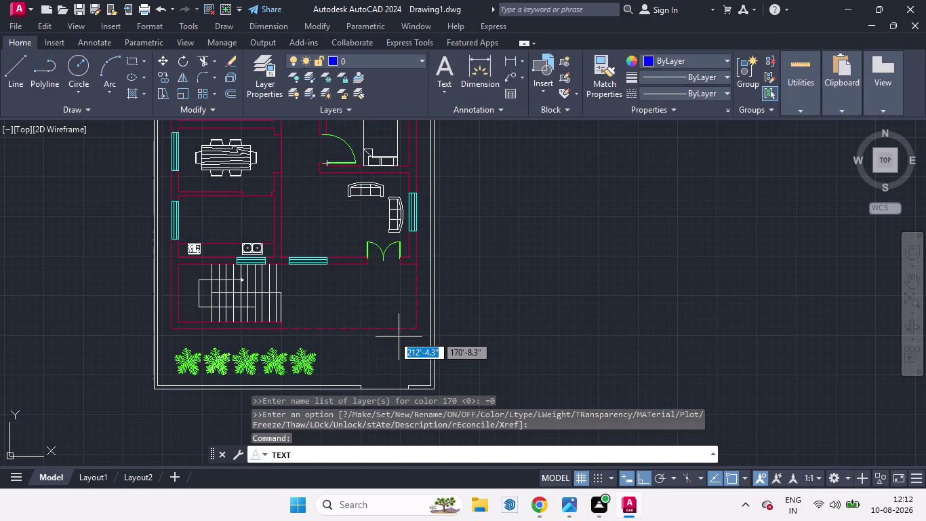
click(263, 66)
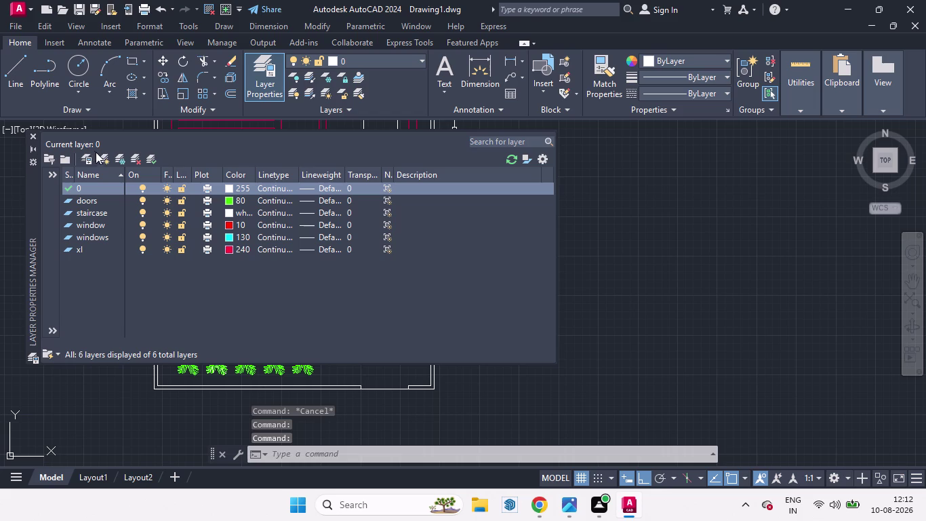
Add a layer named 'text' with colour 170 blue and make it current.
click(106, 155)
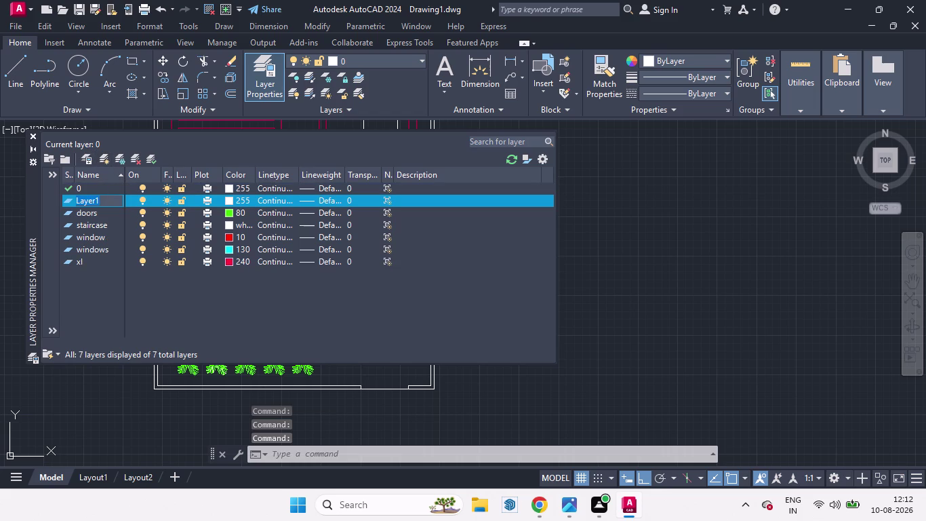
text(text)
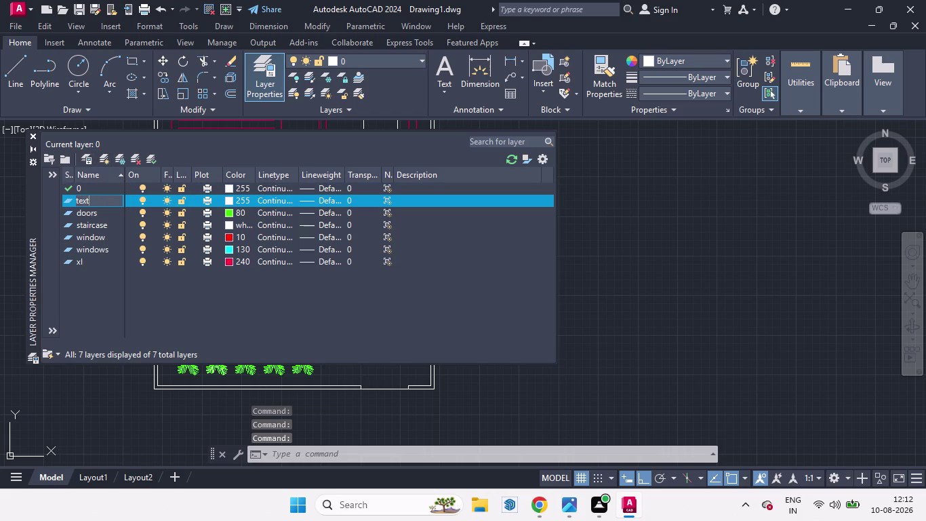
click(228, 196)
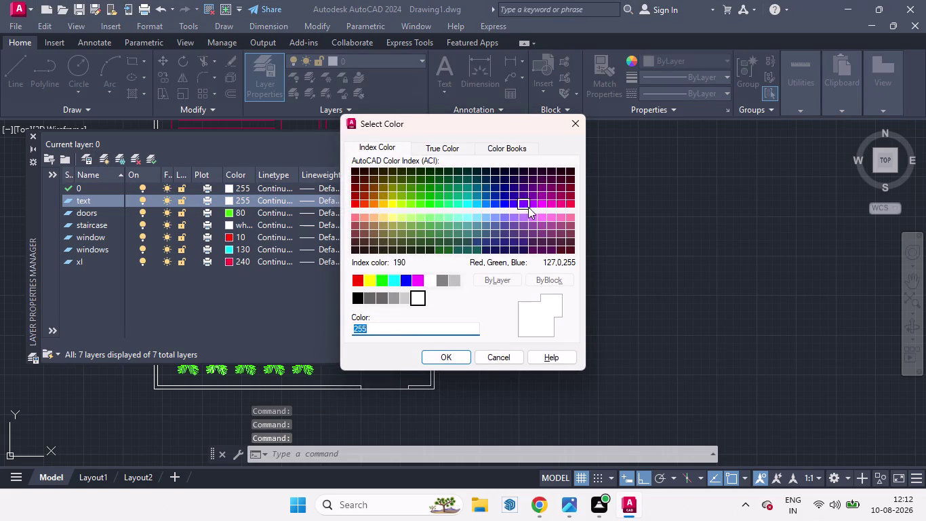
click(508, 204)
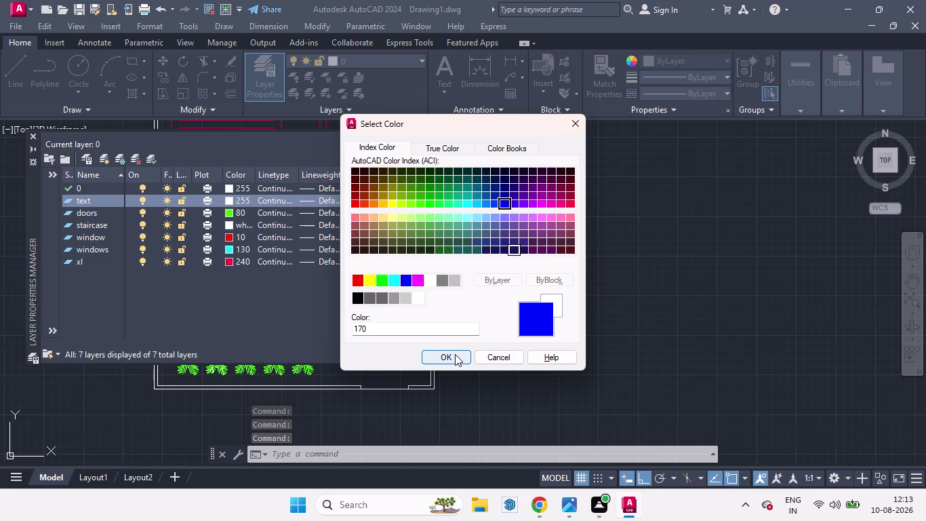
click(455, 354)
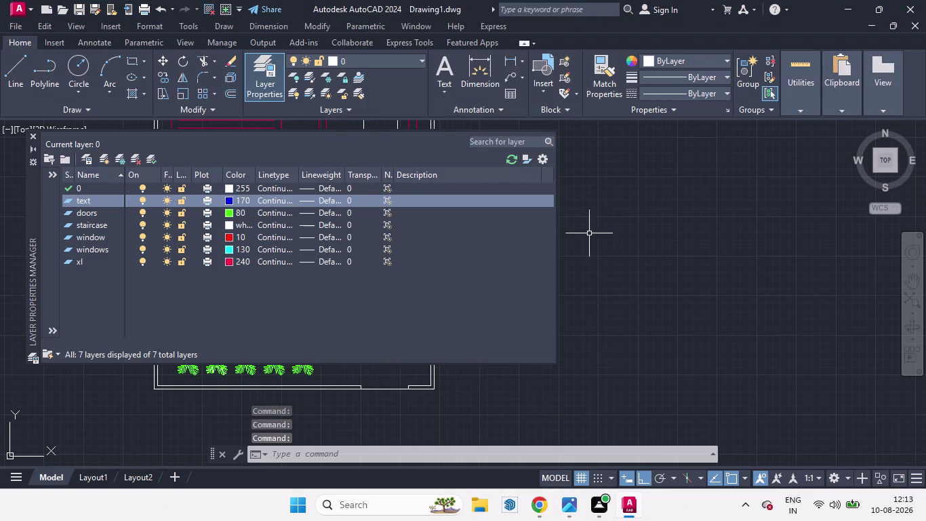
click(33, 135)
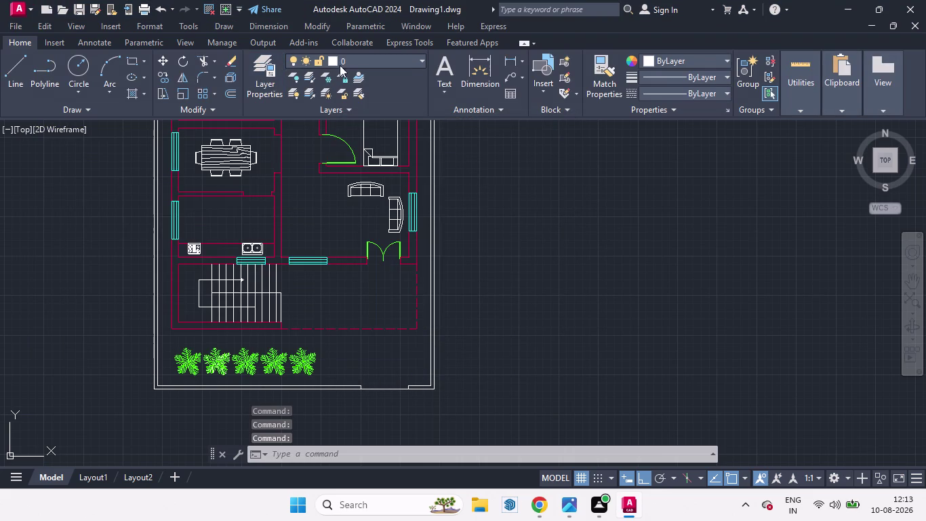
click(423, 63)
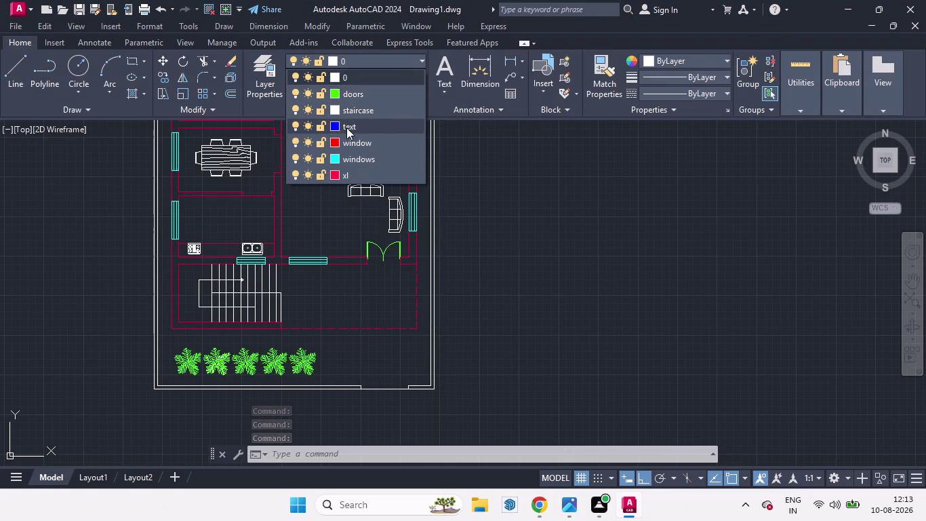
click(347, 128)
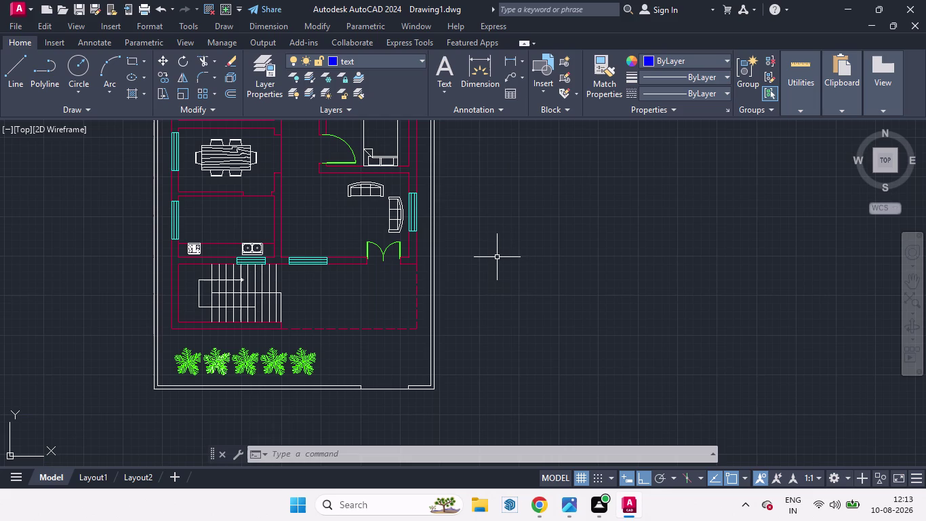
Start single-line text below the room with height 8 and default rotation.
text(dt)
key(Return)
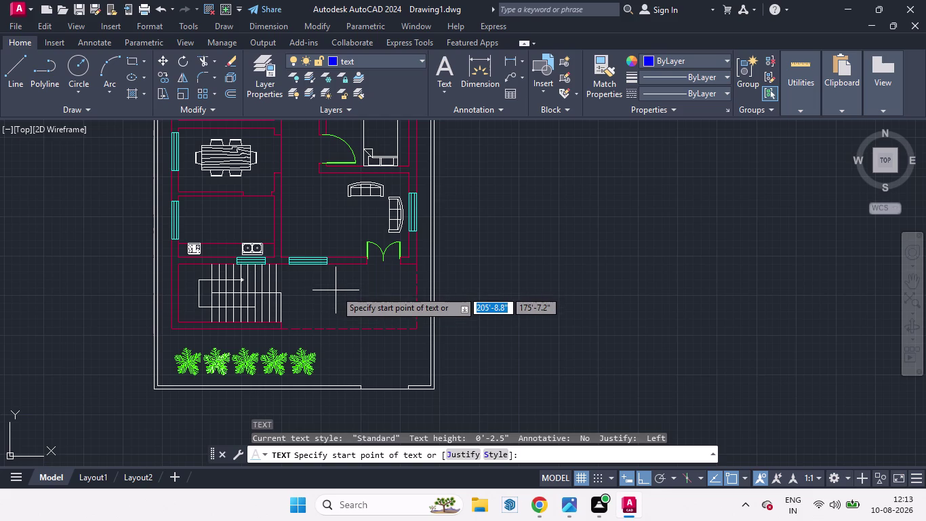
click(336, 290)
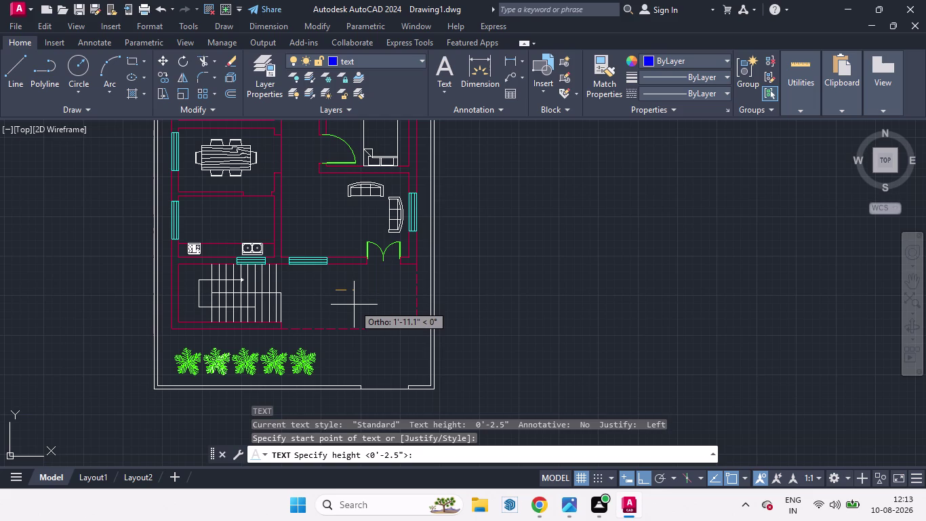
key(6)
key(BackSpace)
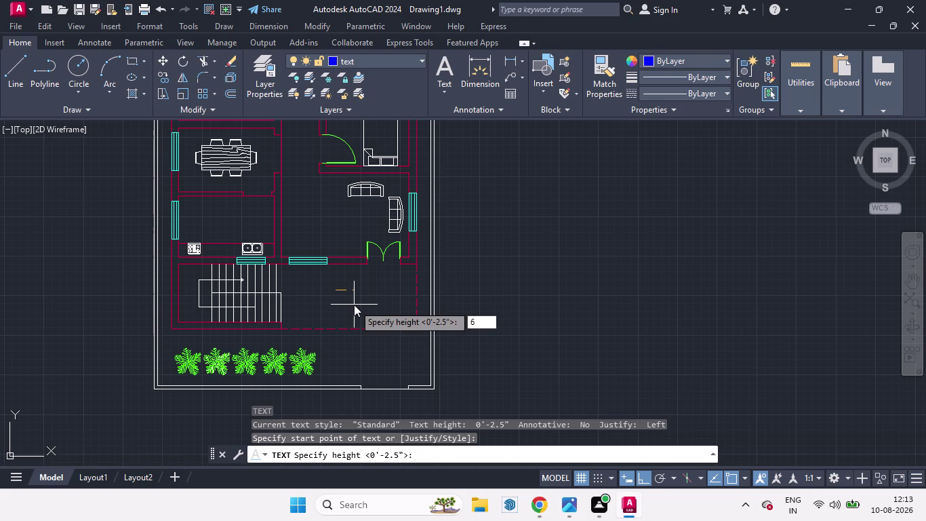
key(8)
key(Return)
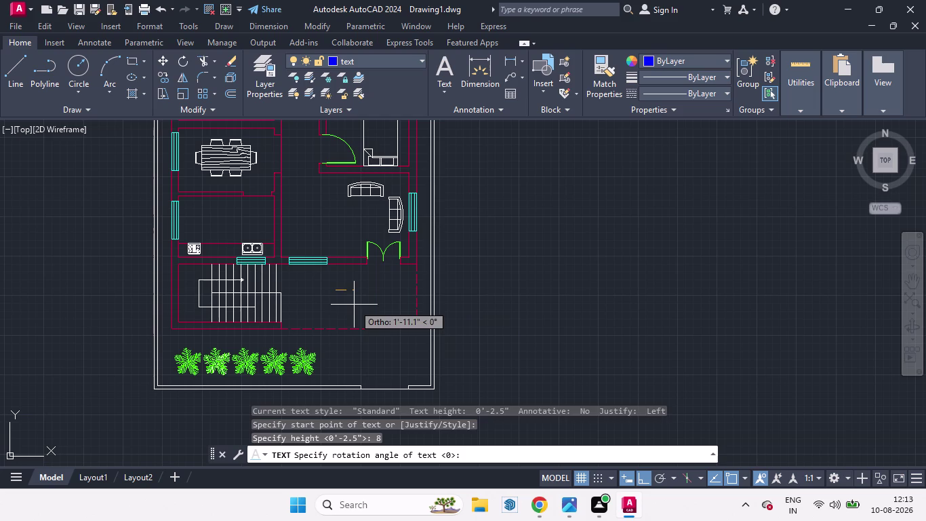
key(Return)
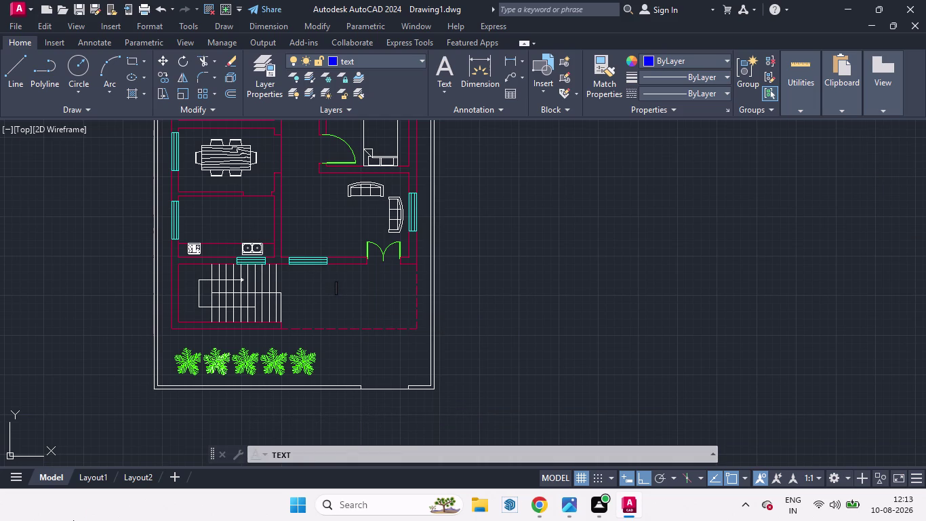
Type the lines PORTICO and 16'X11'6, then exit the text command.
text(PO)
key(r)
text(TI)
text(CO)
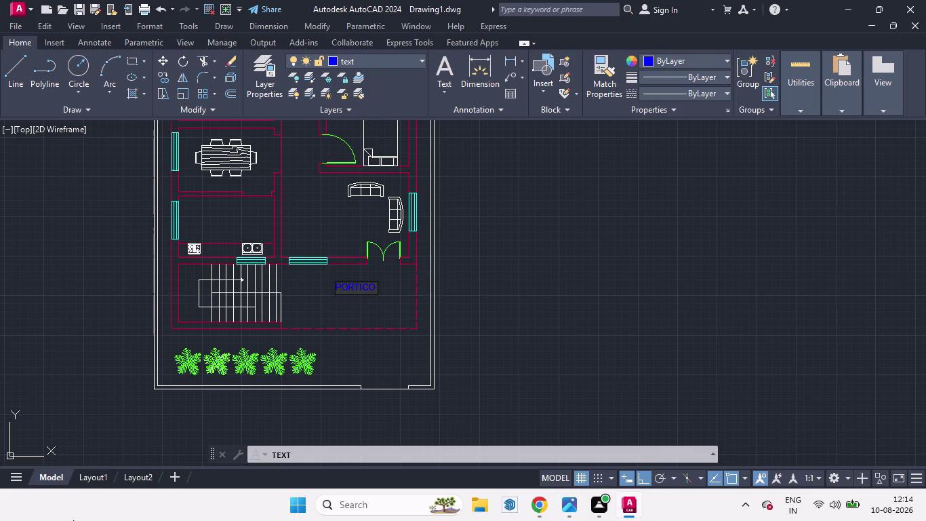
key(Return)
key(1)
key(6)
key(apostrophe)
key(x)
text(11)
key(apostrophe)
key(6)
key(Return)
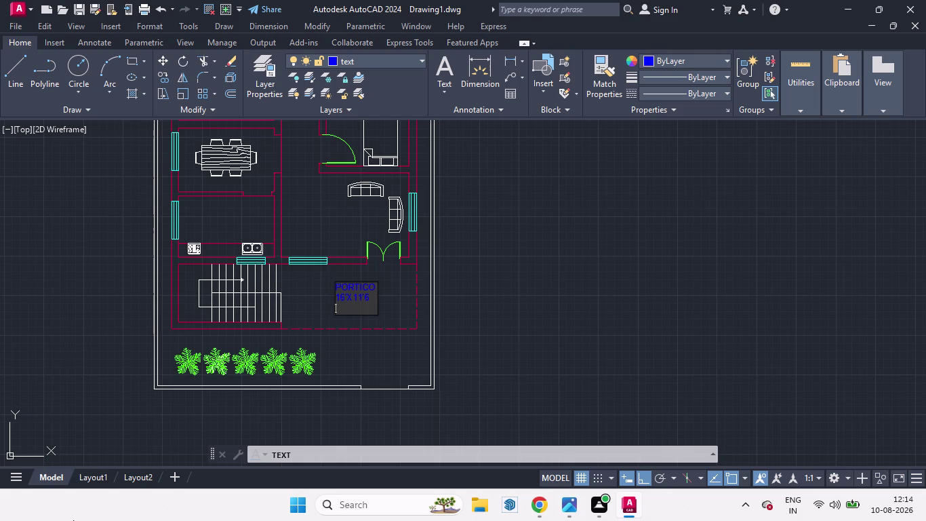
key(space)
click(394, 288)
scroll(up, 3)
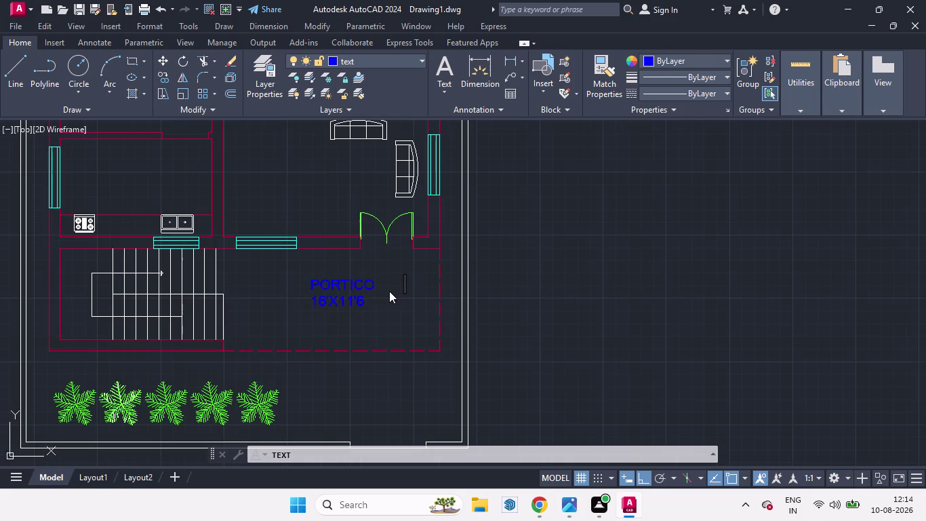
key(Escape)
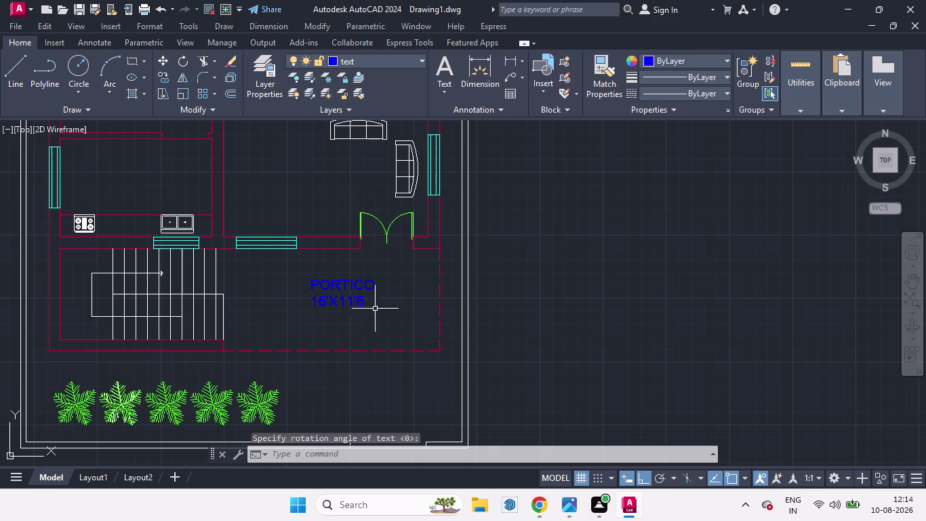
Try selecting the portico label and cancel the failed selection.
scroll(down, 3)
scroll(up, 3)
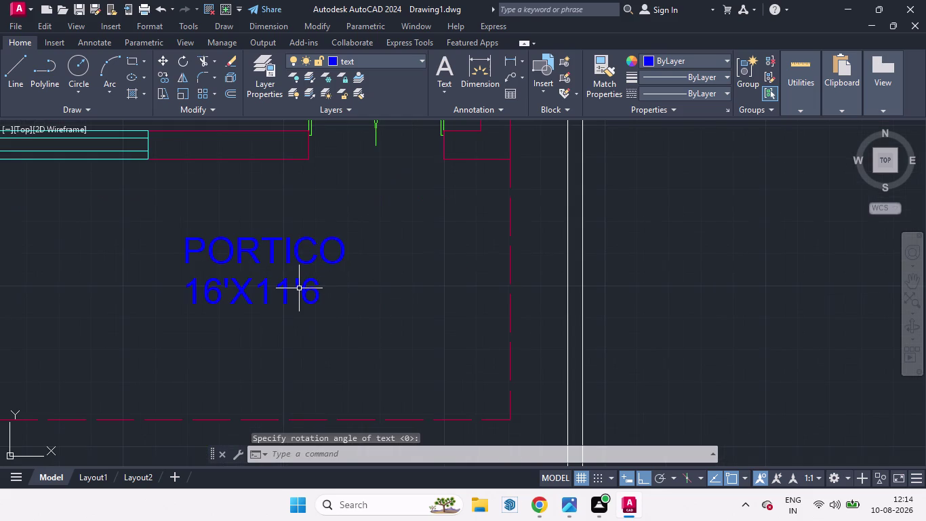
click(299, 288)
click(310, 255)
click(309, 295)
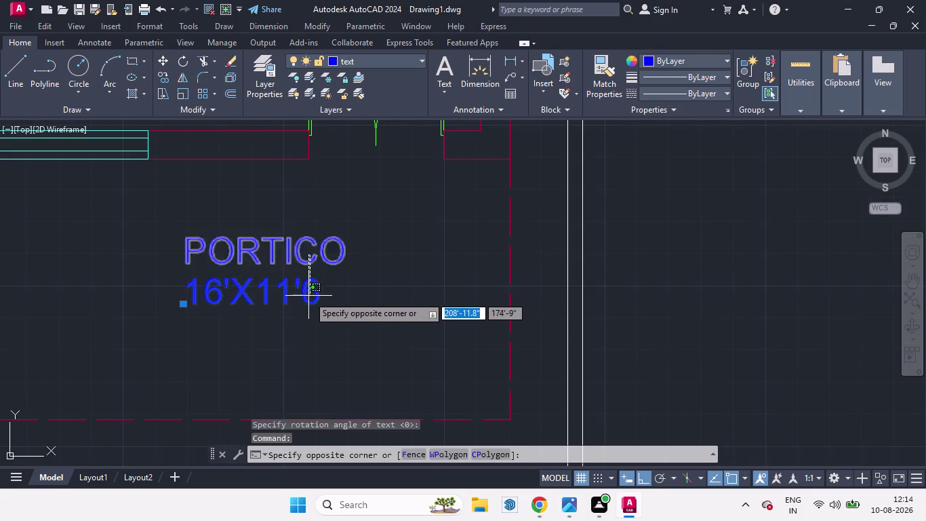
click(293, 285)
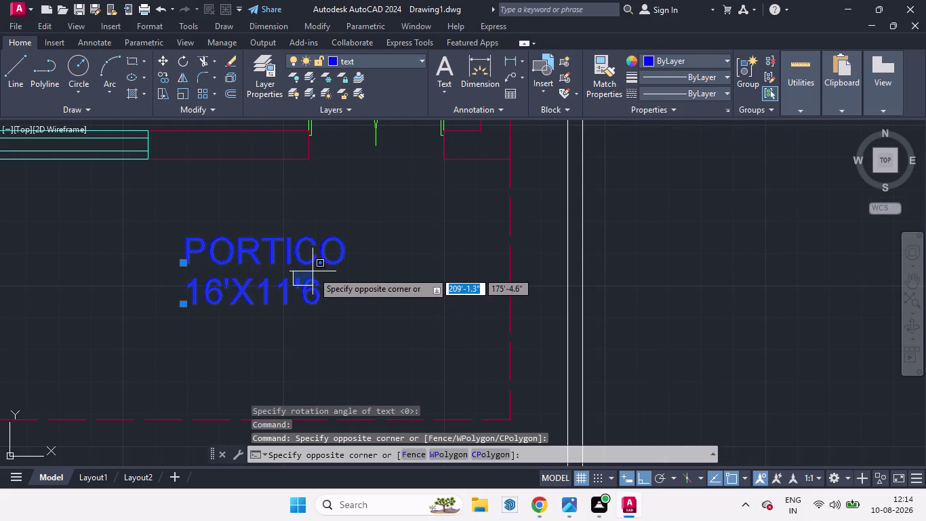
key(space)
key(Escape)
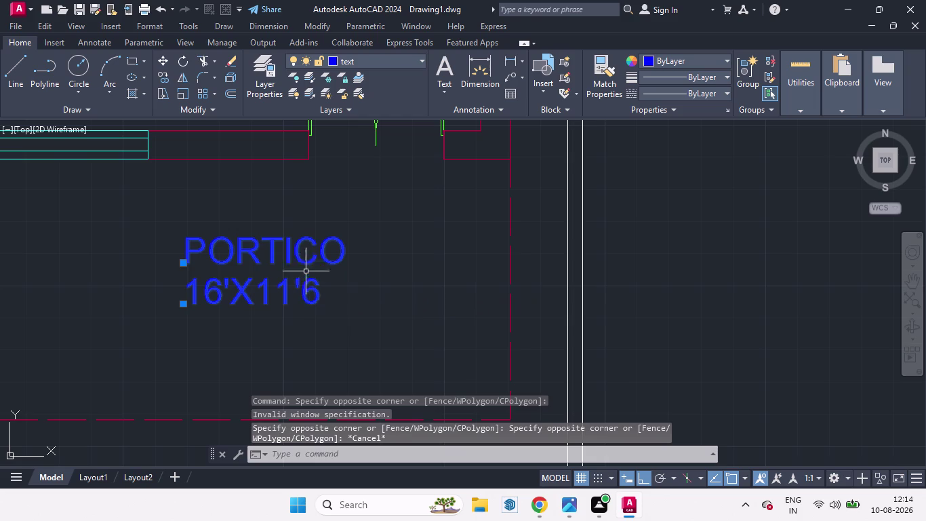
Dismiss the mistyped CCO command and cancel the accidental circle.
click(297, 247)
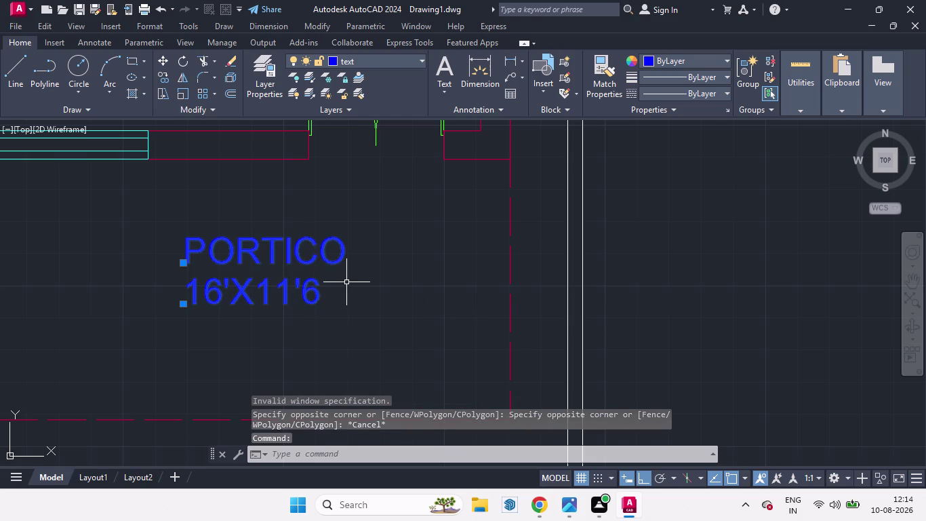
text(CCO)
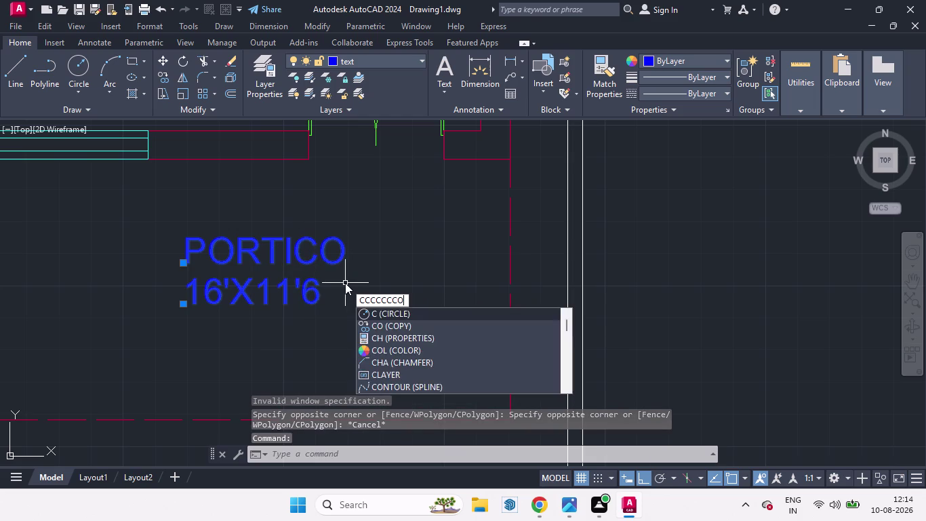
key(Escape)
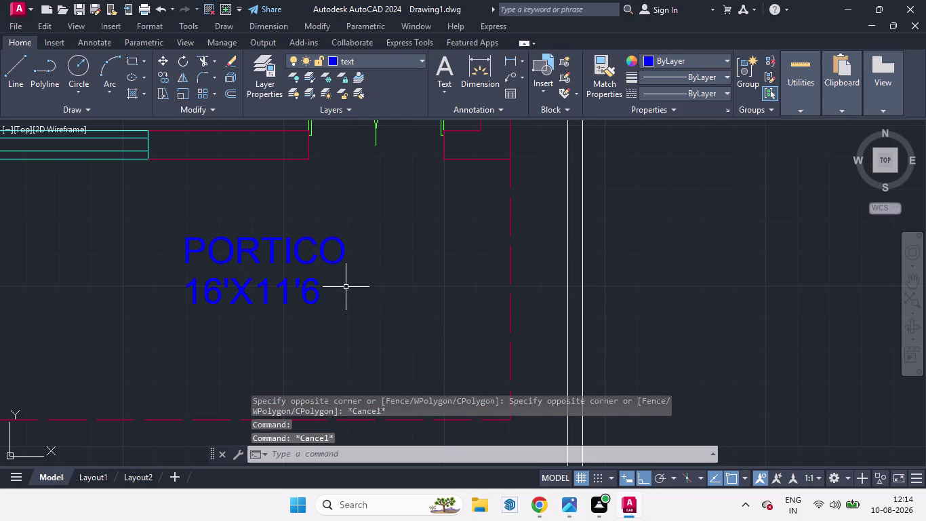
key(space)
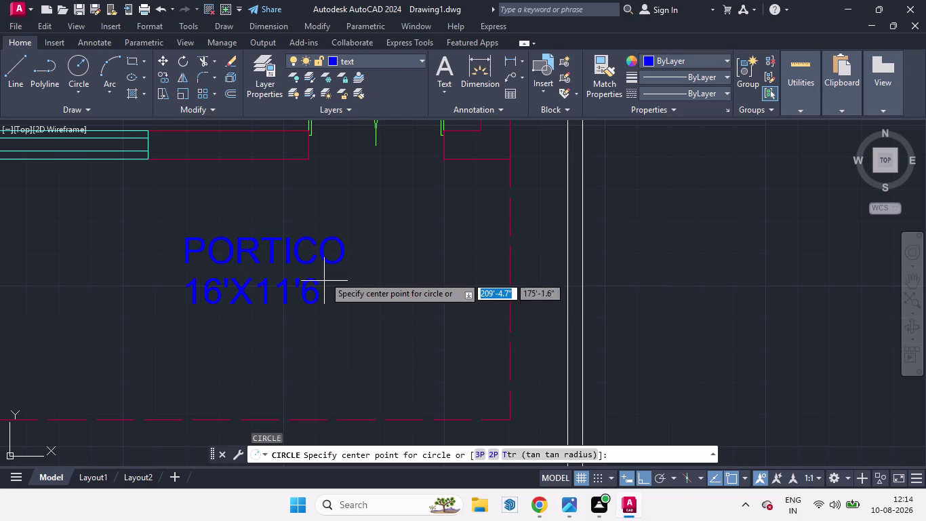
click(327, 261)
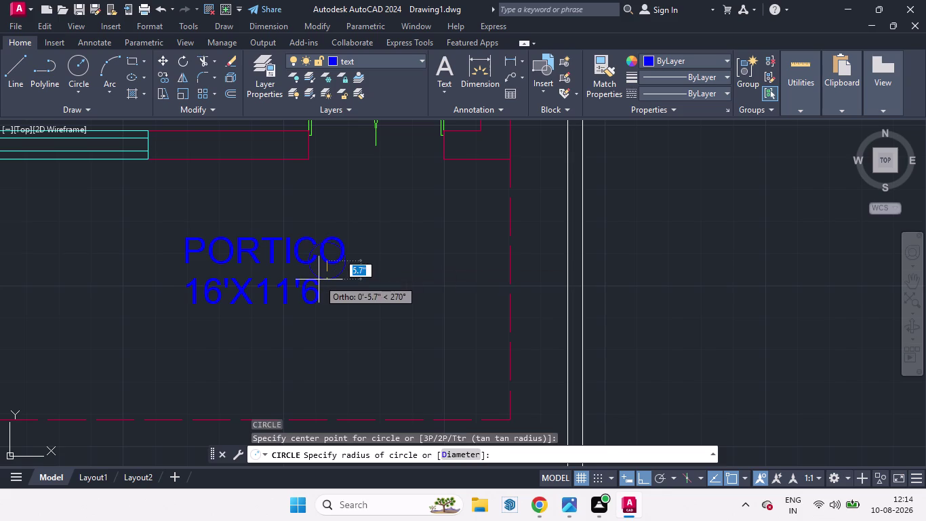
key(space)
key(Escape)
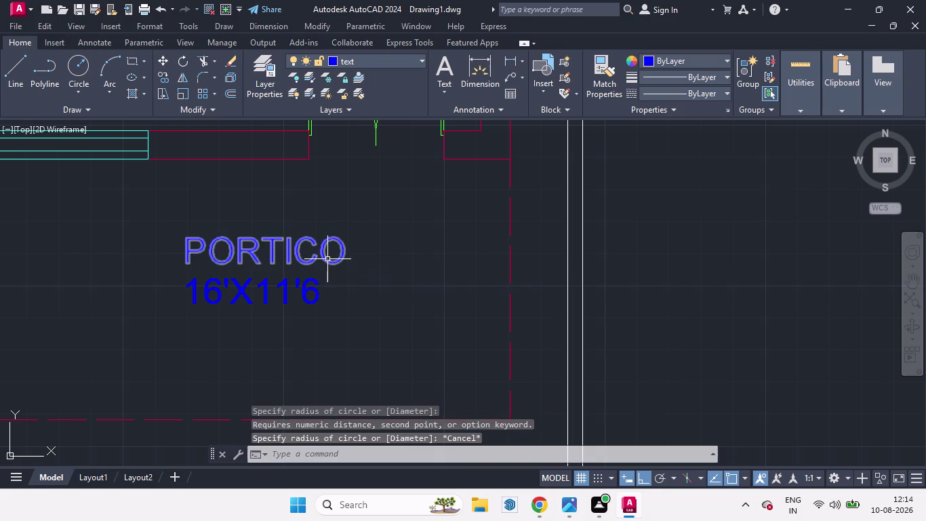
Select both label lines and start COPY from a base point near the label.
click(324, 259)
click(312, 288)
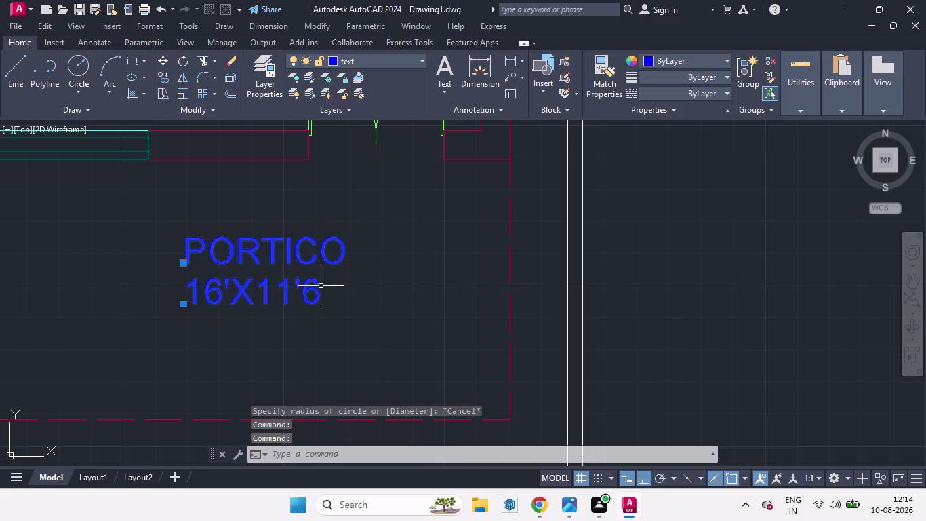
text(CO)
key(Return)
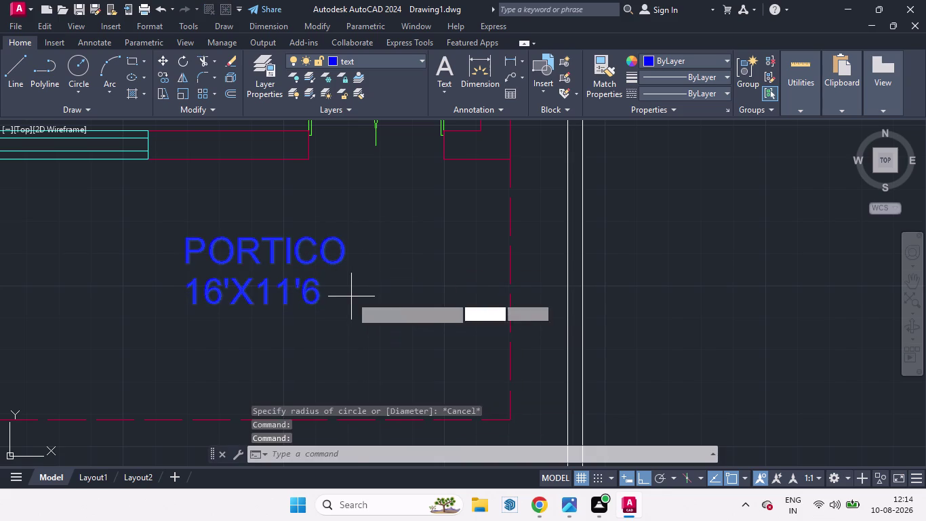
click(337, 295)
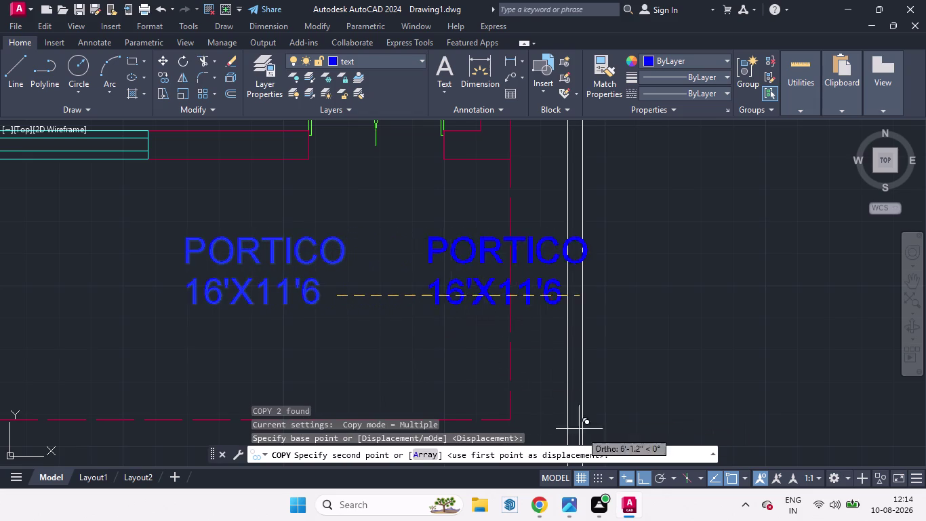
Turn Ortho off and drop label copies in the living room, beside it, and above.
click(642, 482)
scroll(down, 3)
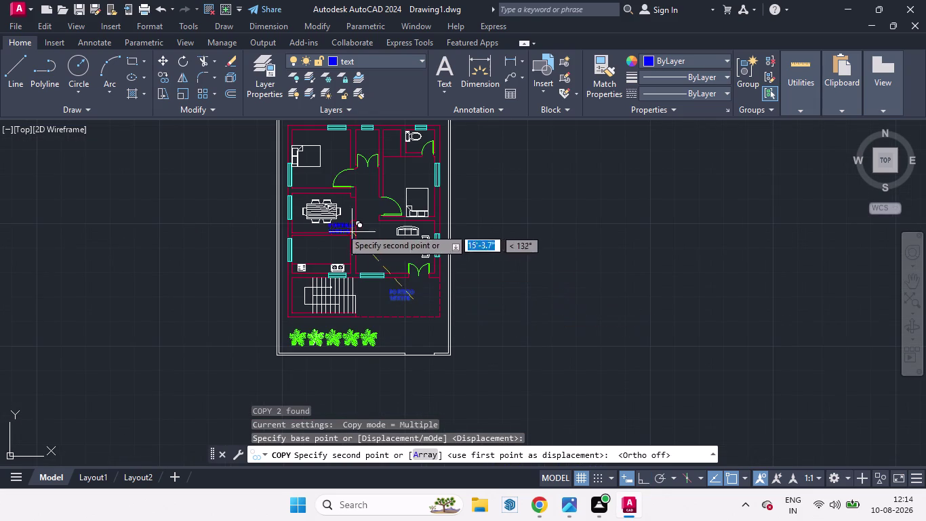
scroll(up, 3)
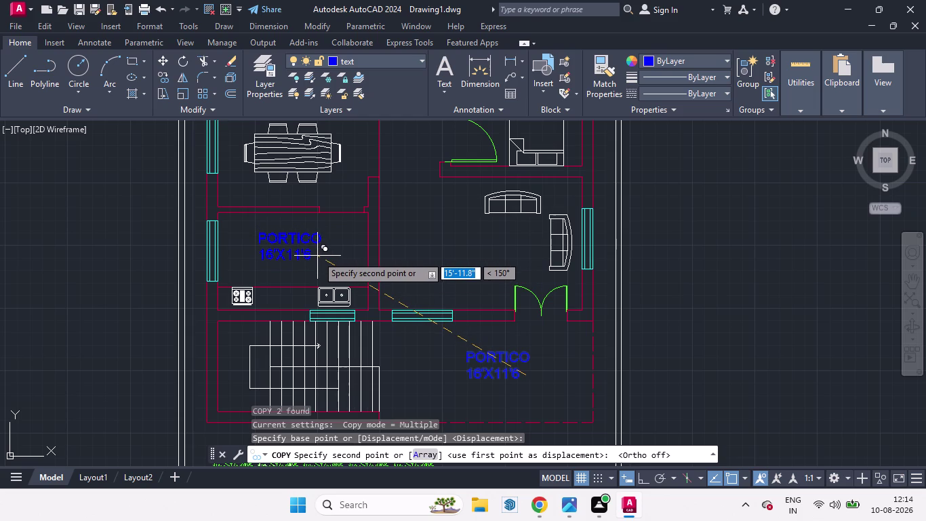
click(317, 256)
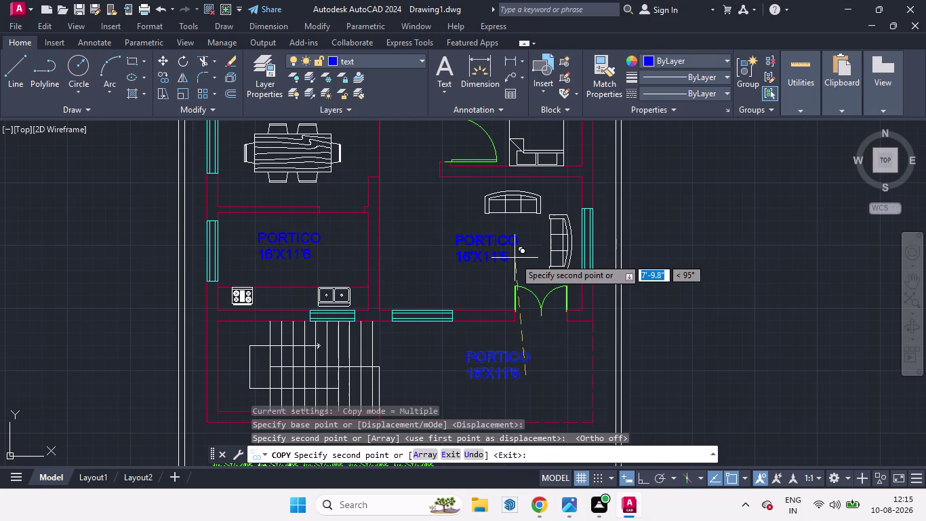
click(515, 258)
scroll(down, 3)
scroll(down, 3)
scroll(up, 3)
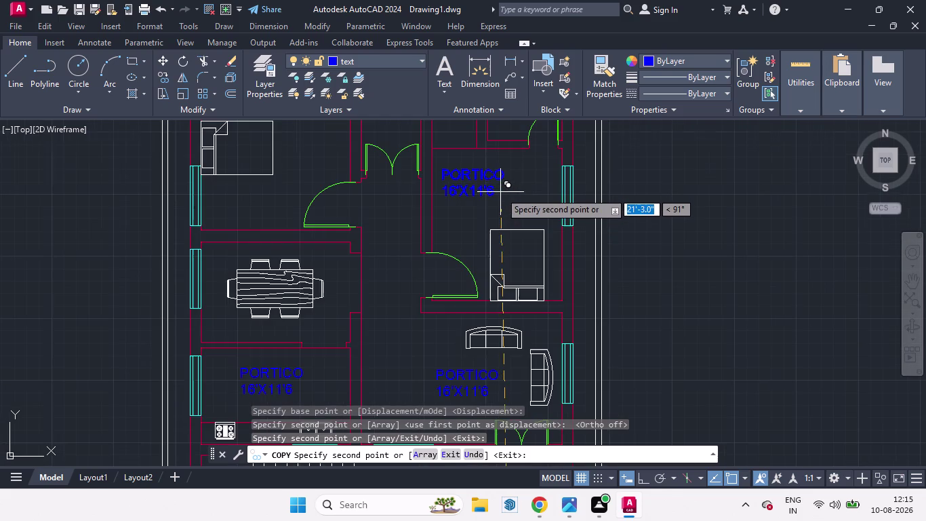
click(511, 200)
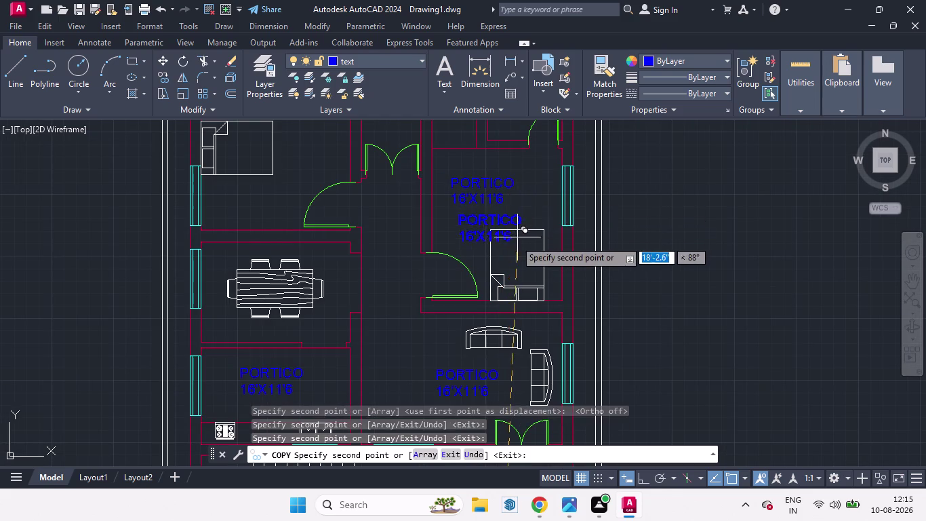
Place label copies in the bedroom, two small rooms, toilet and dining area, then finish.
scroll(down, 3)
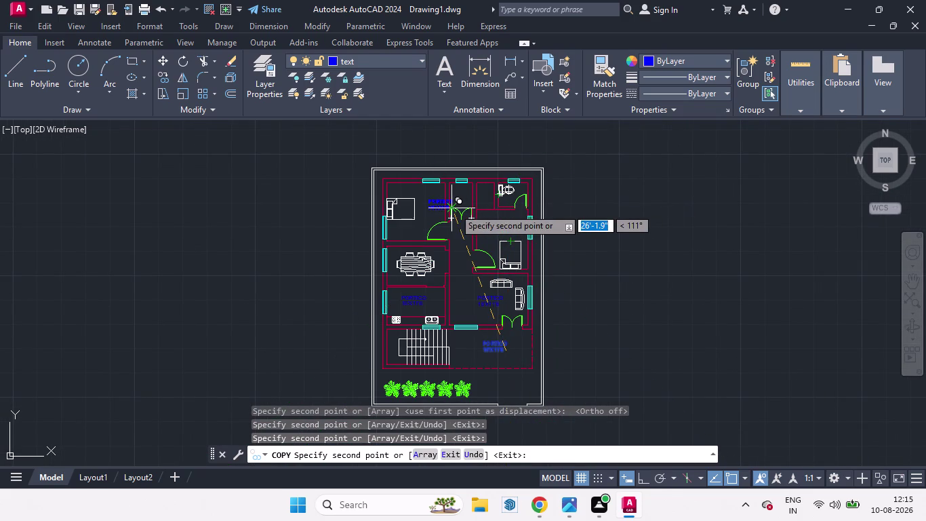
scroll(up, 3)
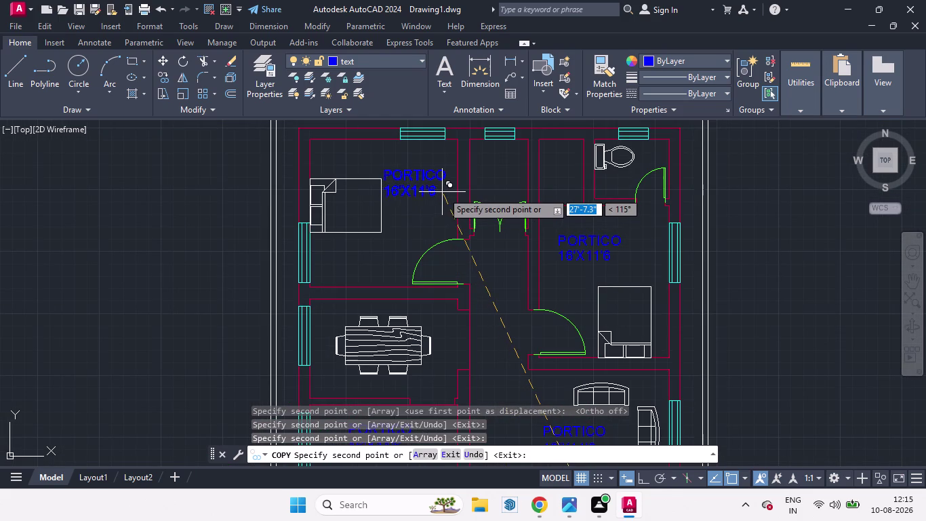
click(443, 192)
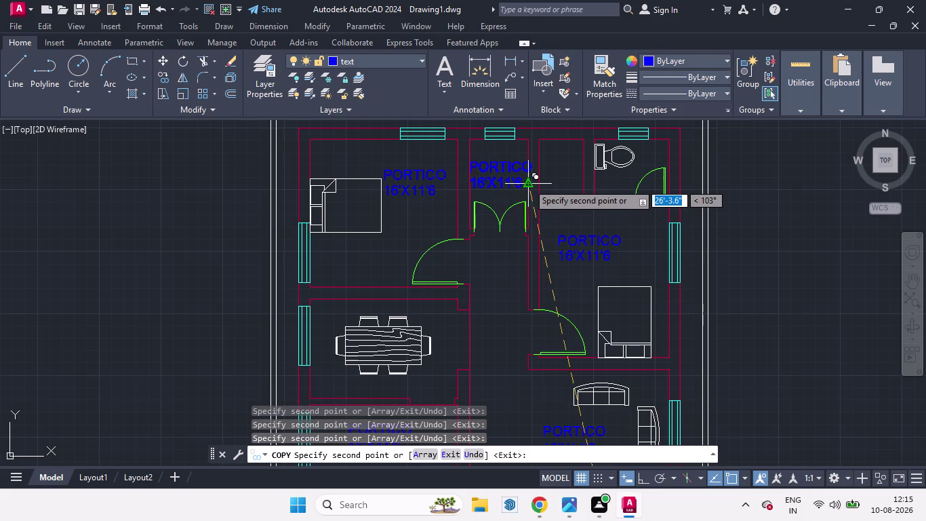
click(524, 181)
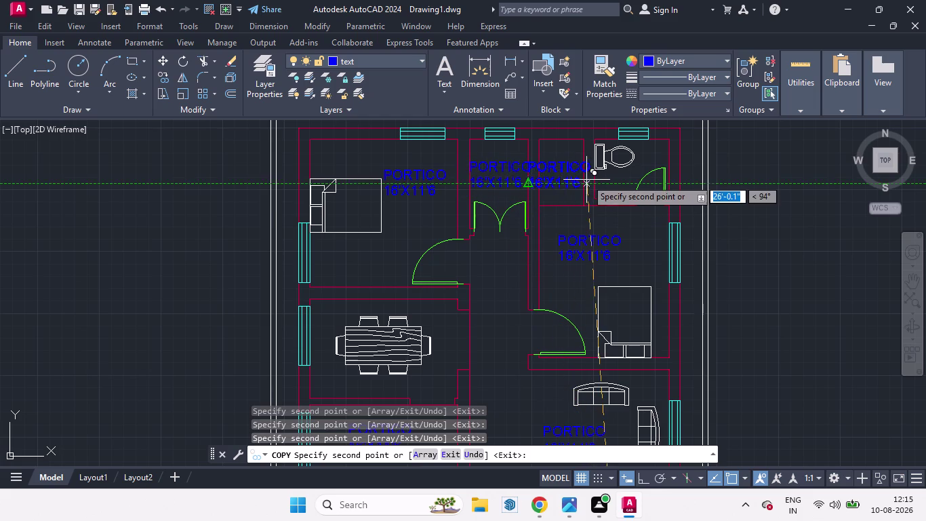
click(591, 176)
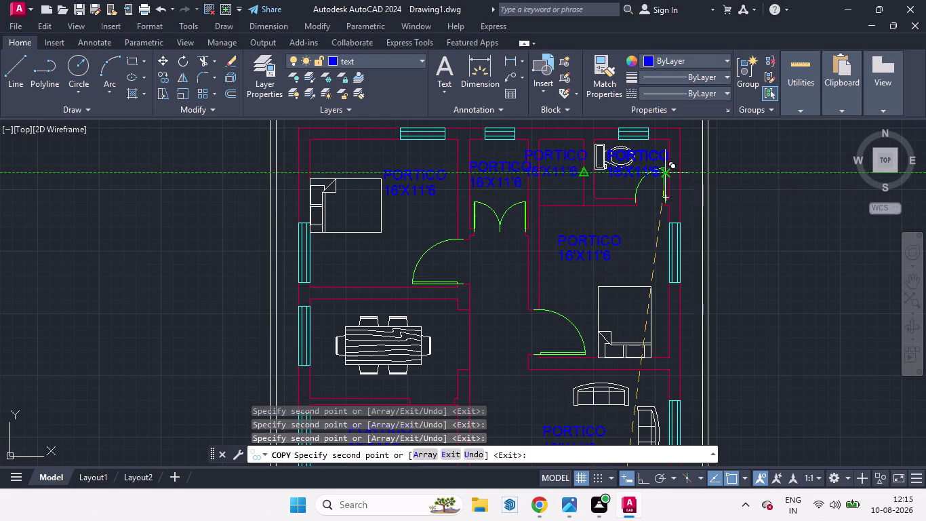
click(666, 173)
scroll(down, 3)
scroll(up, 3)
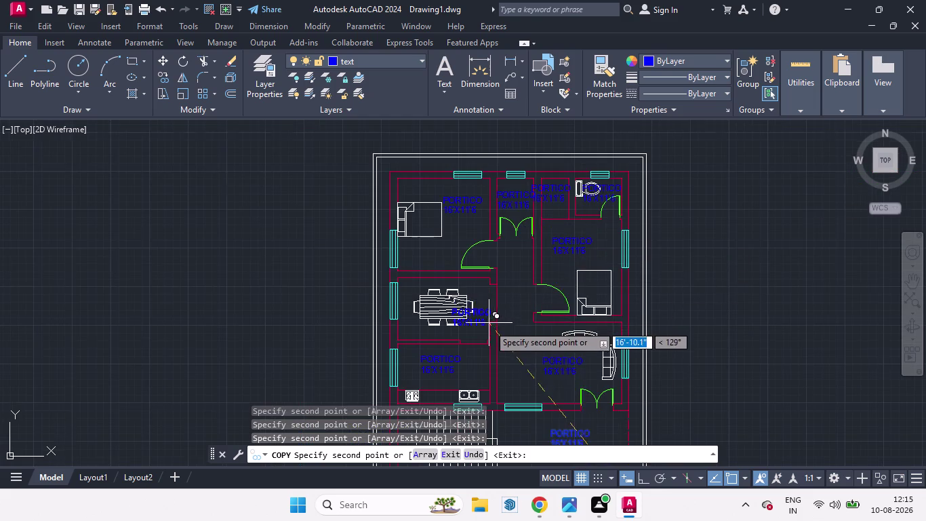
scroll(up, 3)
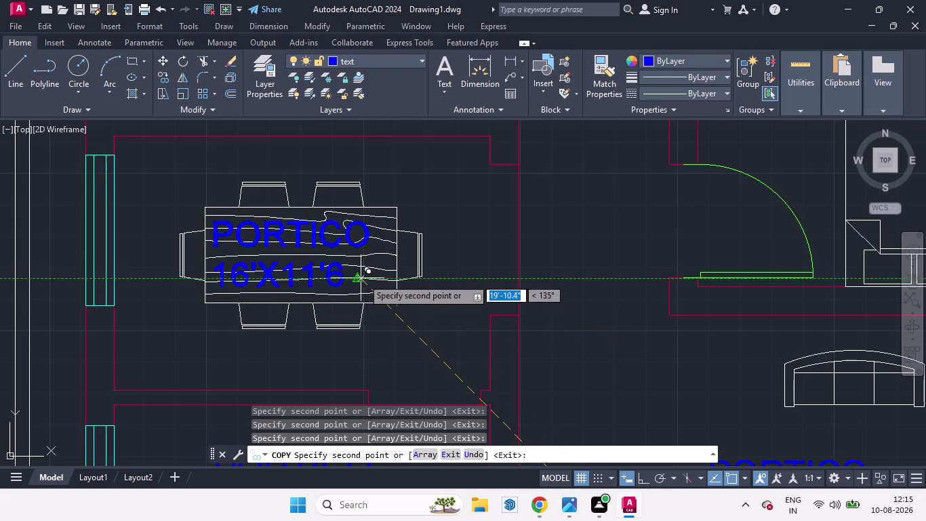
click(370, 278)
scroll(down, 3)
scroll(down, 3)
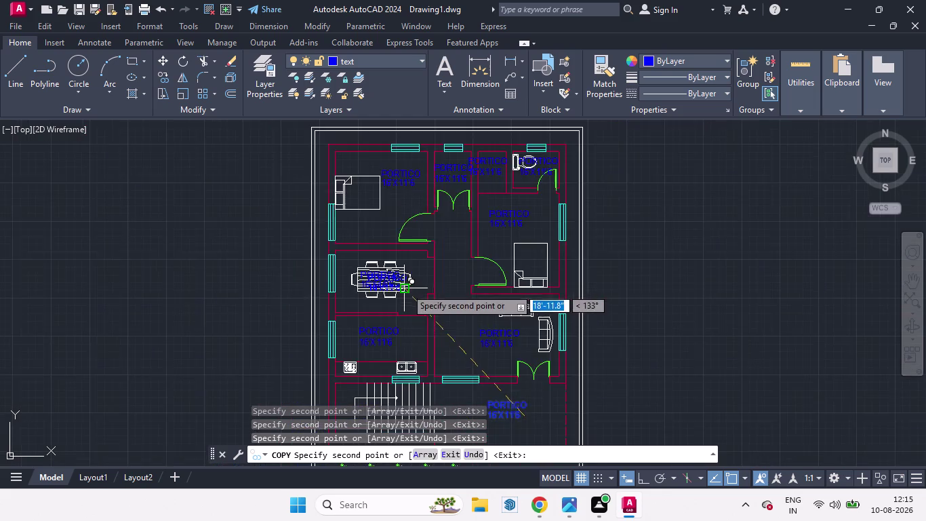
scroll(down, 3)
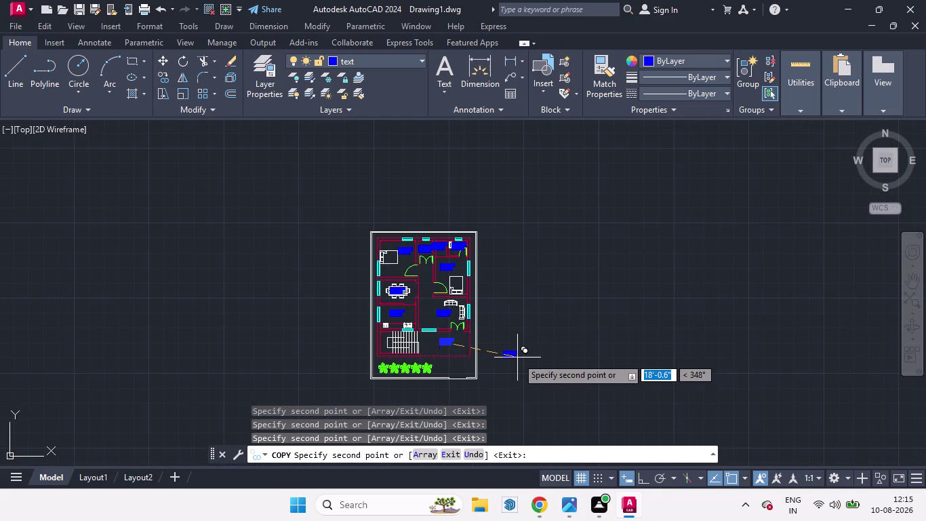
key(space)
Zoom in and open a copied label for text editing.
scroll(up, 3)
scroll(up, 3)
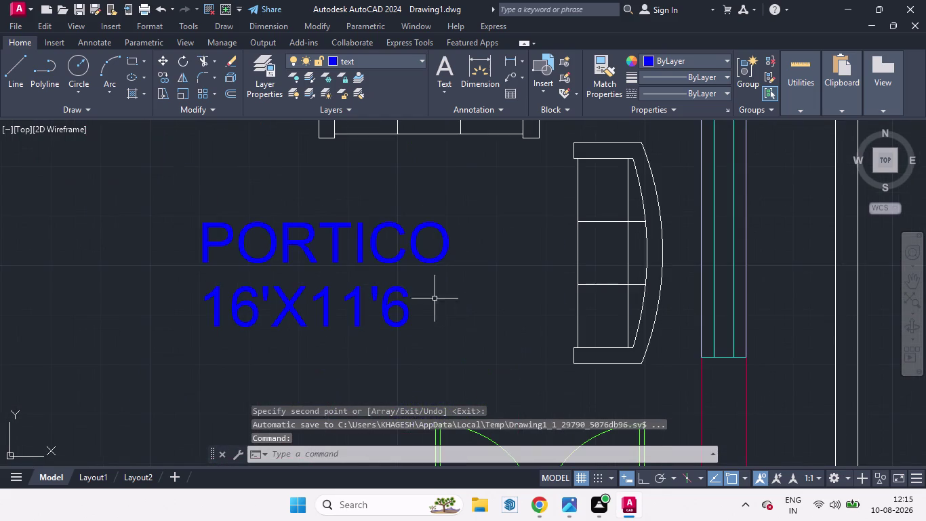
double_click(396, 258)
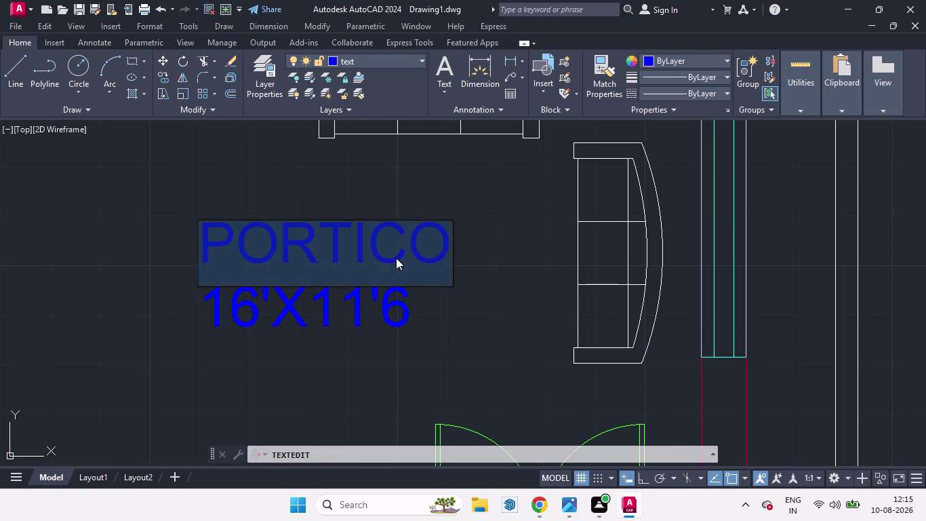
Rename the first copied label HALL with the size line 13'3"X9'.
text(HA)
text(LL)
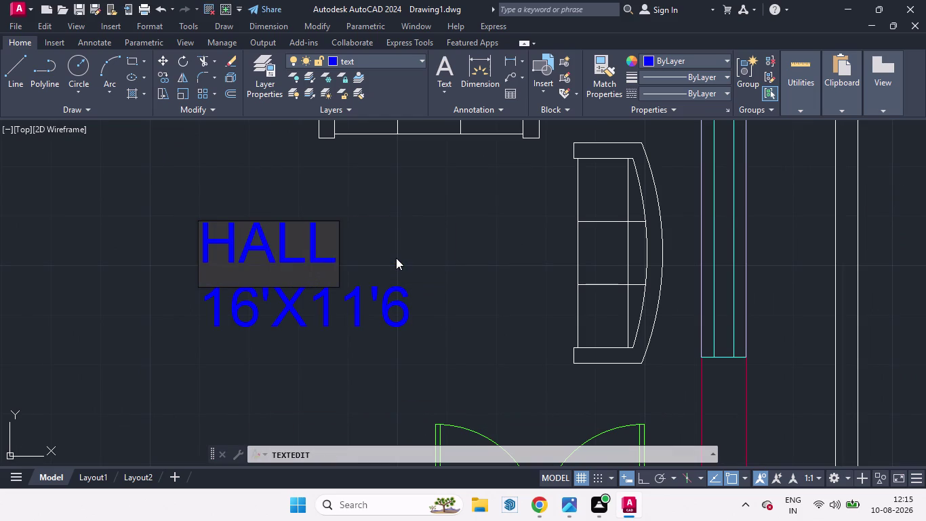
click(356, 296)
click(358, 299)
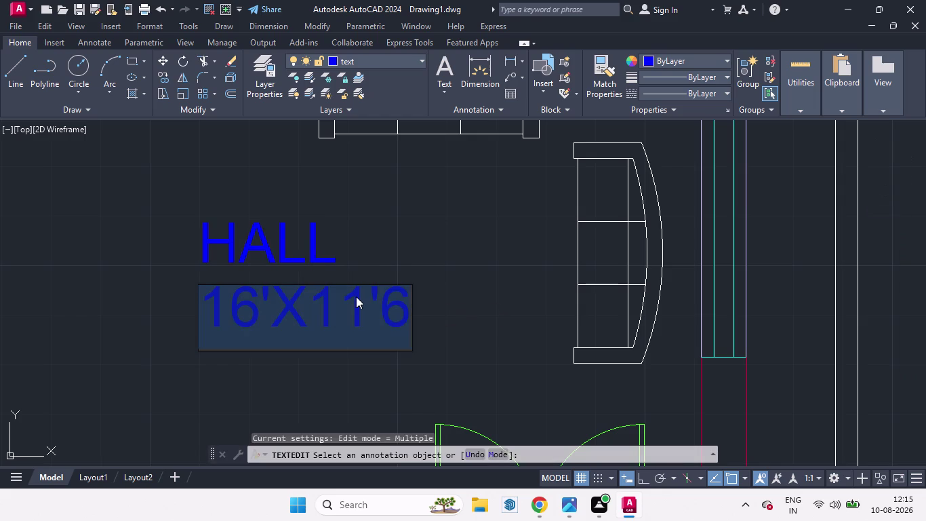
text(13')
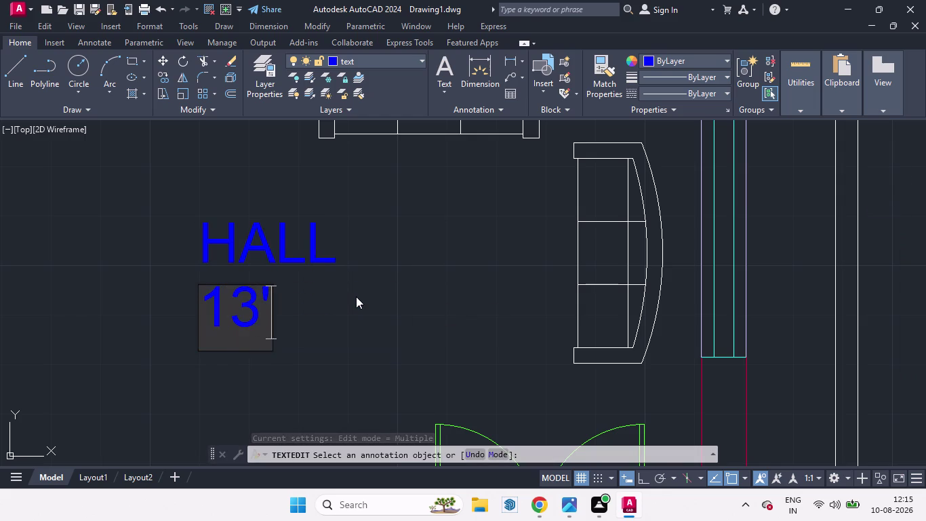
text(3")
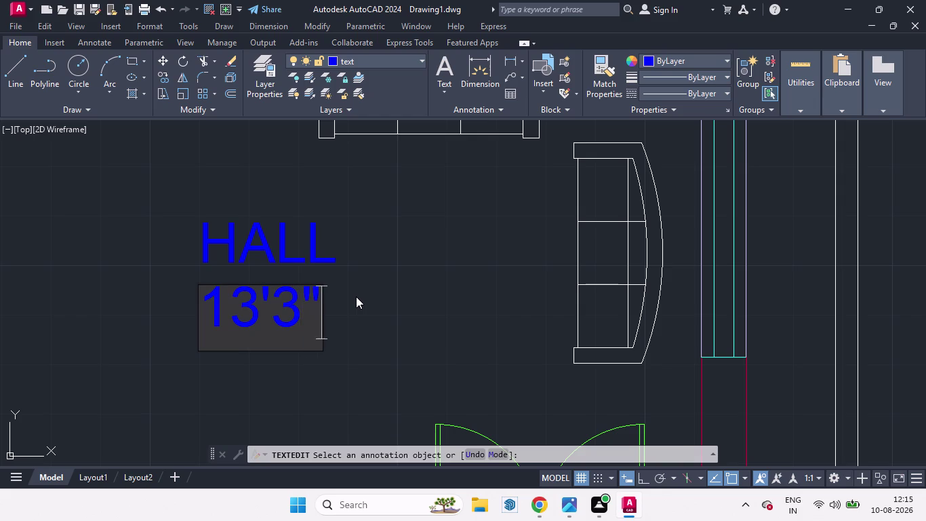
text(X9)
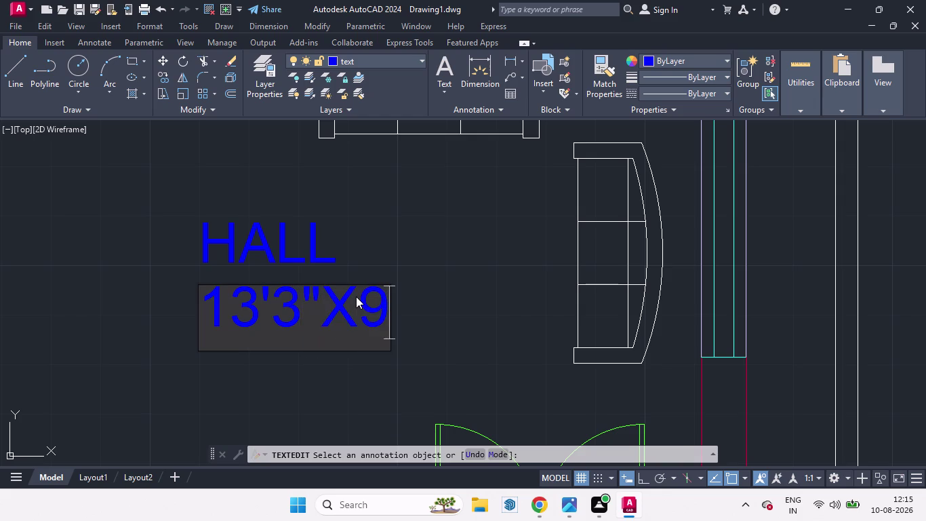
key(apostrophe)
click(431, 304)
Rename the left room's label KITCHEN with the size line 10'X6'6".
scroll(down, 3)
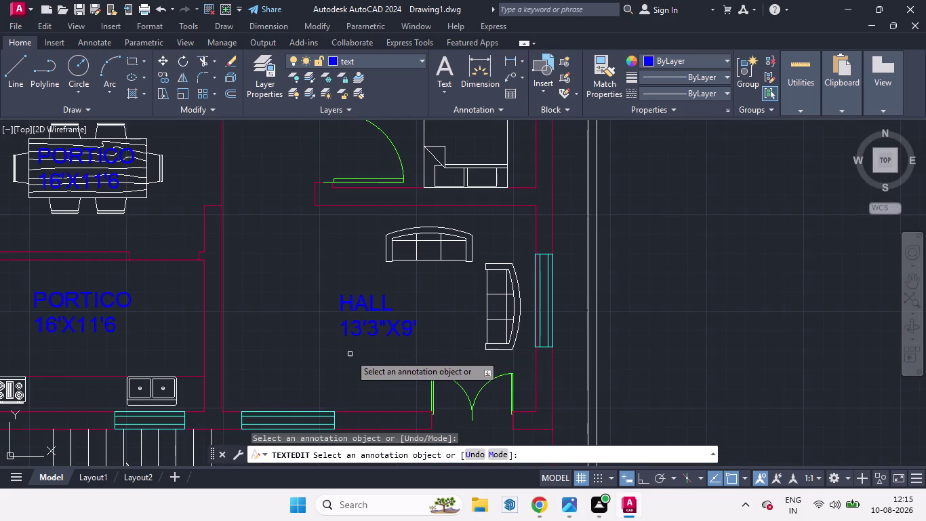
scroll(down, 3)
scroll(up, 3)
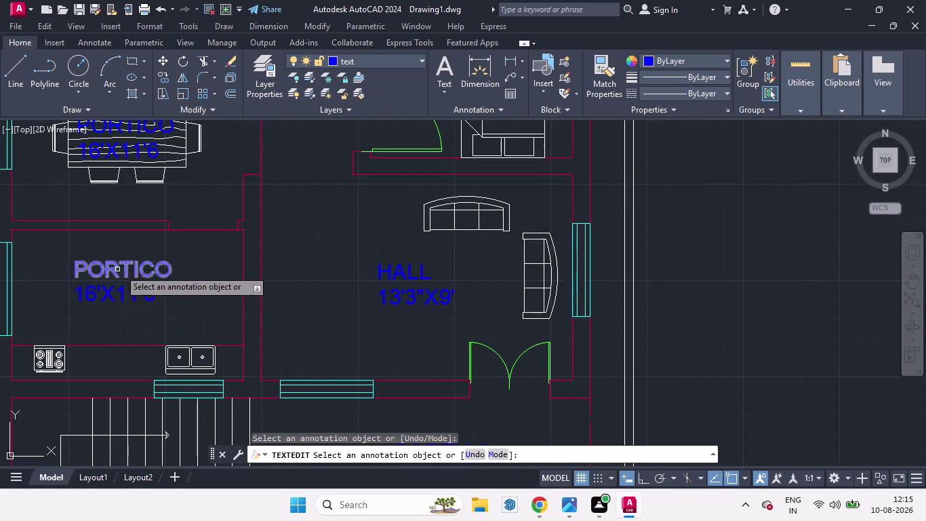
click(125, 269)
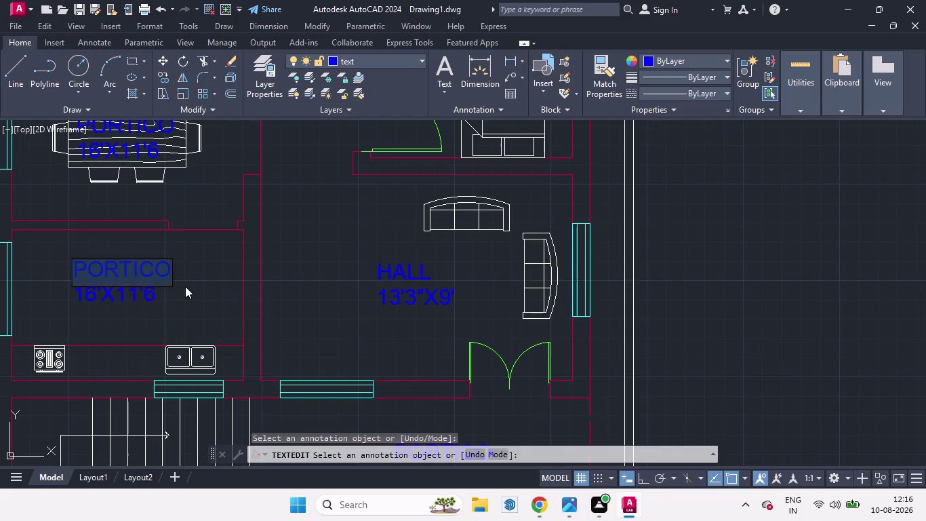
text(KITCH)
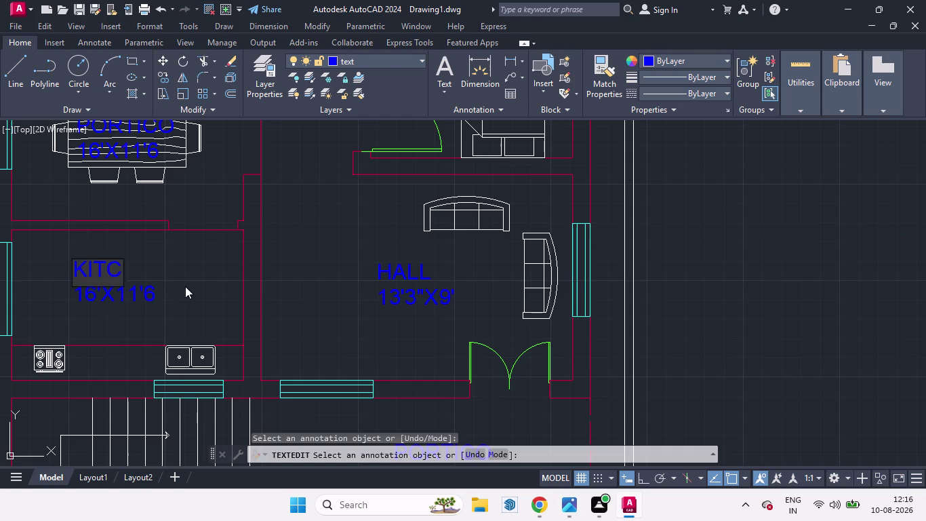
text(EN)
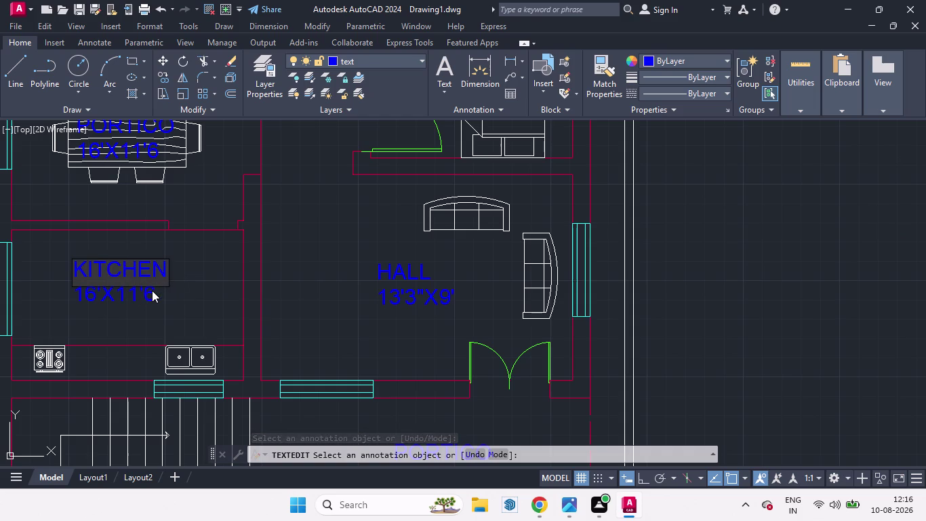
click(152, 290)
click(145, 290)
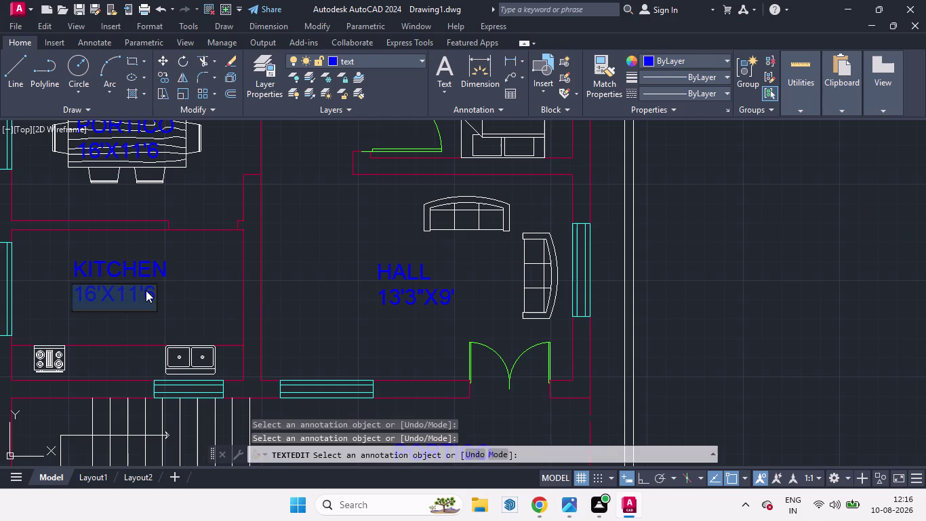
text(1)
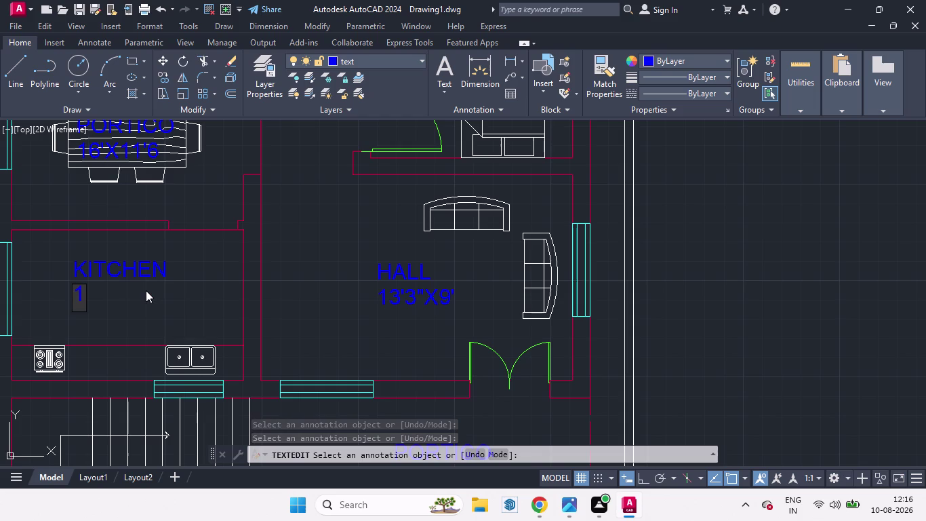
text(0'X)
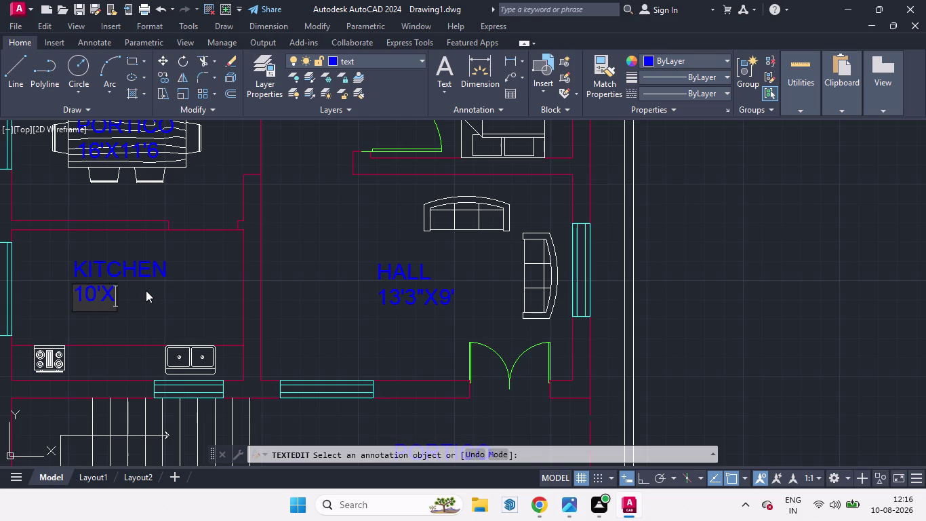
key(6)
key(apostrophe)
text(6)
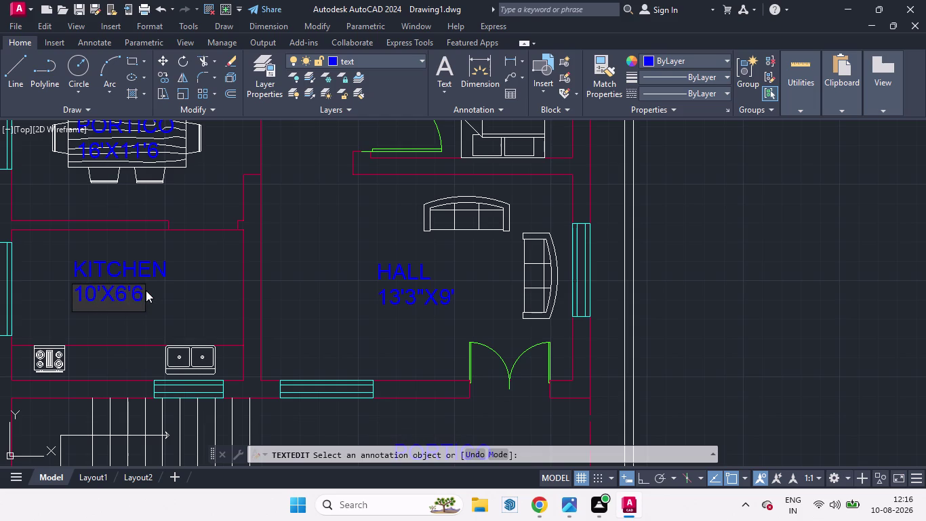
text(")
scroll(down, 3)
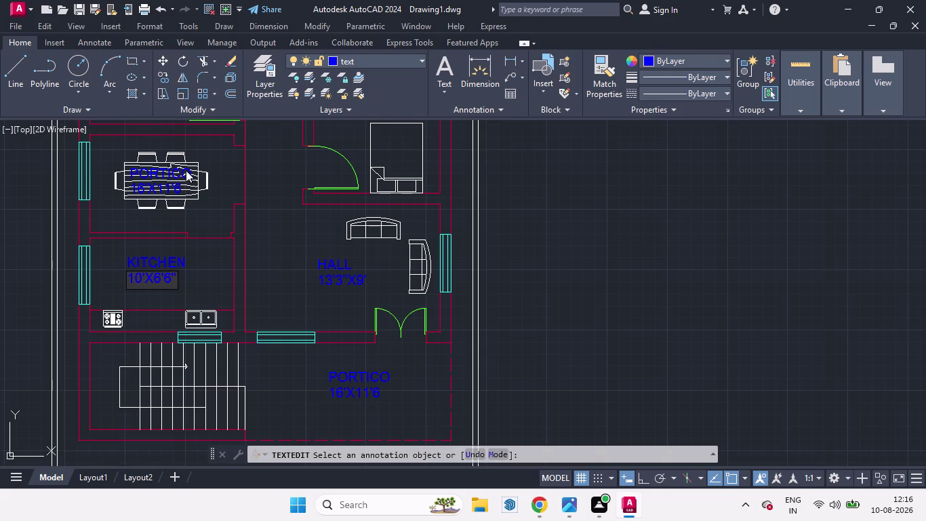
Change the label over the dining table to DINING ROOM.
click(202, 205)
click(185, 174)
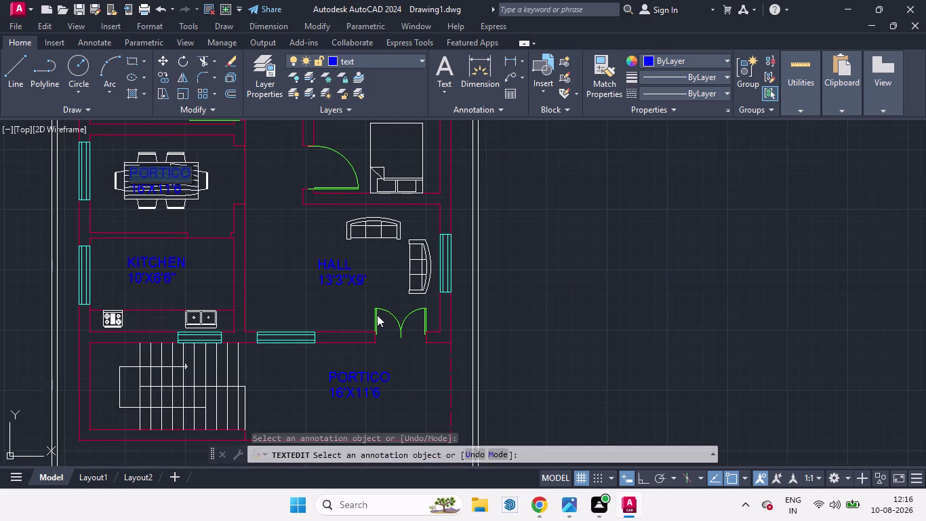
text(DINI)
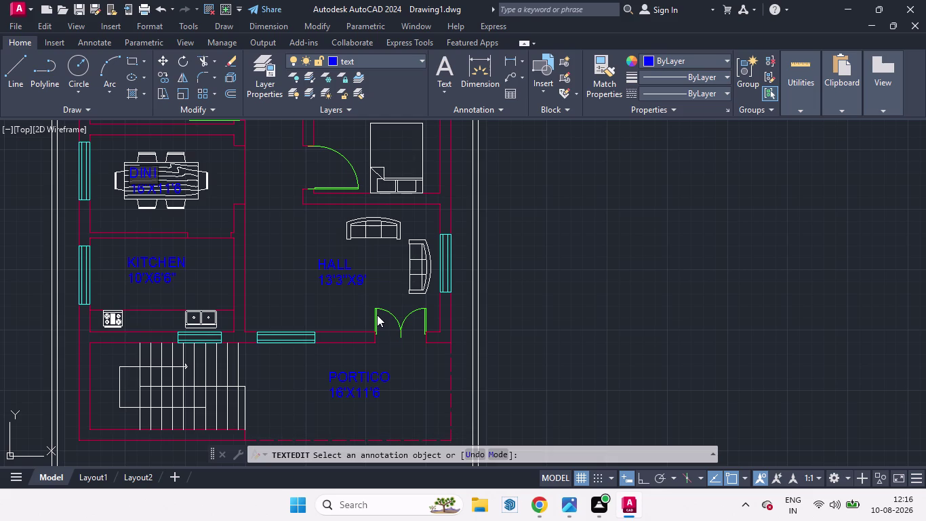
key(n)
key(g)
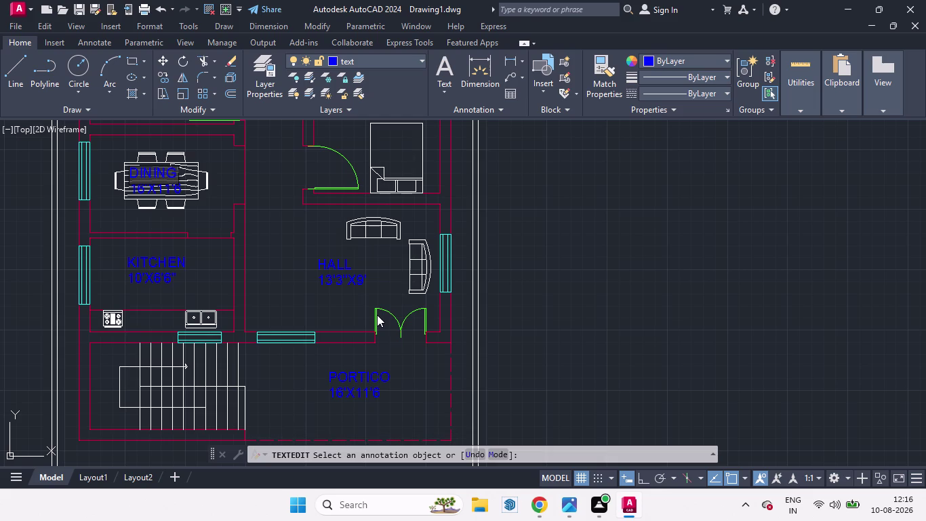
key(space)
text(R)
text(O)
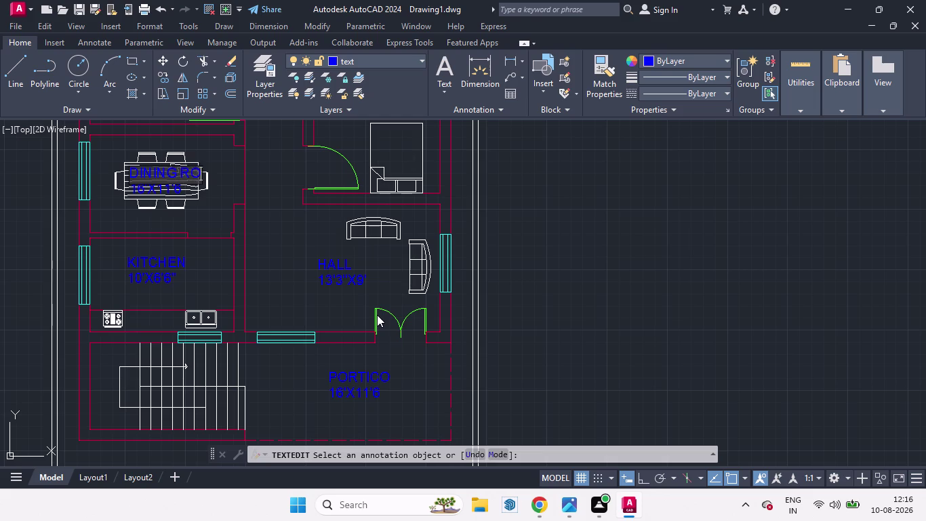
text(O)
key(m)
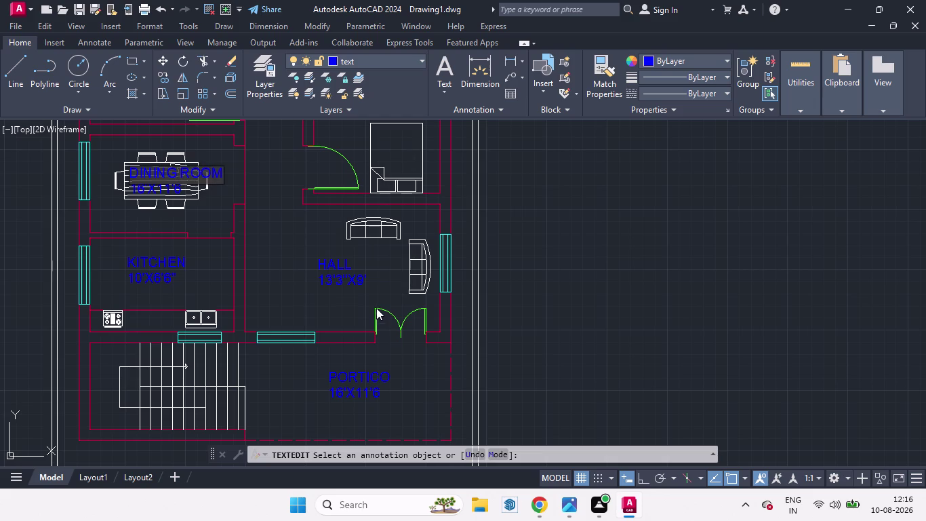
click(272, 209)
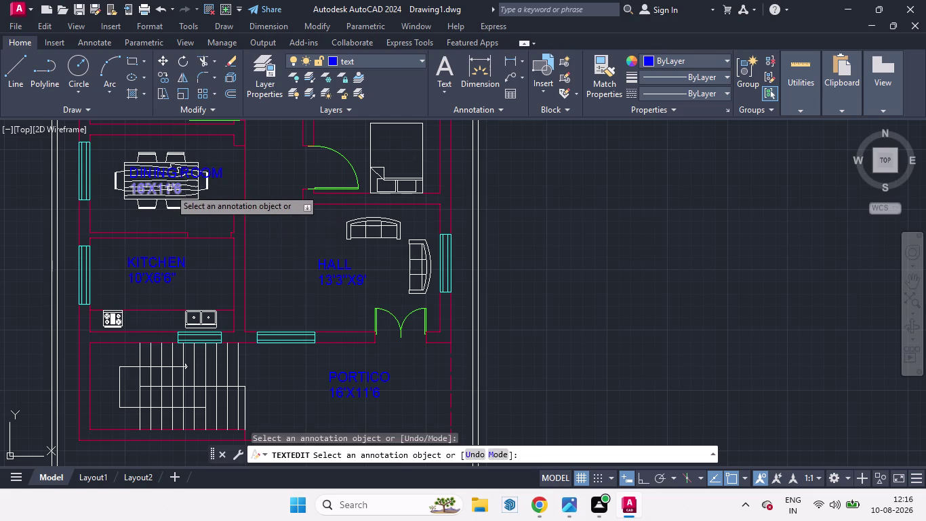
Retype the size line below DINING ROOM as 10'X6'9'.
click(170, 188)
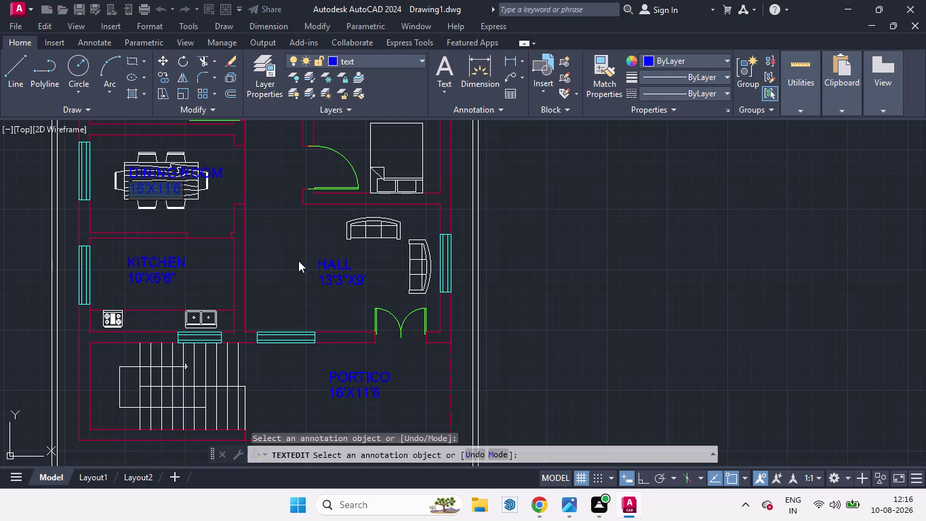
text(10)
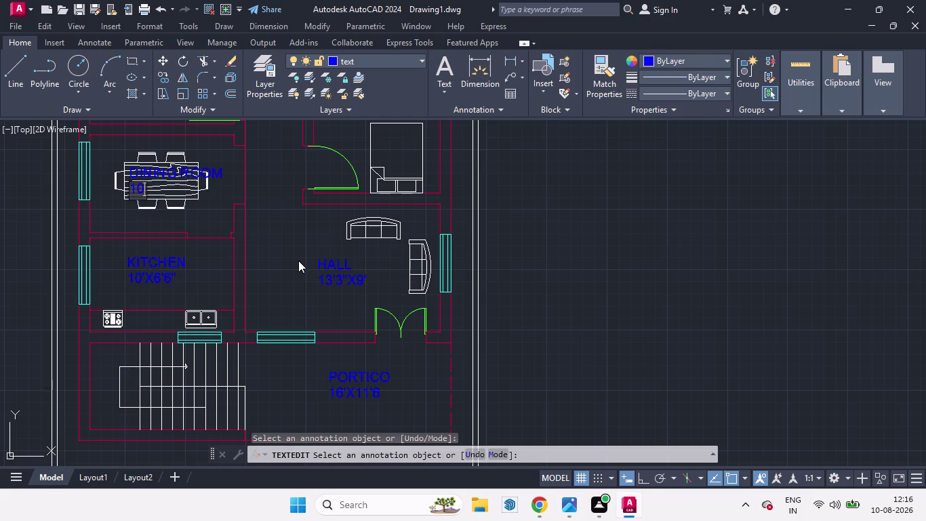
key(apostrophe)
key(x)
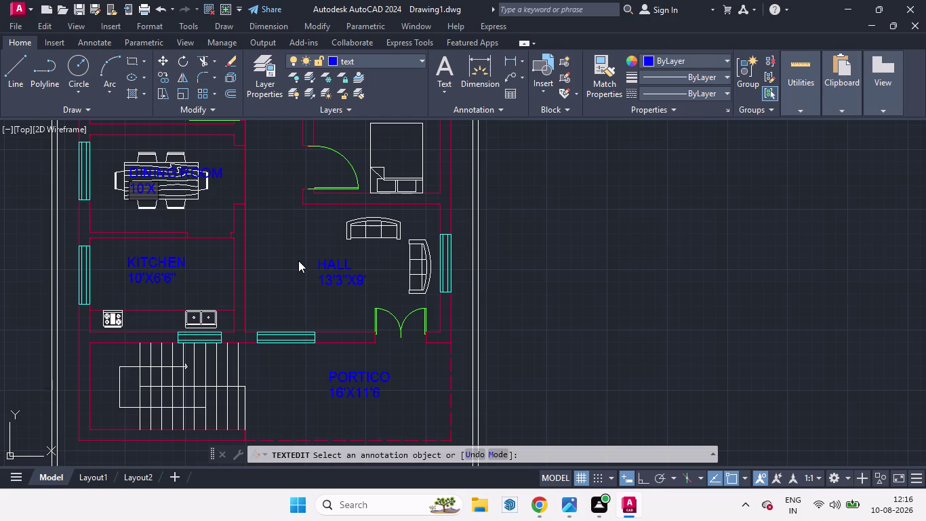
key(6)
text('9)
text(')
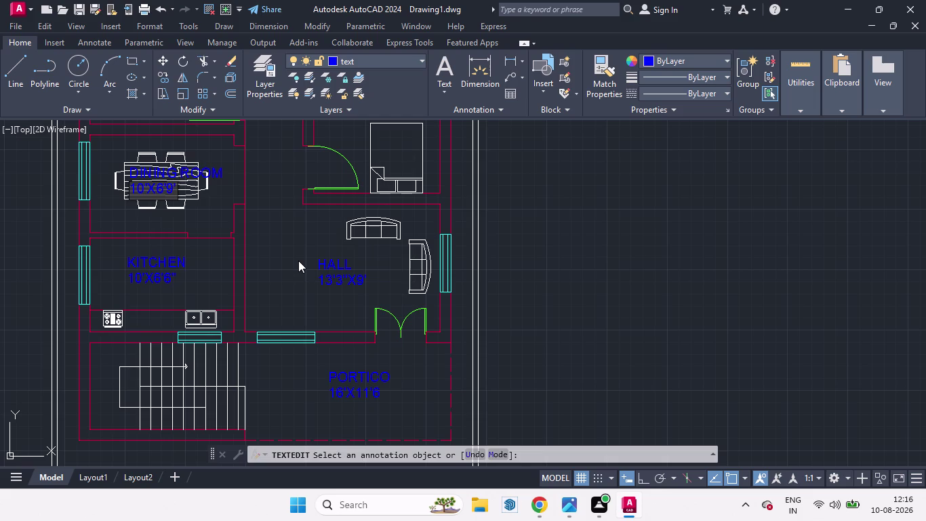
click(198, 214)
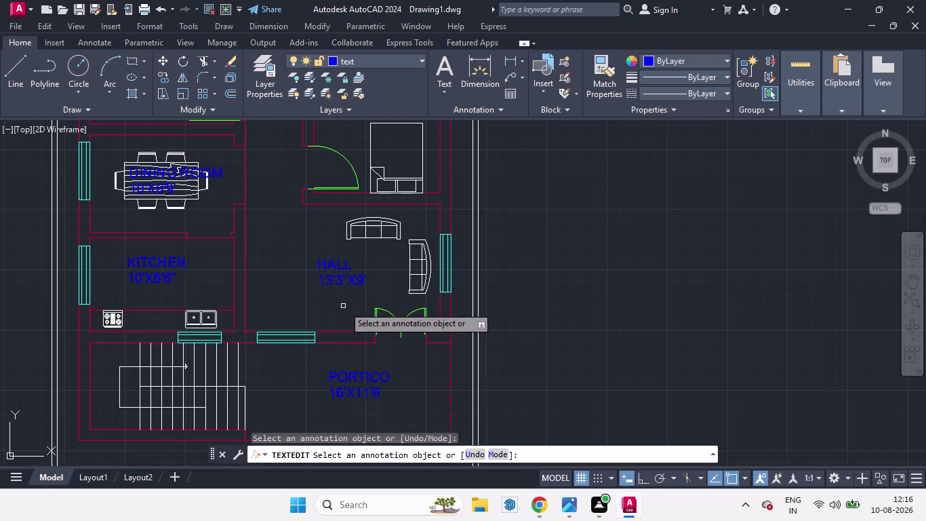
scroll(down, 3)
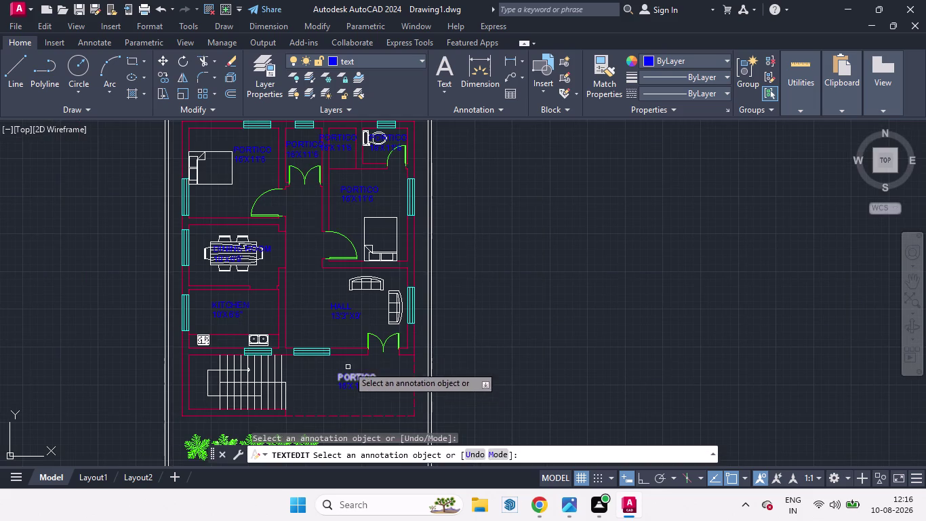
Rename the bedroom's PORTICO label to KID'S.
scroll(up, 3)
click(356, 185)
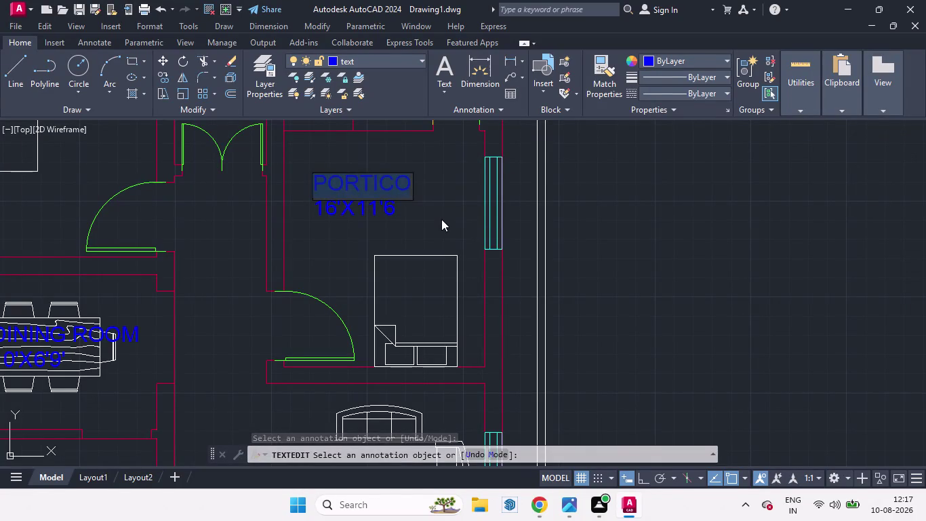
text(KIDS)
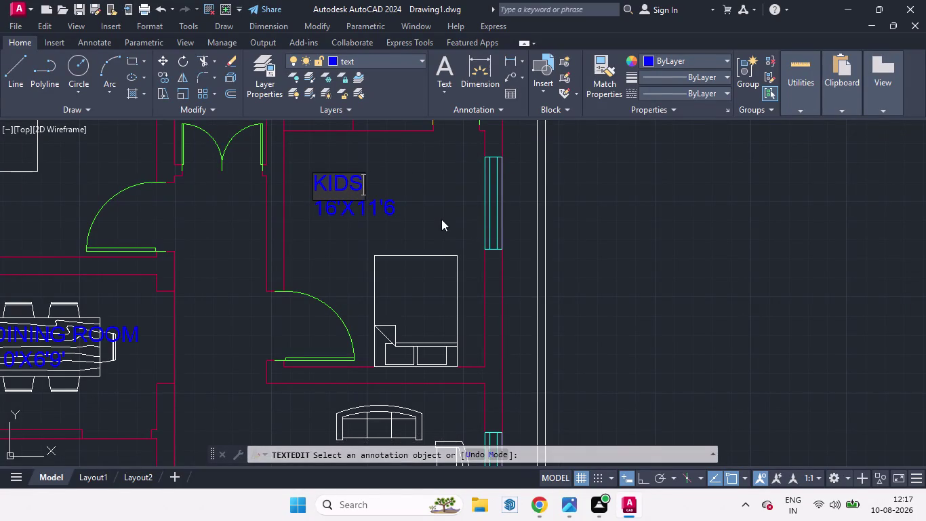
key(BackSpace)
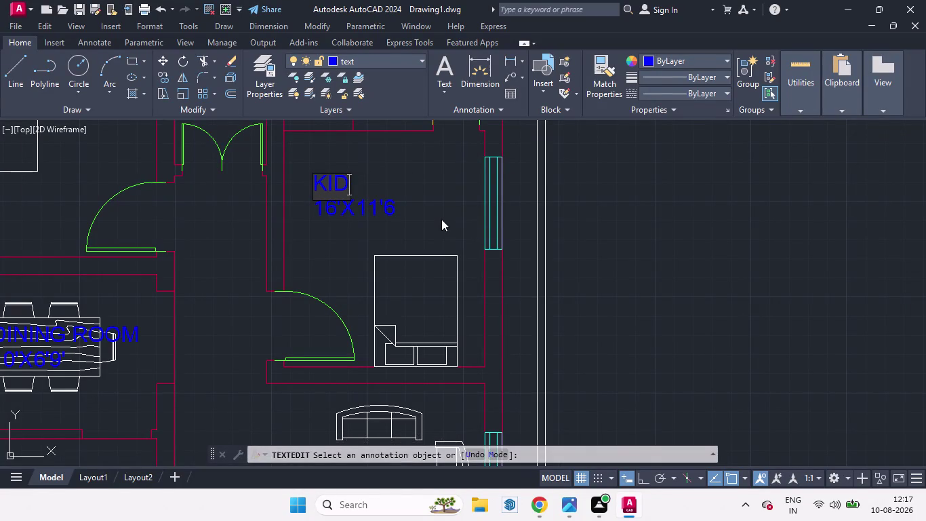
text('S)
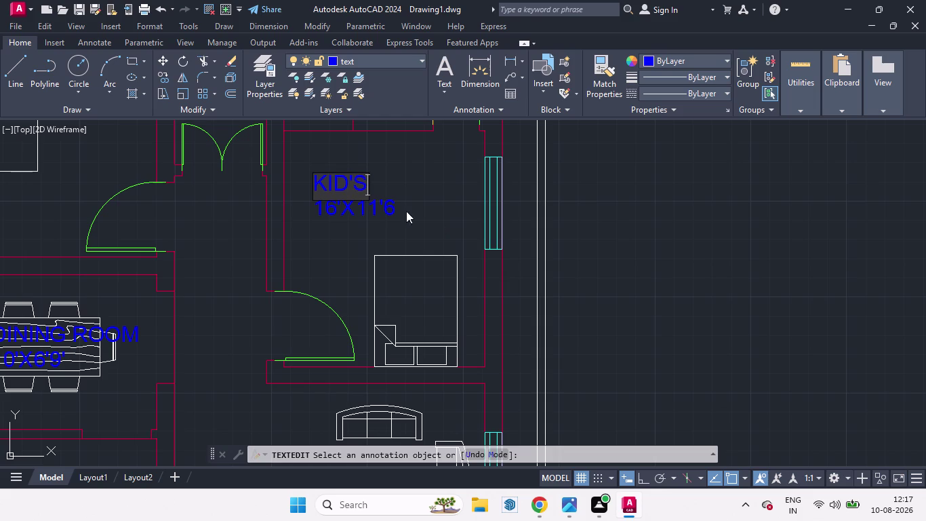
click(365, 208)
Retype the size line under KID'S as 8'6"X10'3".
click(364, 208)
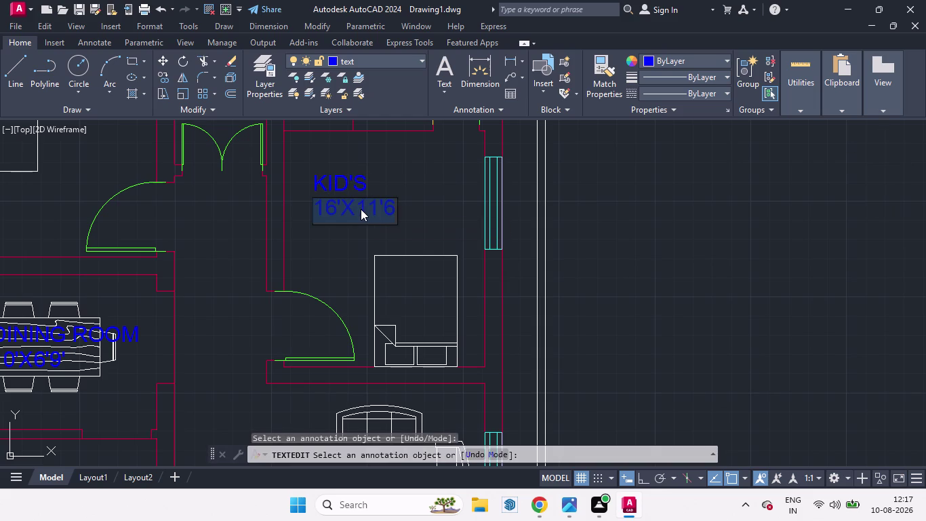
text(8;)
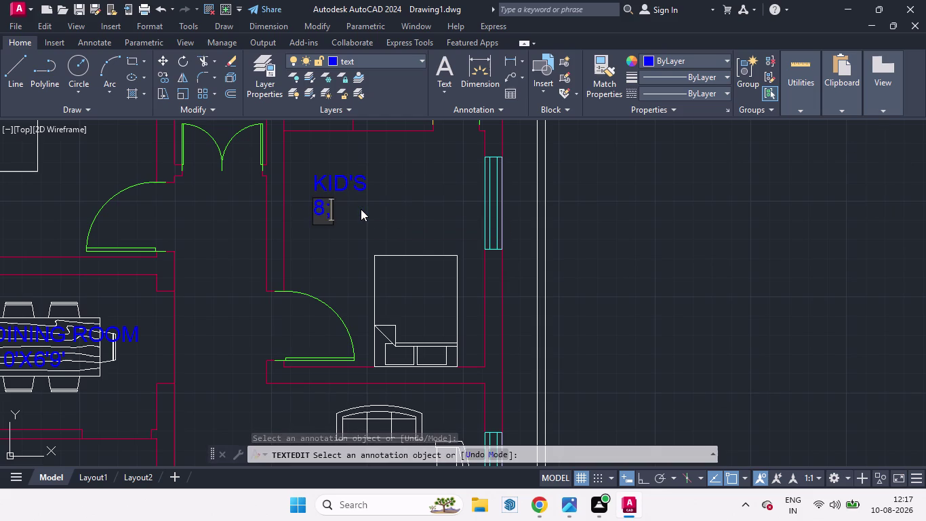
key(BackSpace)
text('6)
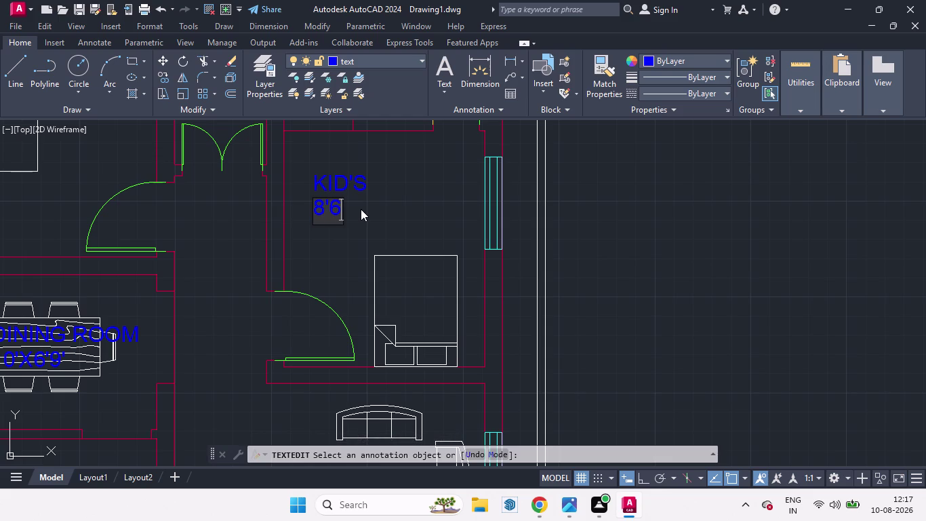
key(shift+quotedbl)
key(x)
text(10)
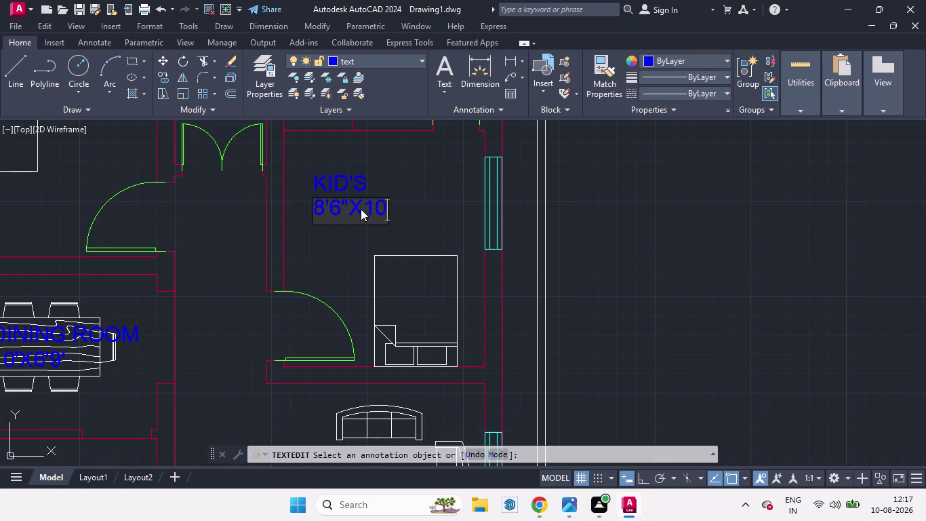
text('3)
key(shift+quotedbl)
scroll(down, 3)
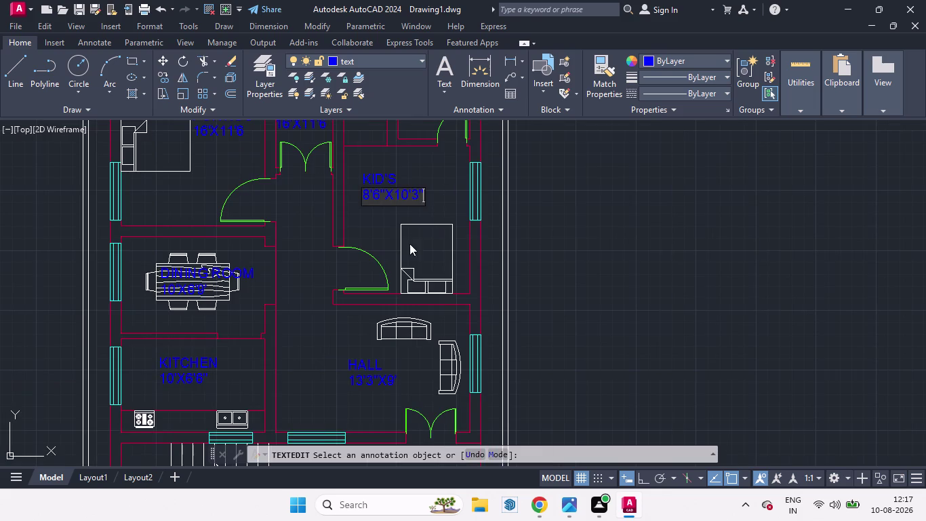
scroll(up, 3)
scroll(down, 3)
scroll(down, 3)
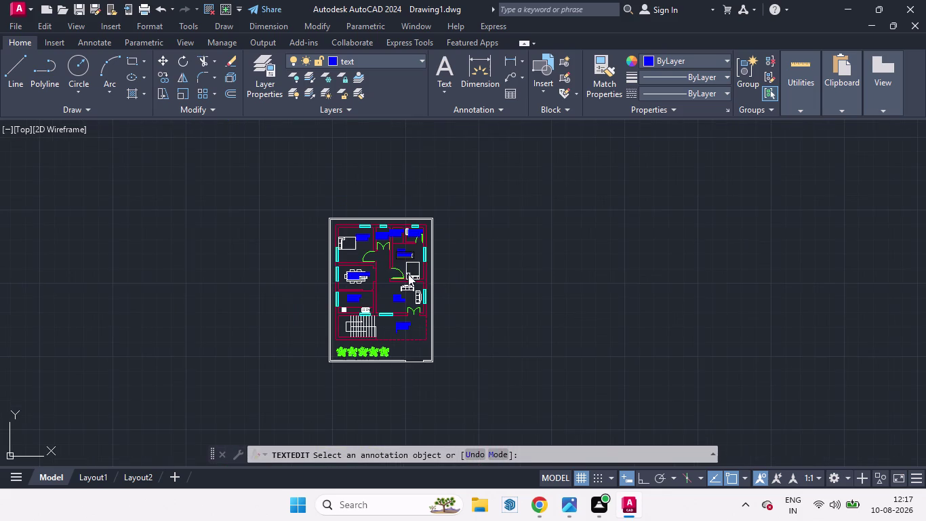
Replace the top-right room's PORTICO label with TOILET.
scroll(up, 3)
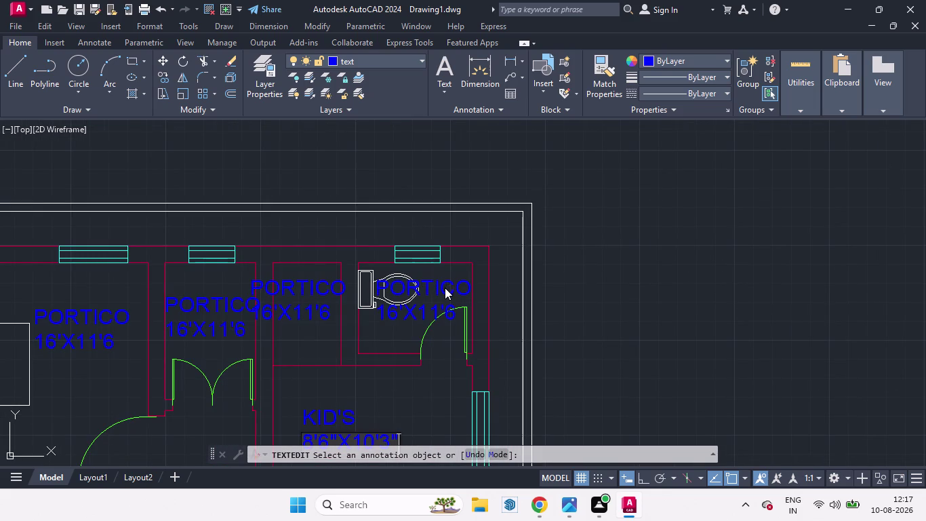
click(436, 288)
click(440, 286)
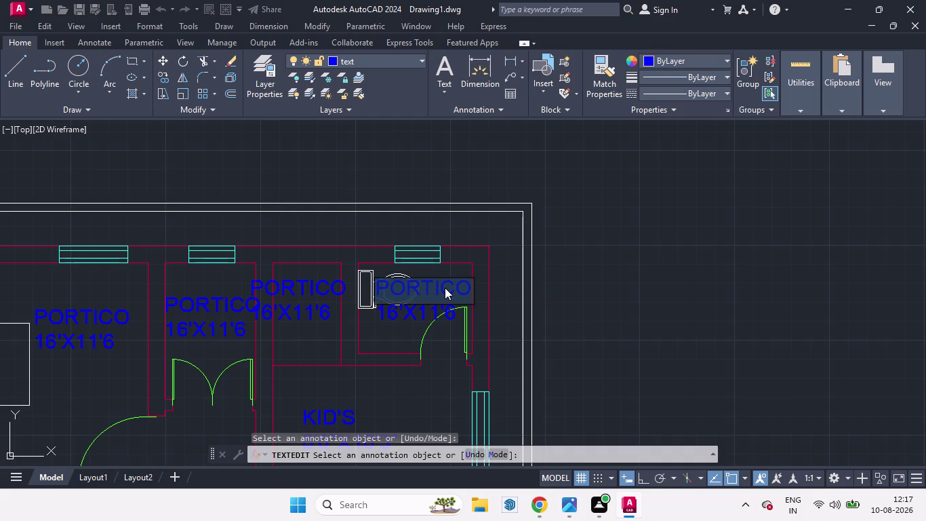
text(TO)
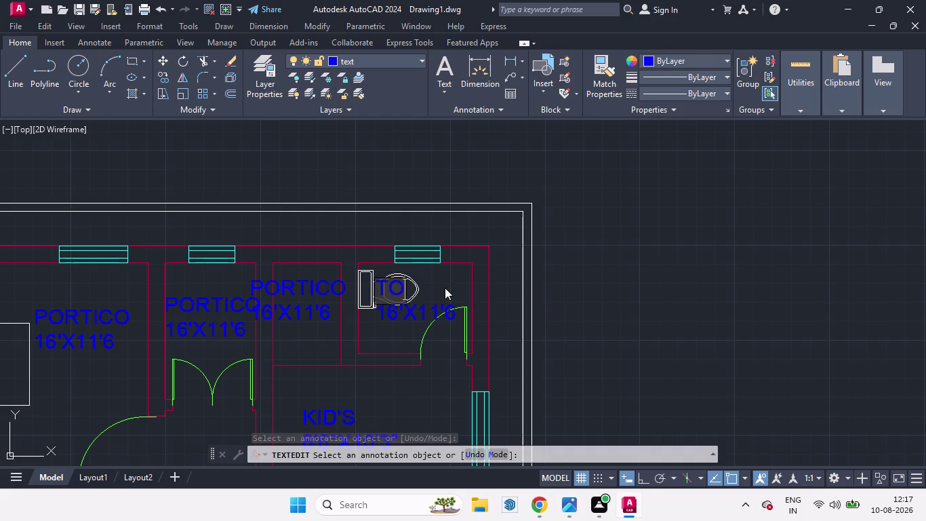
text(ILET)
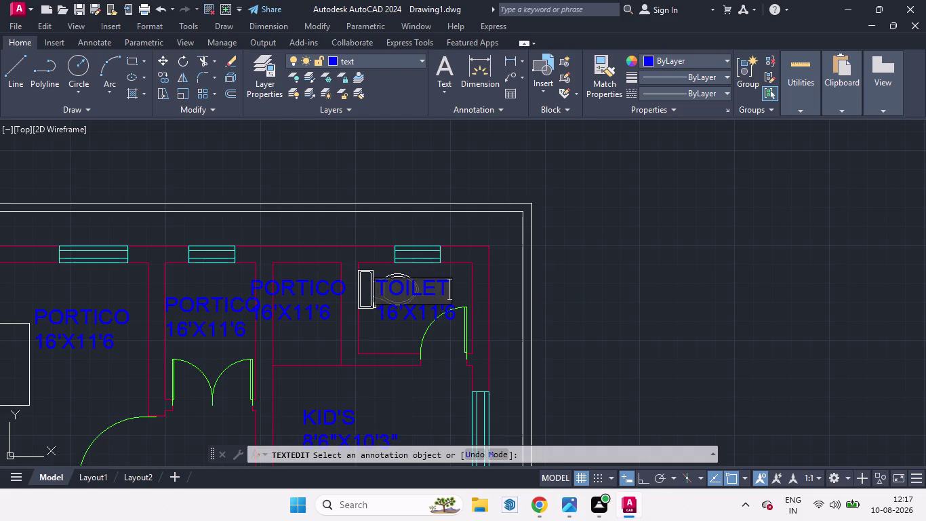
Change the toilet room's size line to 5'X4'.
click(421, 314)
click(426, 310)
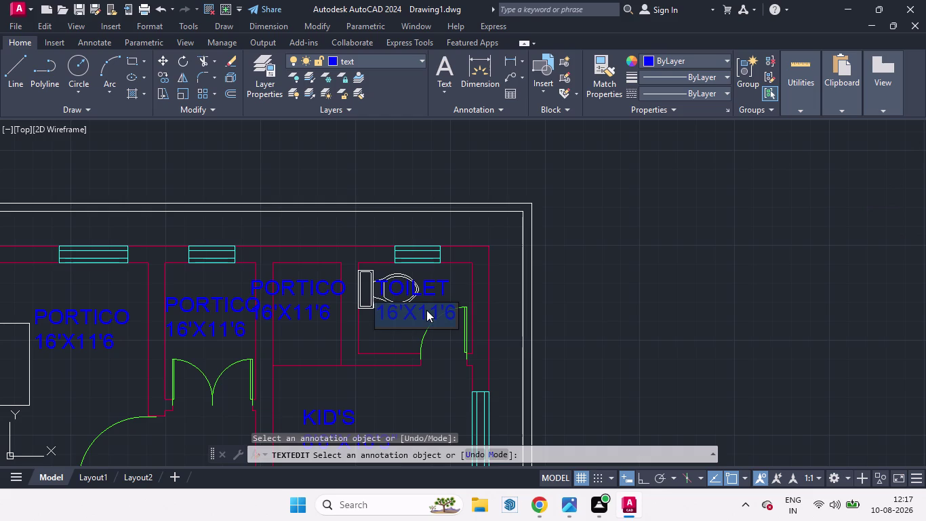
text(5')
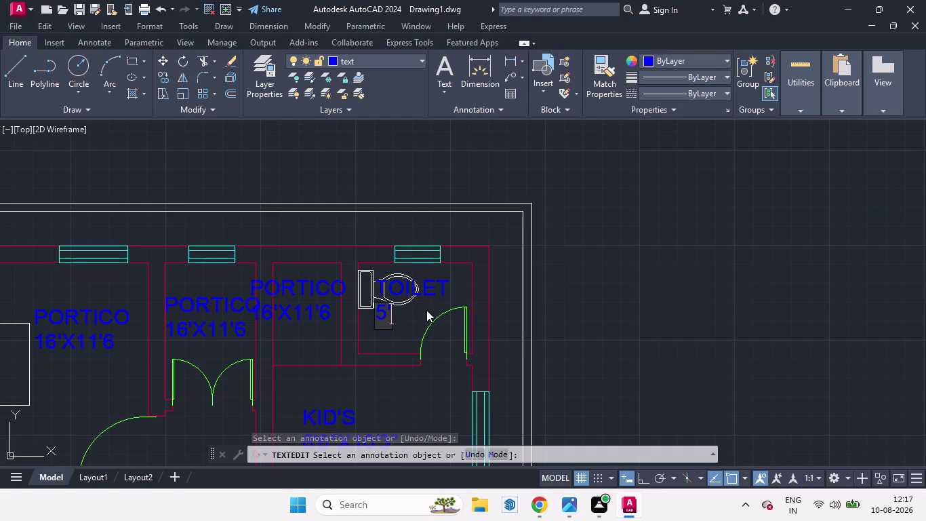
key(x)
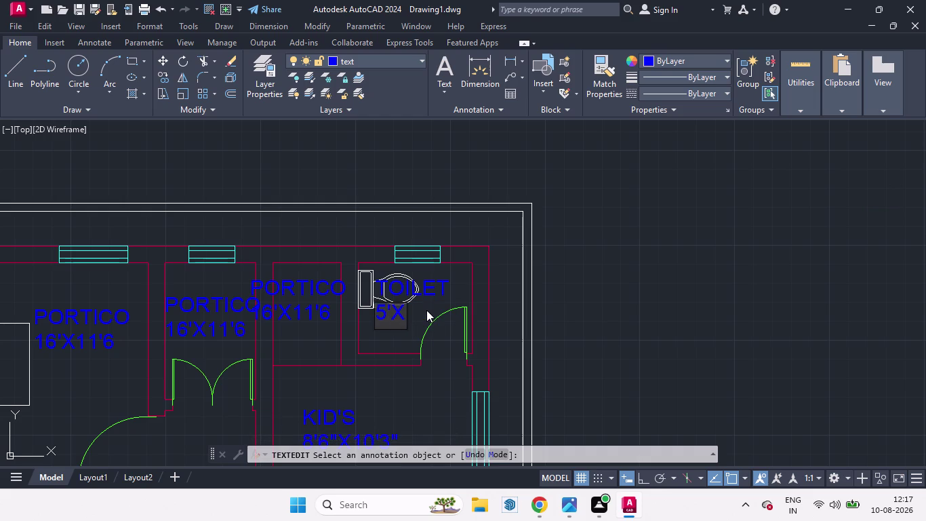
text(4')
click(316, 287)
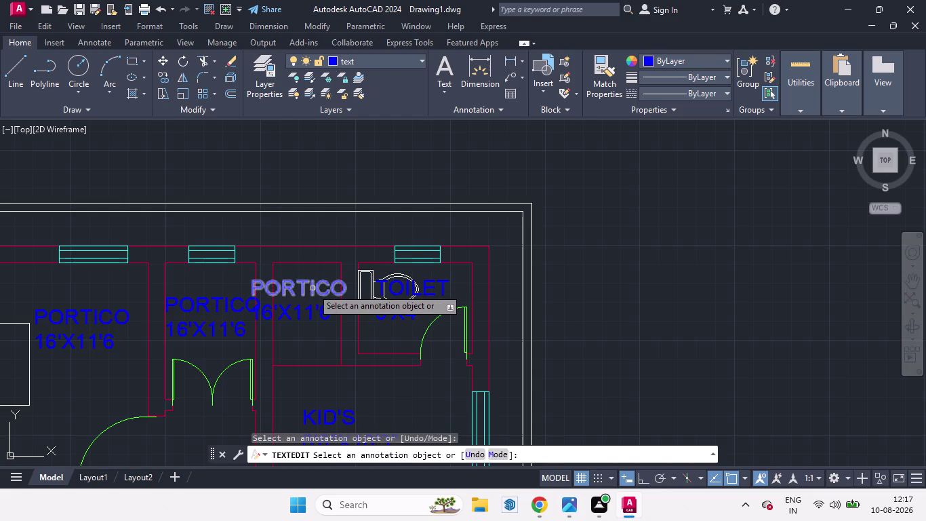
click(313, 288)
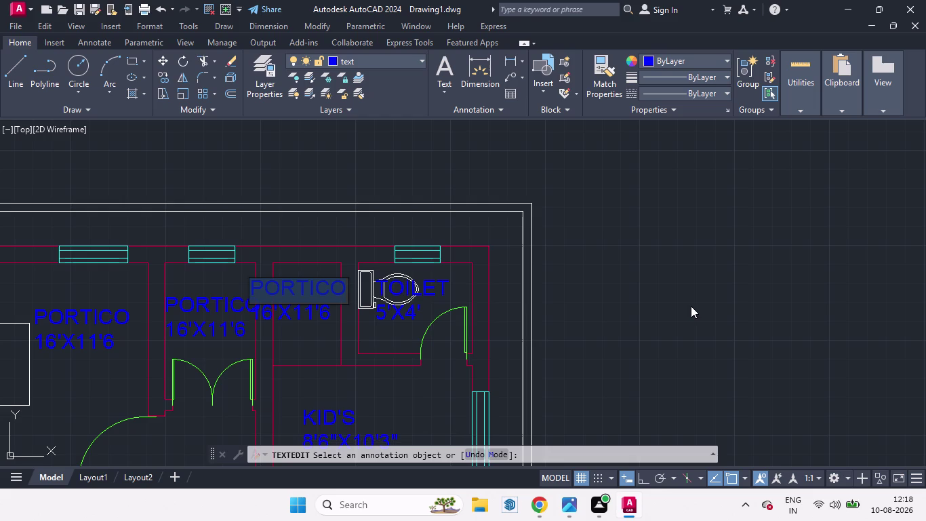
Label the first middle room CLOSET with the size 3'X4'6".
text(CLO)
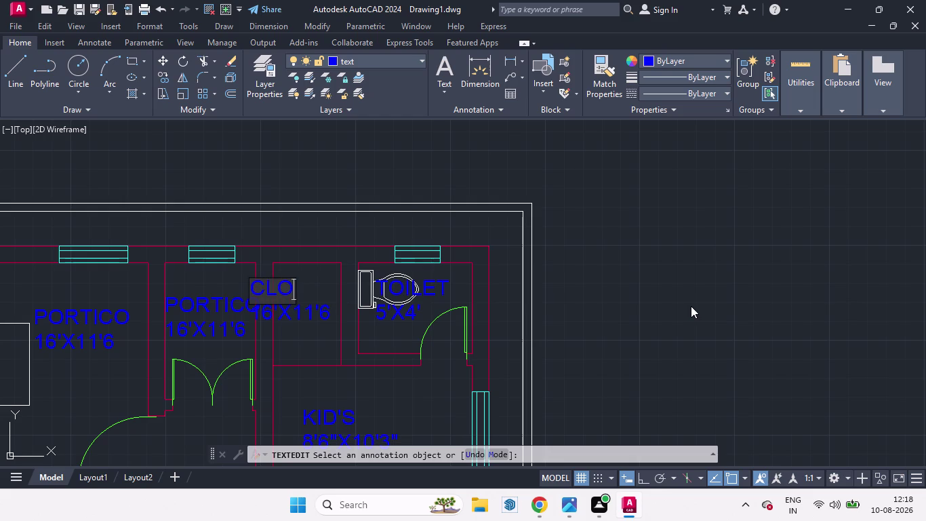
text(SET)
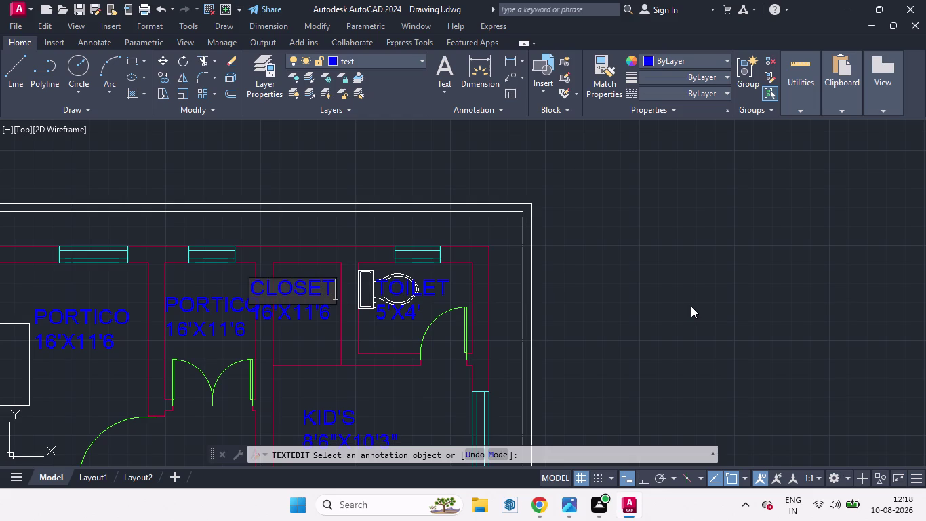
click(309, 309)
click(309, 310)
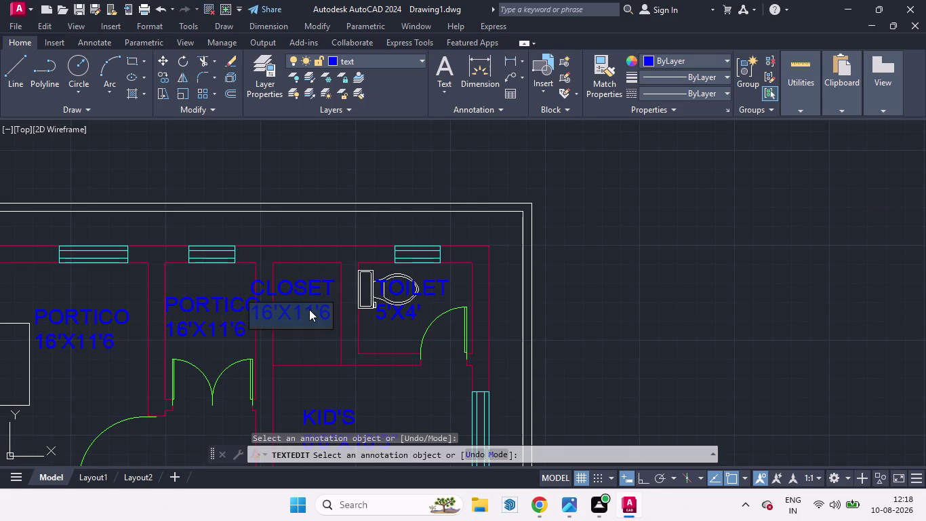
text(3')
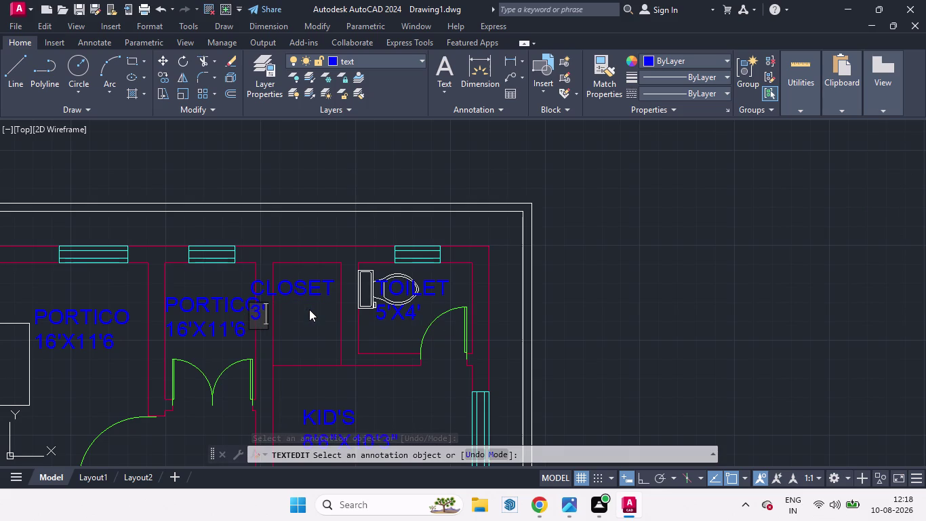
text(X4')
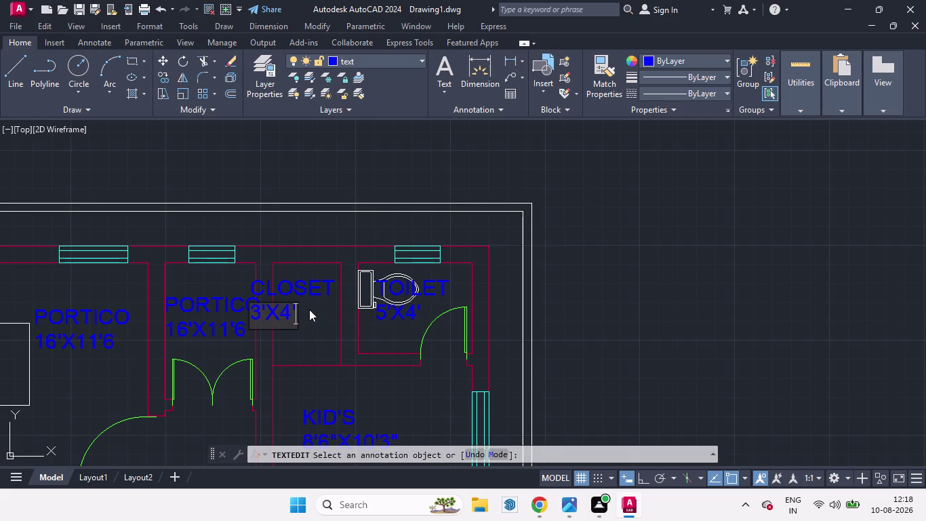
text(6)
key(shift+quotedbl)
click(336, 338)
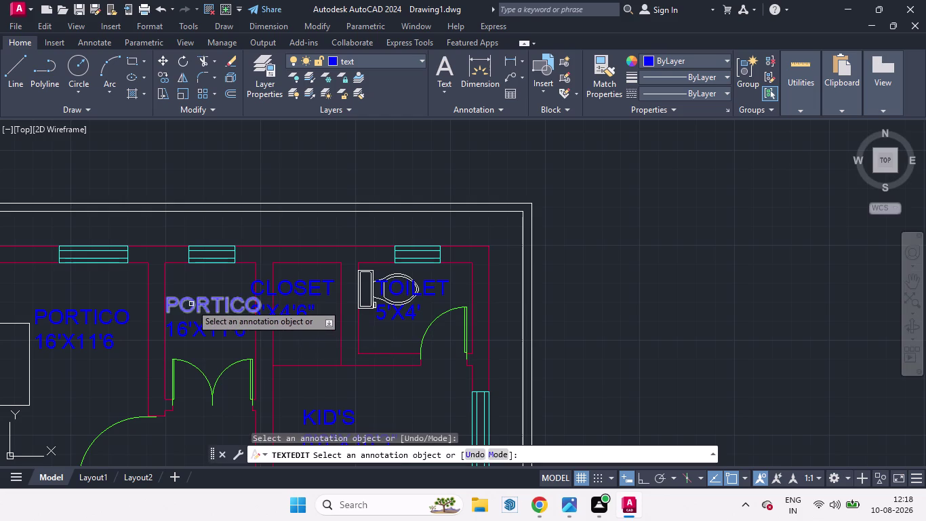
Label the second middle room PUJA with the size 4'X6'.
click(200, 303)
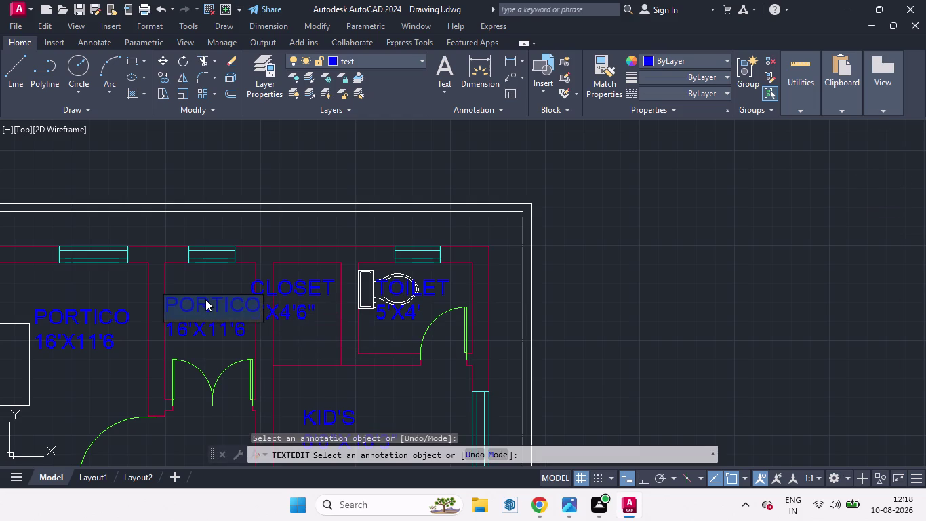
text(PUJ)
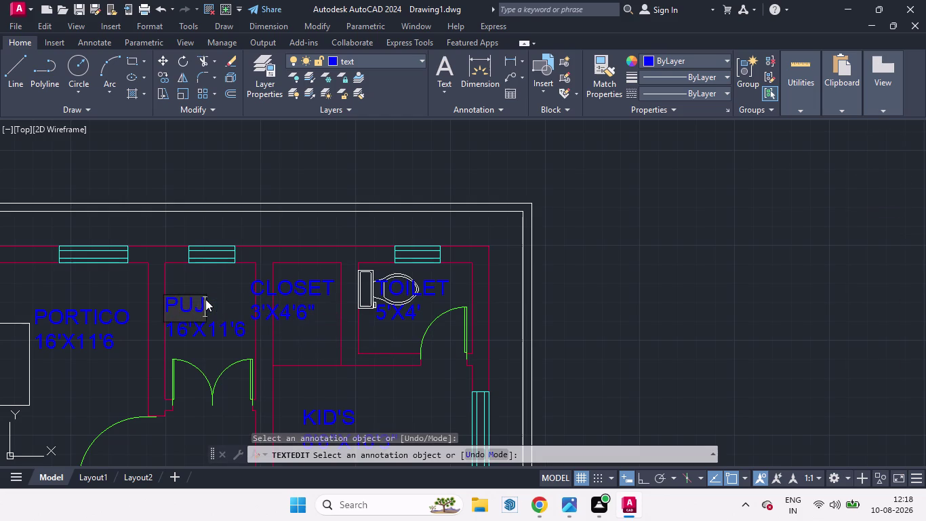
text(A)
key(space)
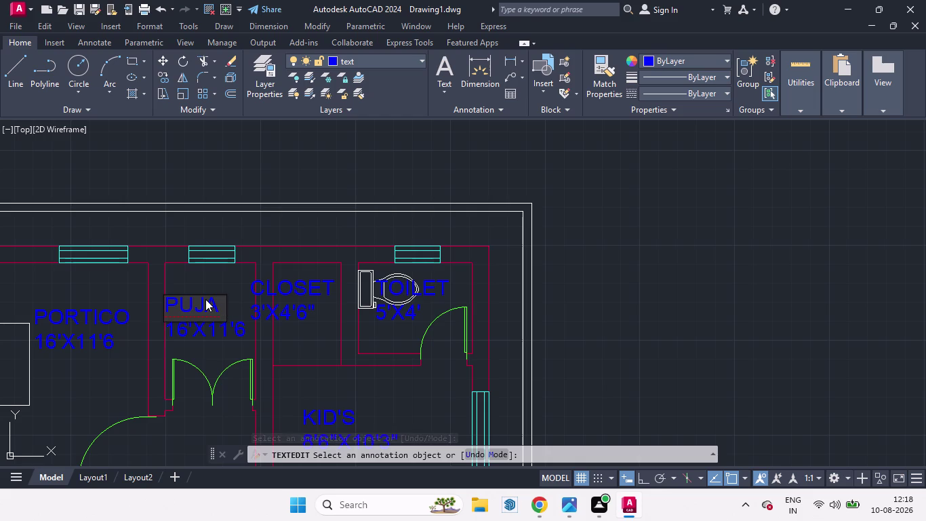
key(Return)
click(203, 333)
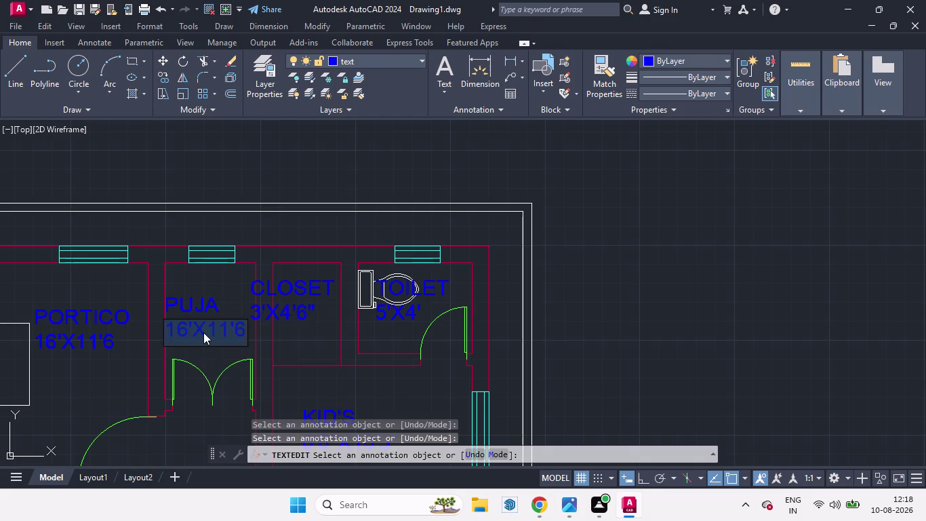
text(4'6)
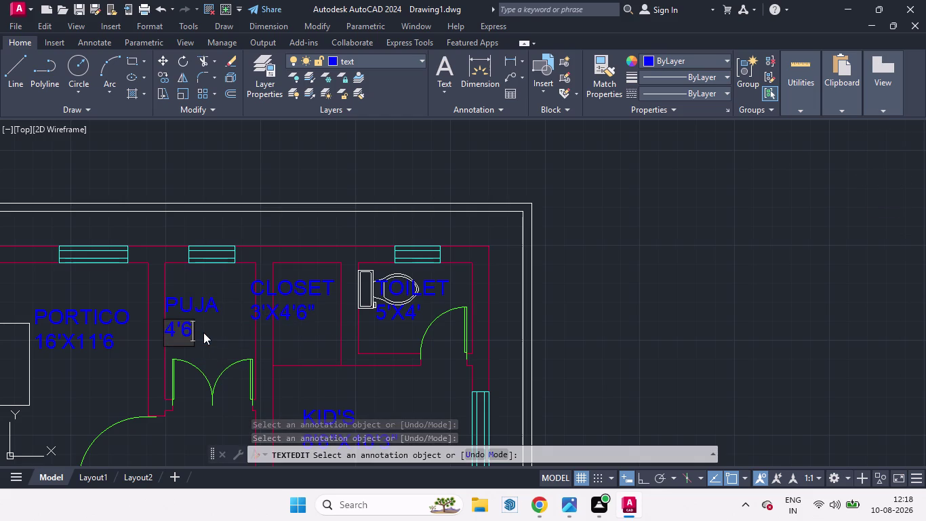
key(apostrophe)
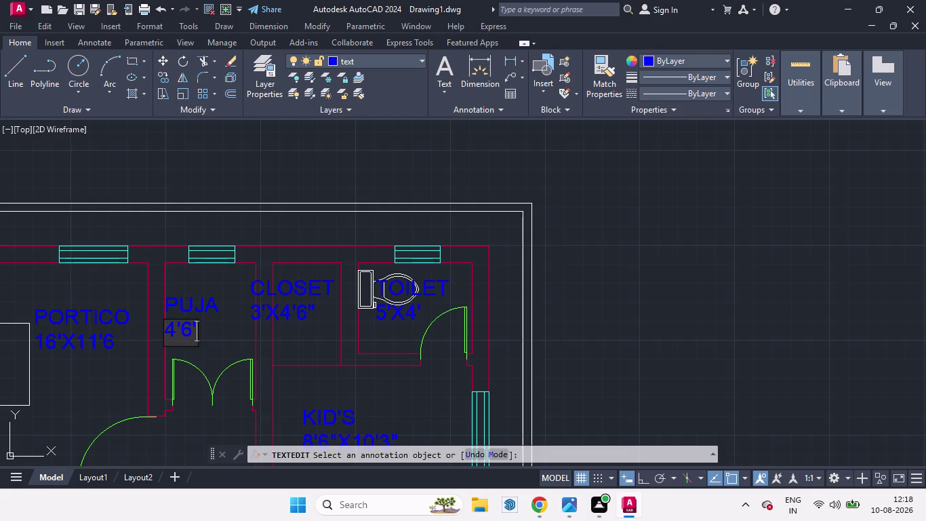
click(181, 330)
key(x)
click(112, 316)
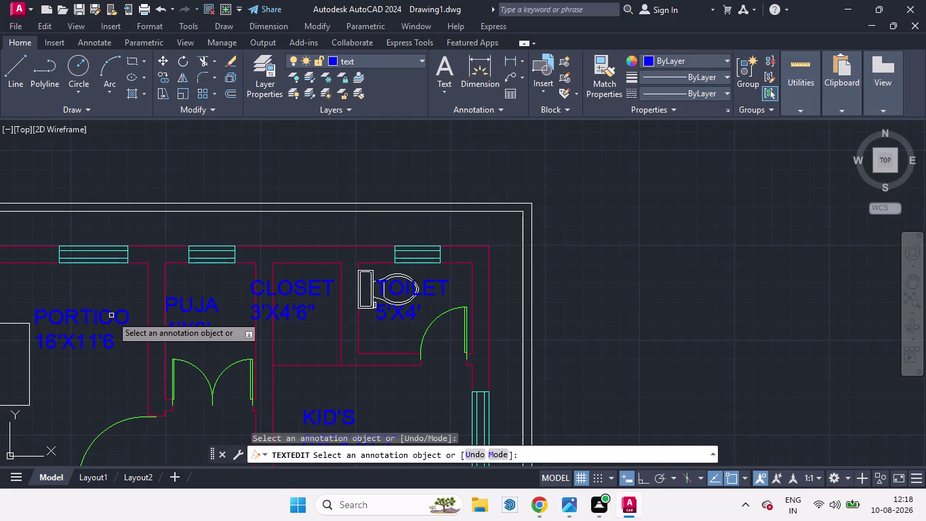
click(115, 315)
Add the word BEDROOM after MASTER in the top-left room's label.
scroll(down, 3)
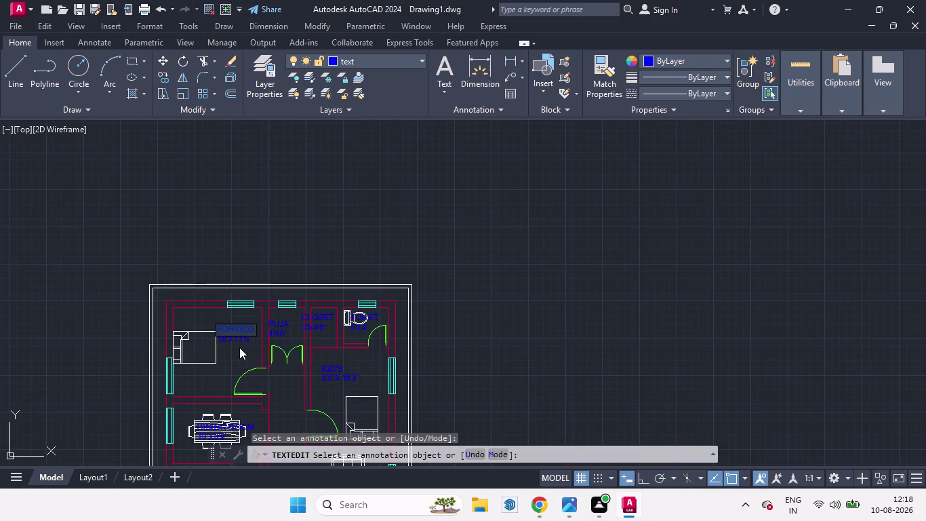
scroll(up, 3)
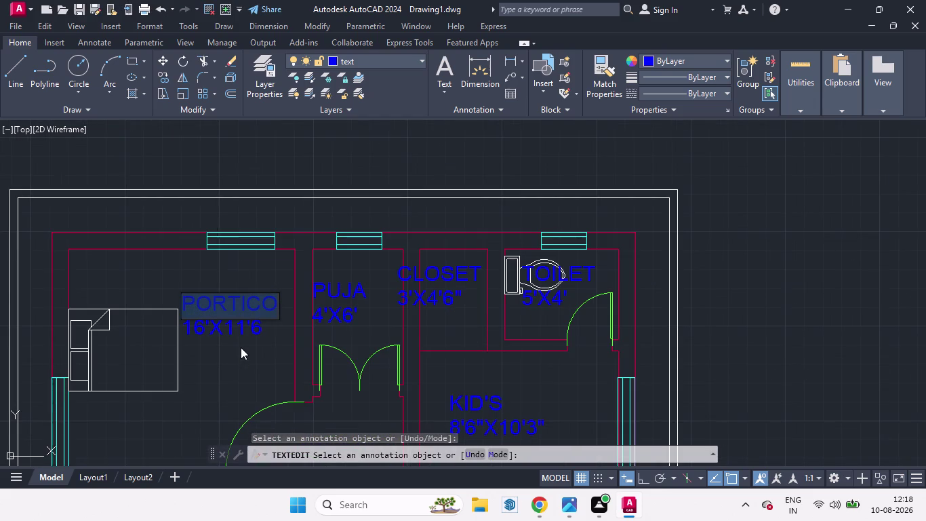
text(MASTE)
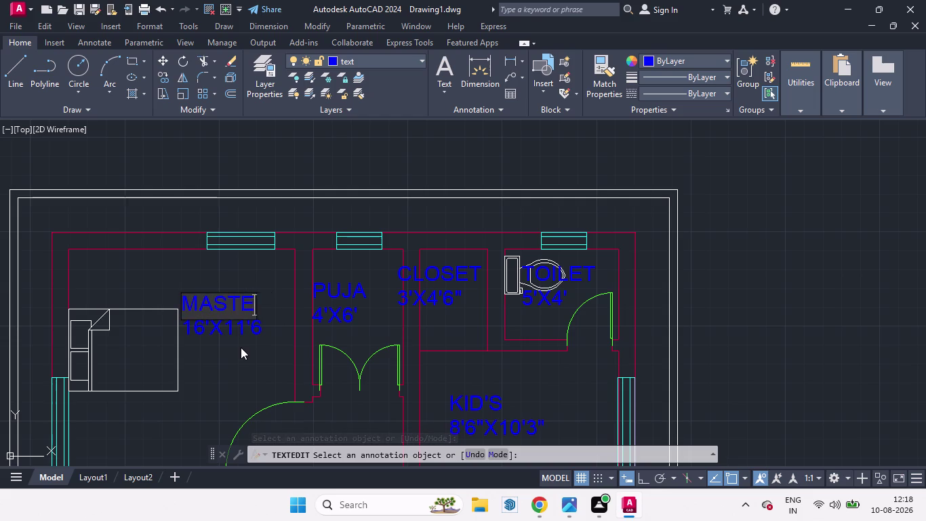
text(R)
key(Return)
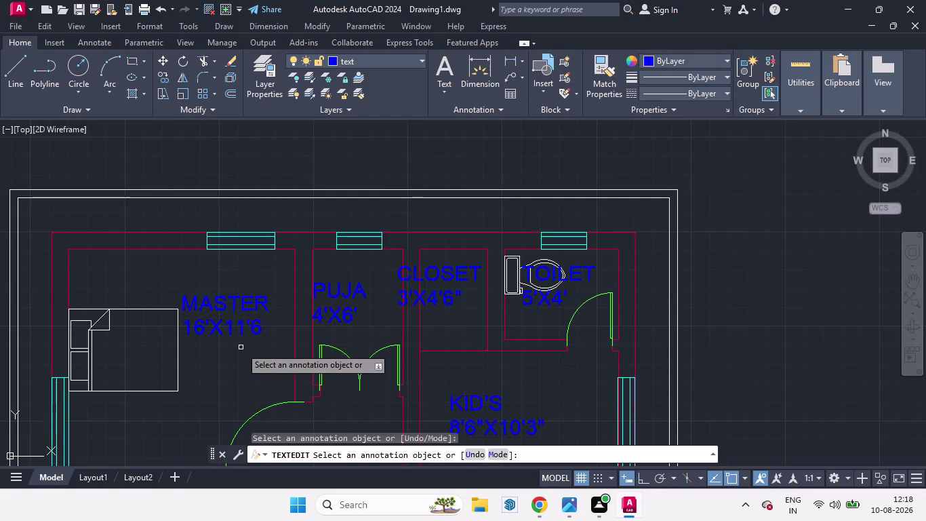
click(264, 299)
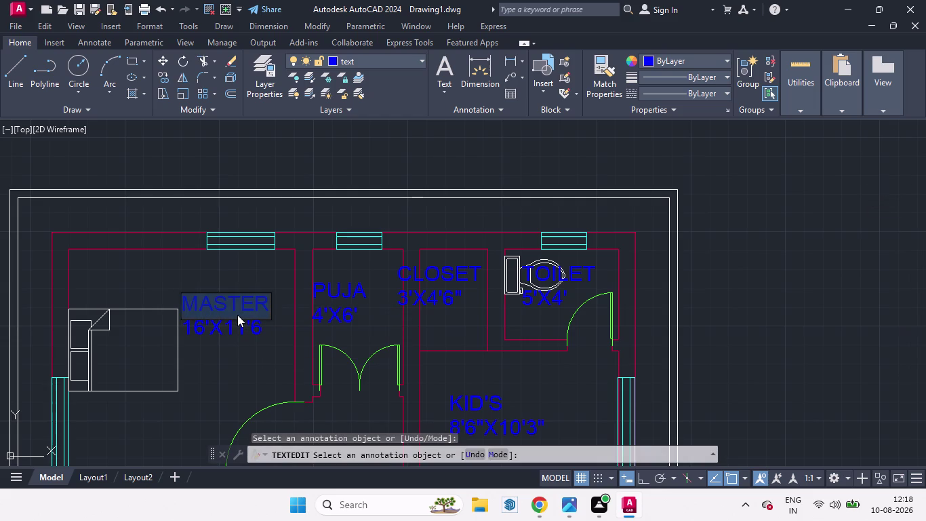
click(266, 296)
key(space)
text(BE)
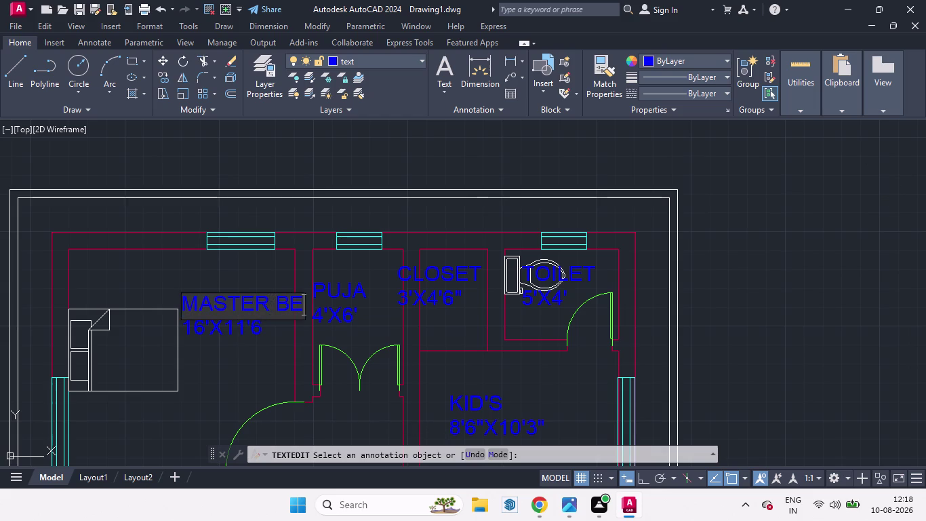
text(D)
key(r)
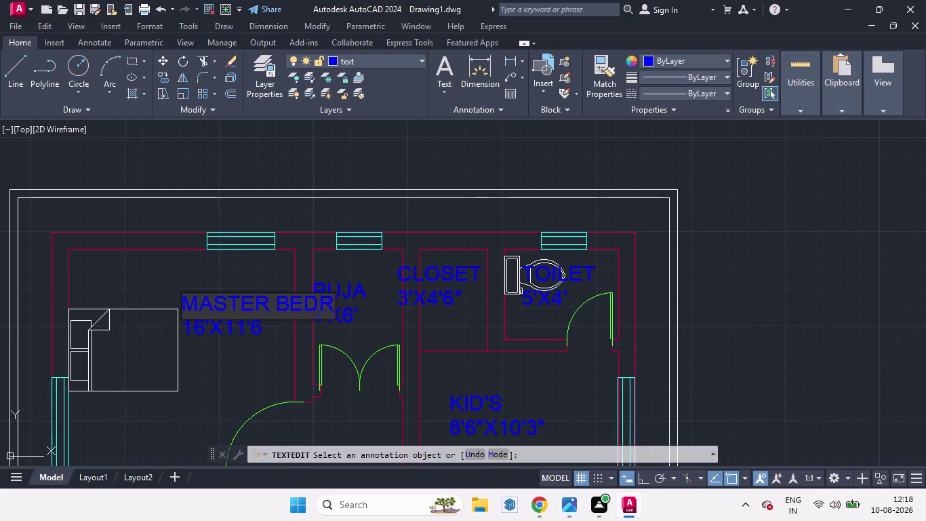
text(OO)
key(m)
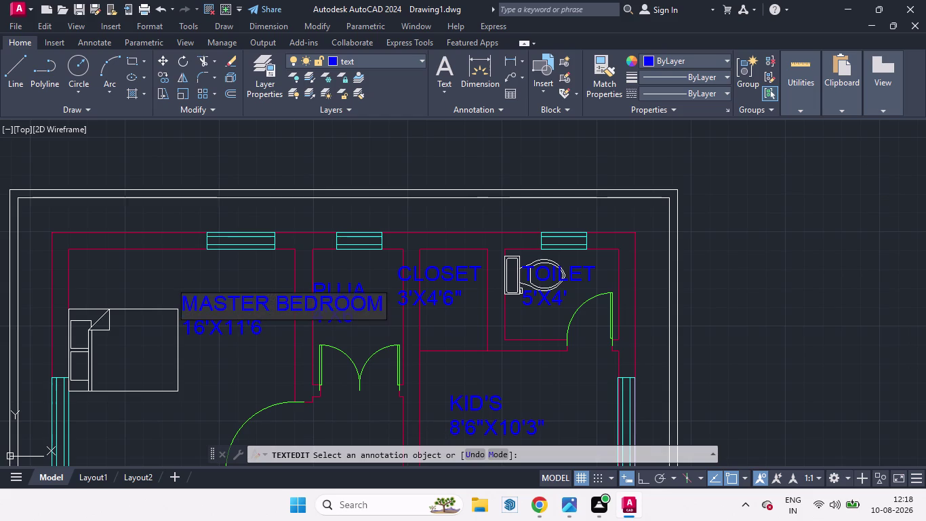
click(270, 304)
key(Return)
key(space)
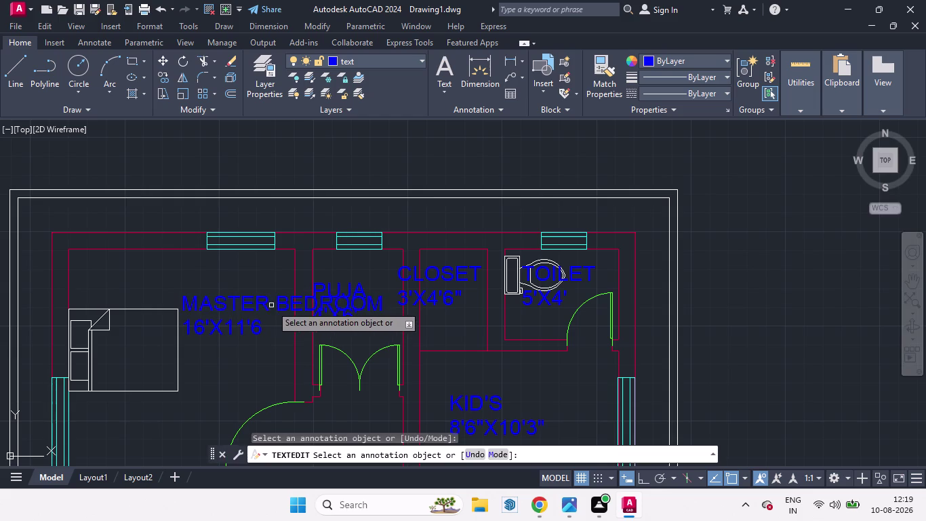
Reopen the label and delete MASTER, leaving only BEDROOM.
click(285, 304)
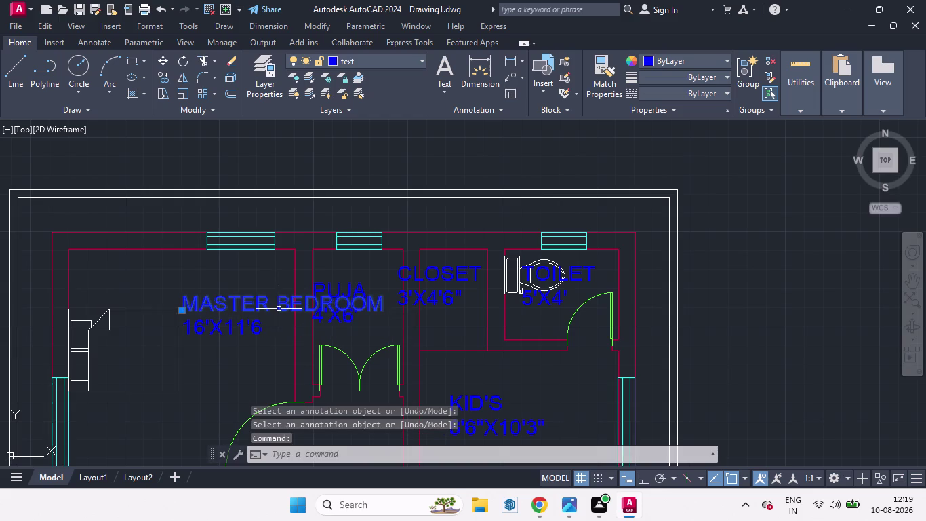
double_click(280, 309)
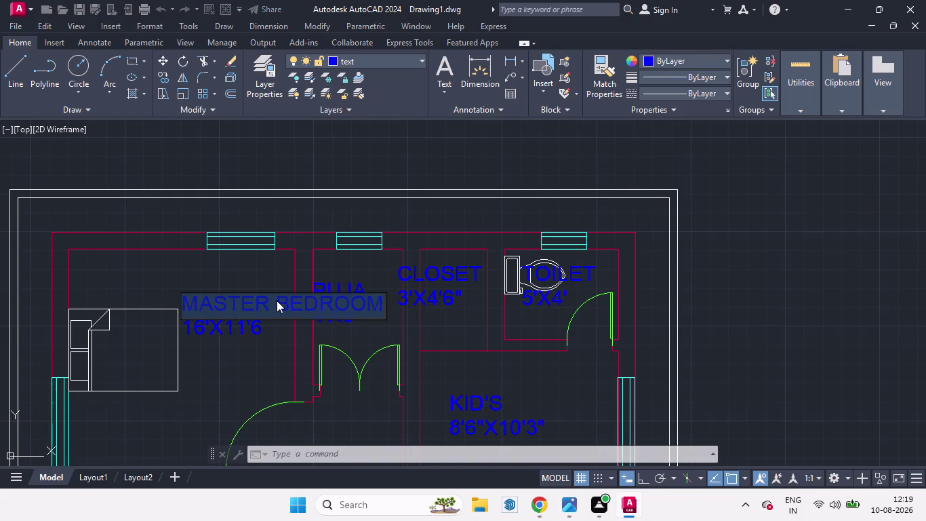
click(277, 301)
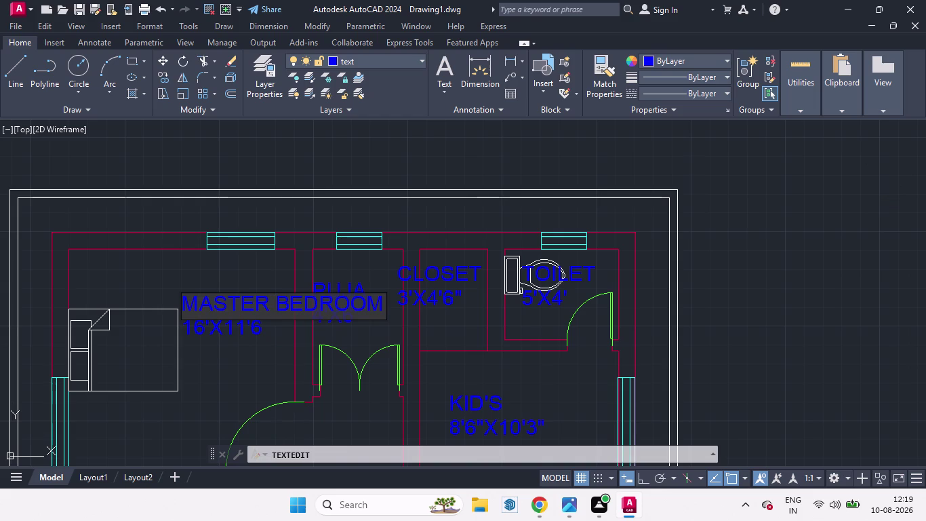
key(space)
key(space)
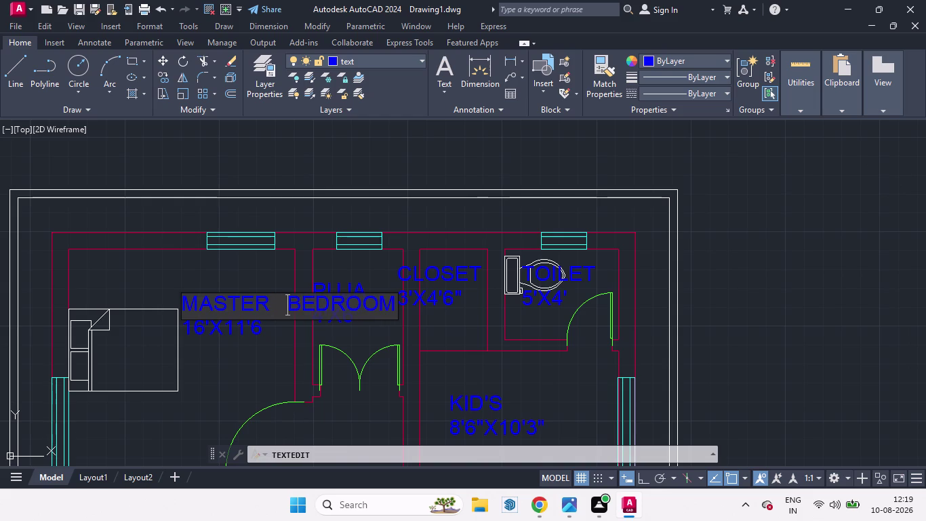
key(space)
key(BackSpace)
key(BackSpace)
key(BackSpace)
key(BackSpace)
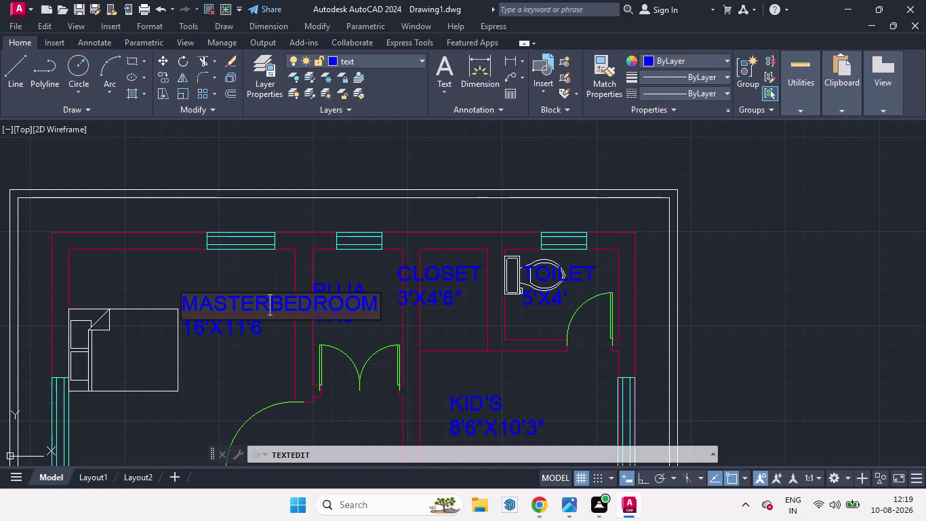
key(space)
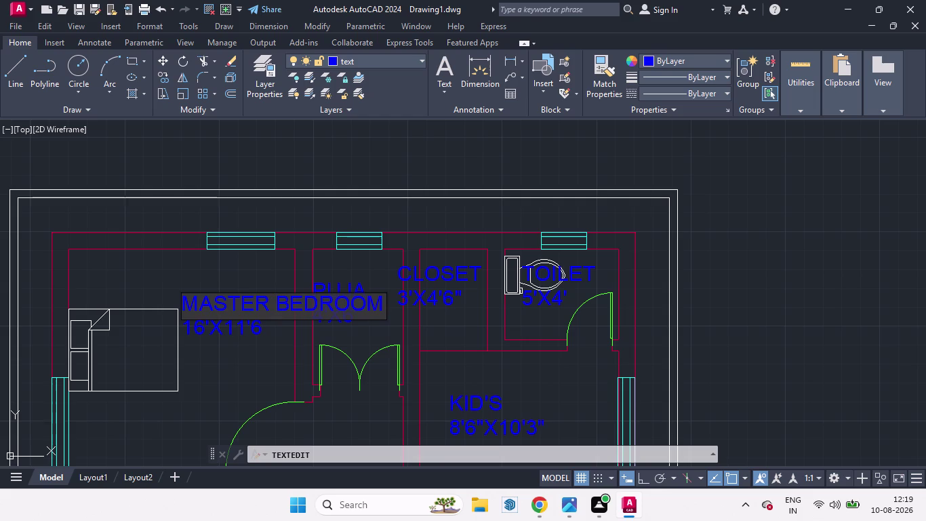
key(BackSpace)
key(BackSpace)
key(BackSpace)
key(BackSpace)
key(BackSpace)
key(BackSpace)
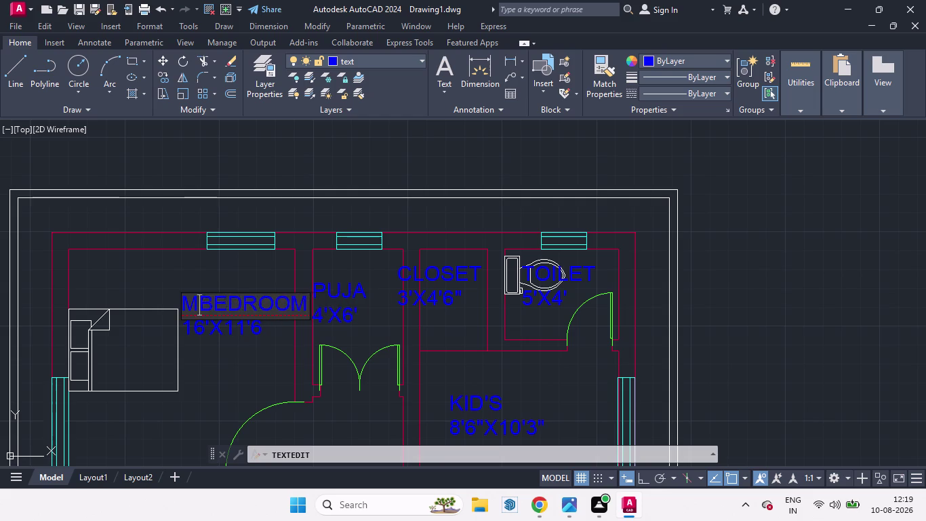
key(BackSpace)
key(BackSpace)
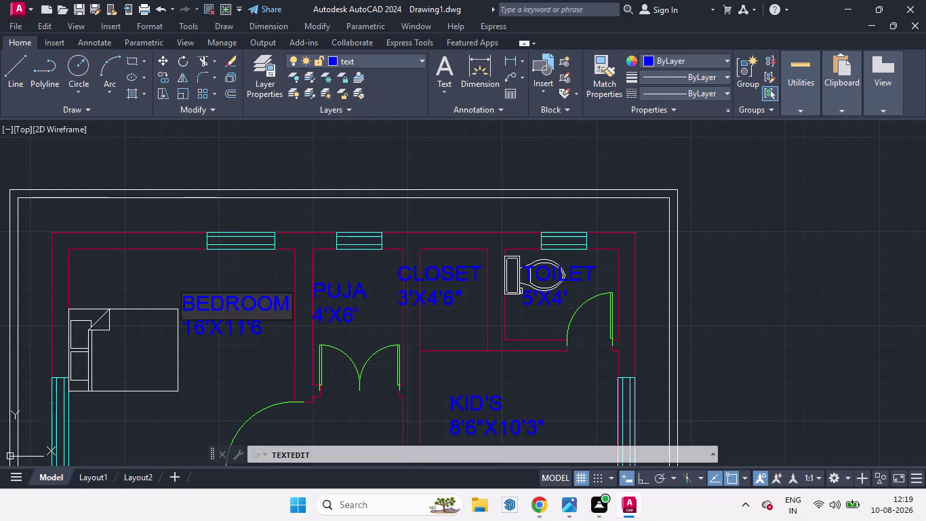
click(272, 160)
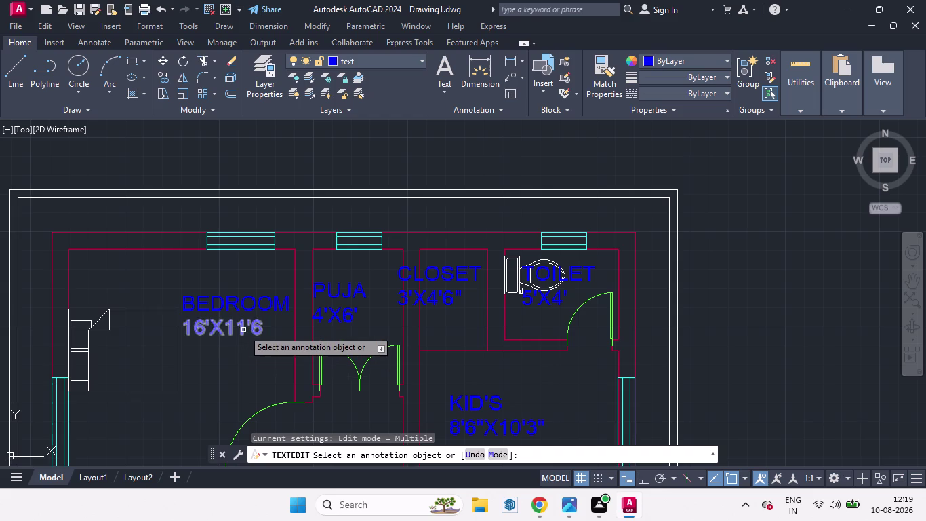
Replace the bedroom's 16'X11'6 size text with 10'X10'.
click(242, 328)
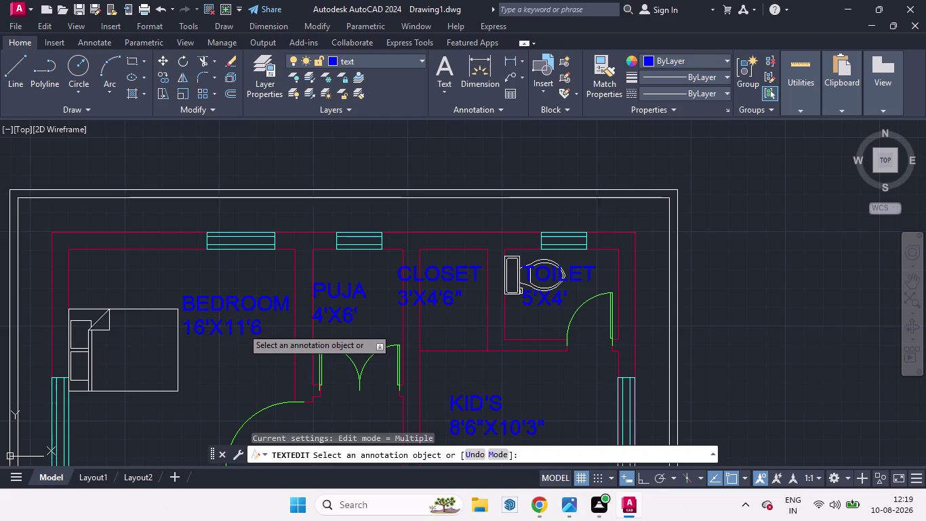
text(10)
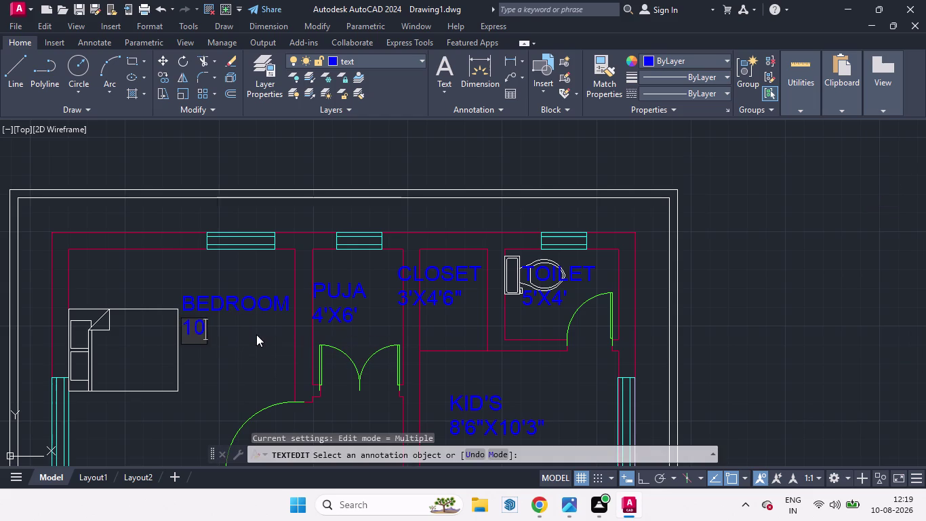
text(')
text(X1)
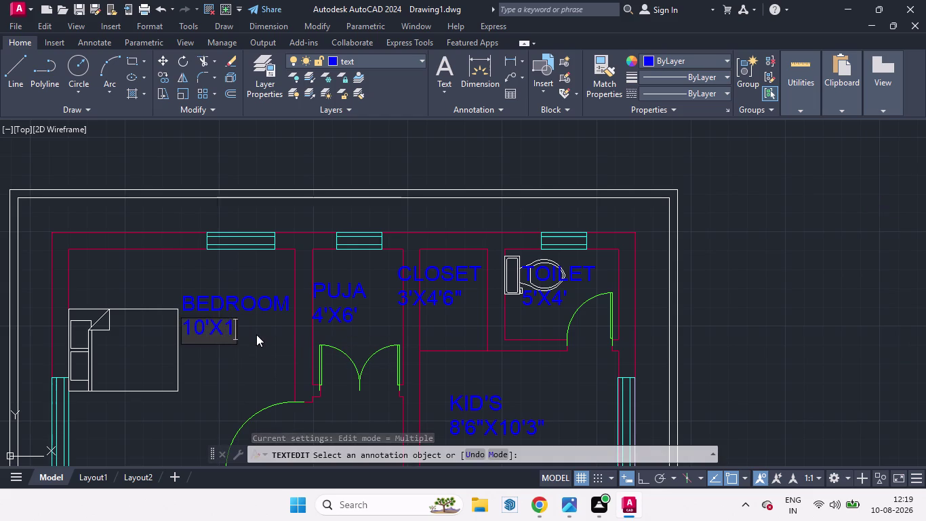
text(0')
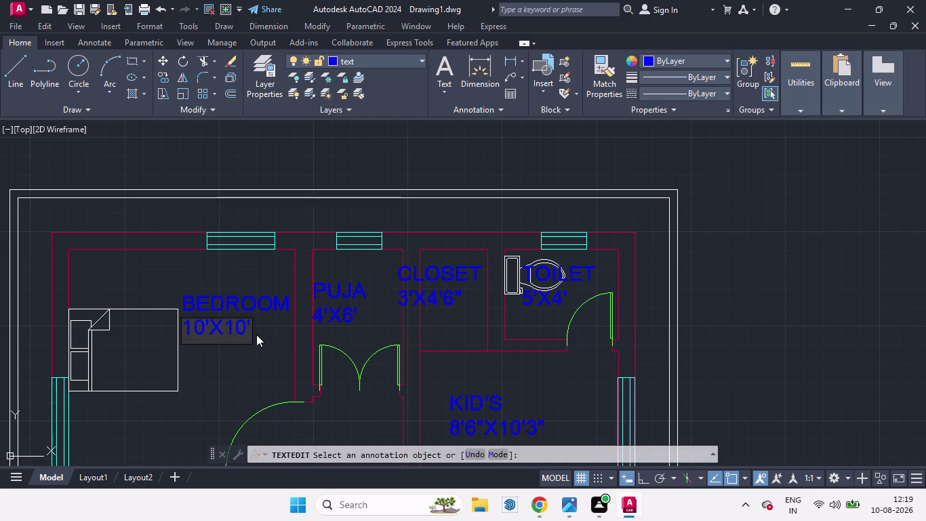
click(259, 178)
scroll(down, 3)
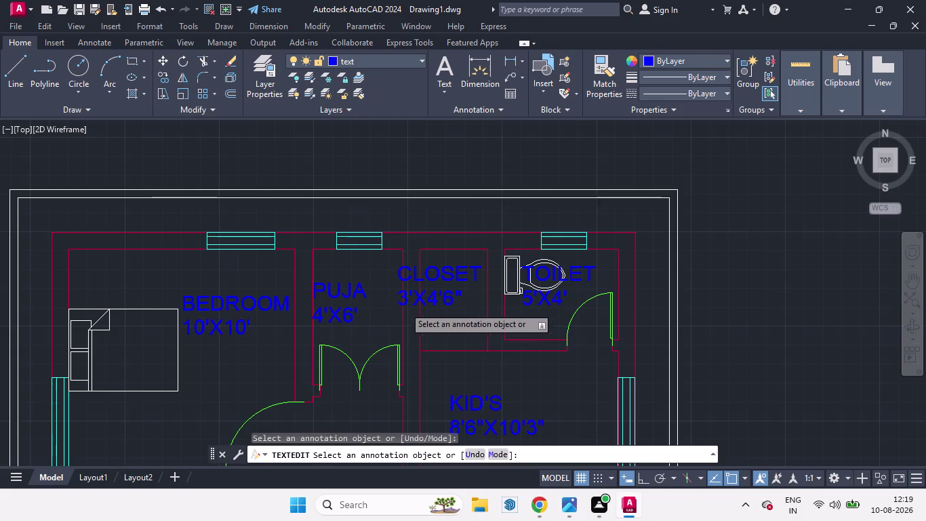
scroll(down, 3)
scroll(up, 3)
scroll(up, 3)
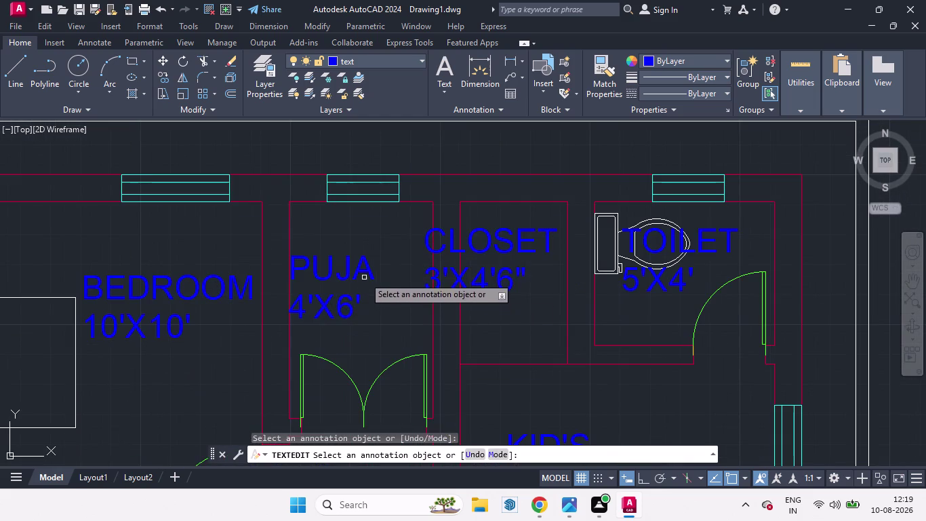
key(space)
scroll(down, 3)
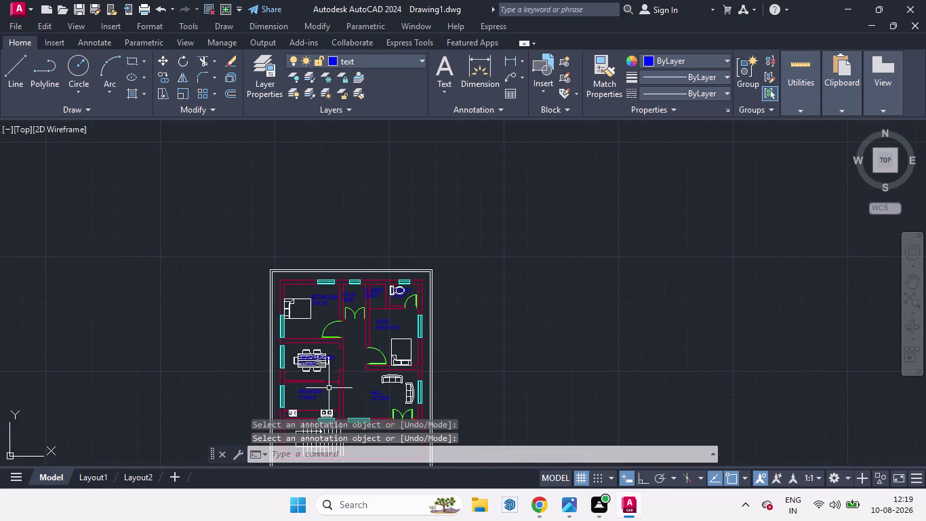
scroll(up, 3)
scroll(down, 3)
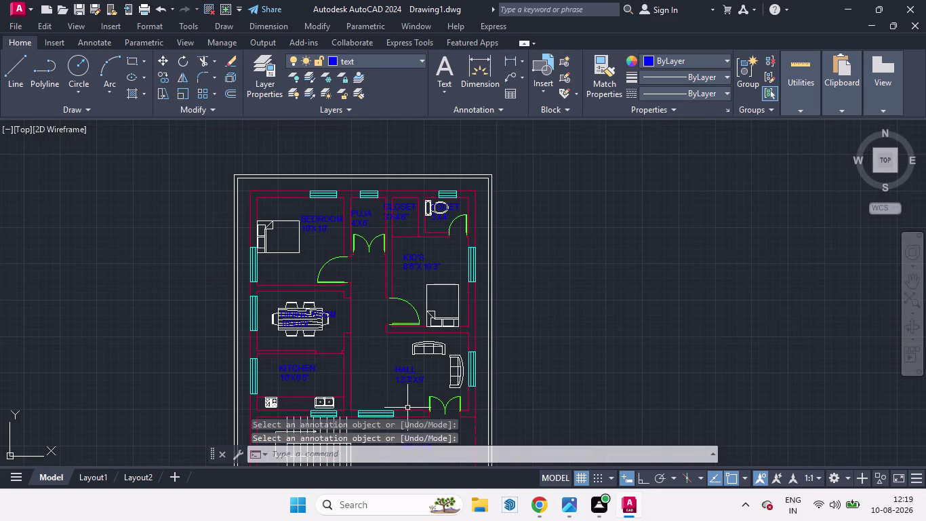
scroll(up, 3)
scroll(down, 3)
scroll(up, 3)
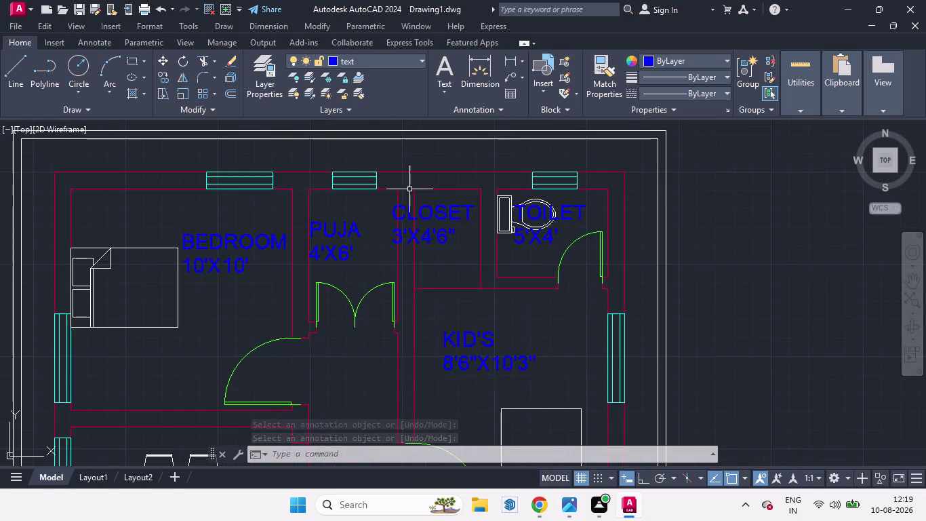
scroll(up, 3)
Rotate the CLOSET and 3'X4'6" labels 90° so they run vertically in the closet.
click(435, 212)
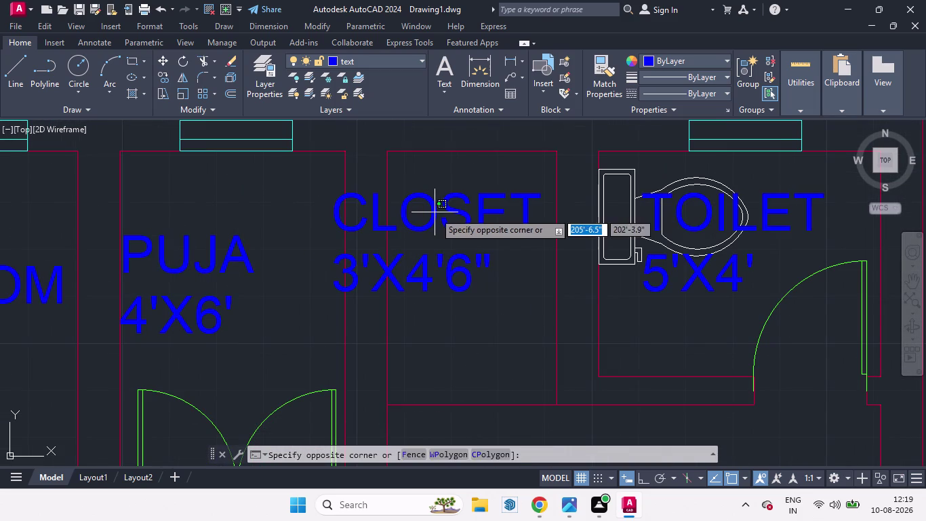
click(465, 216)
click(468, 216)
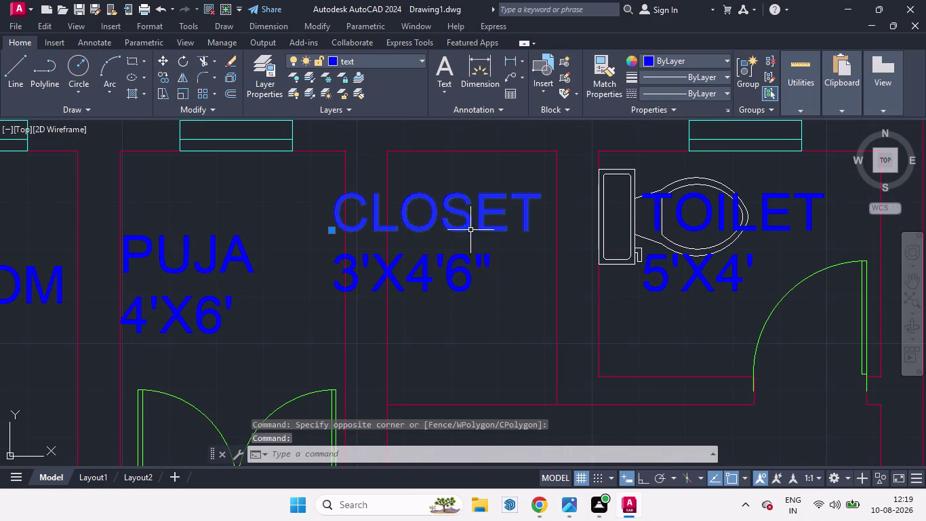
click(455, 257)
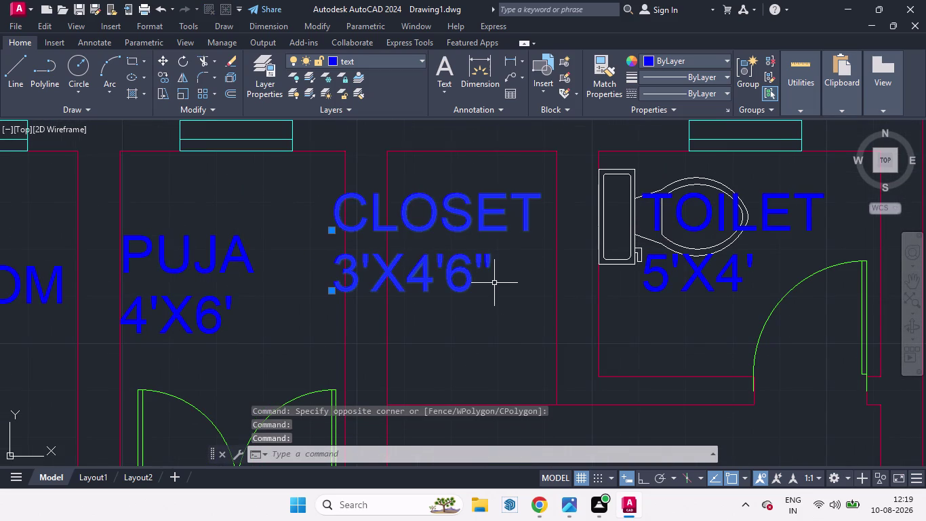
text(RO)
key(Return)
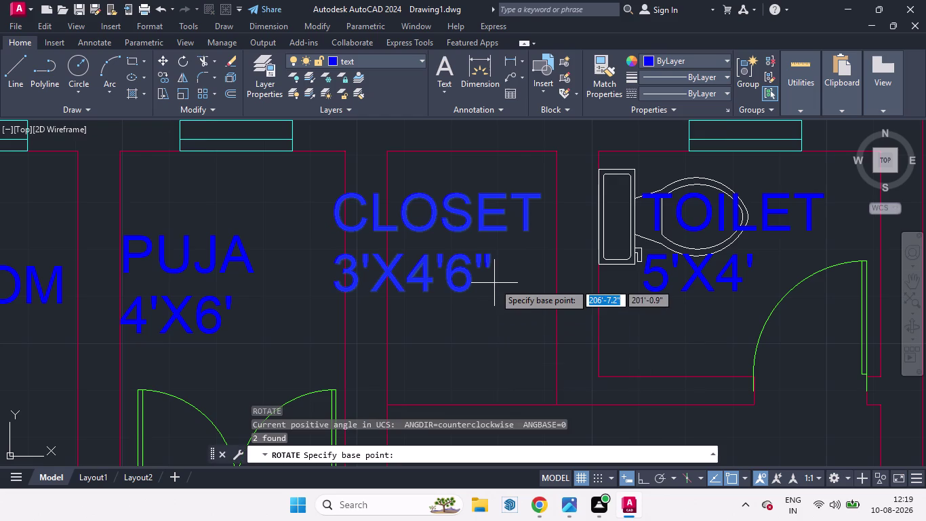
click(490, 273)
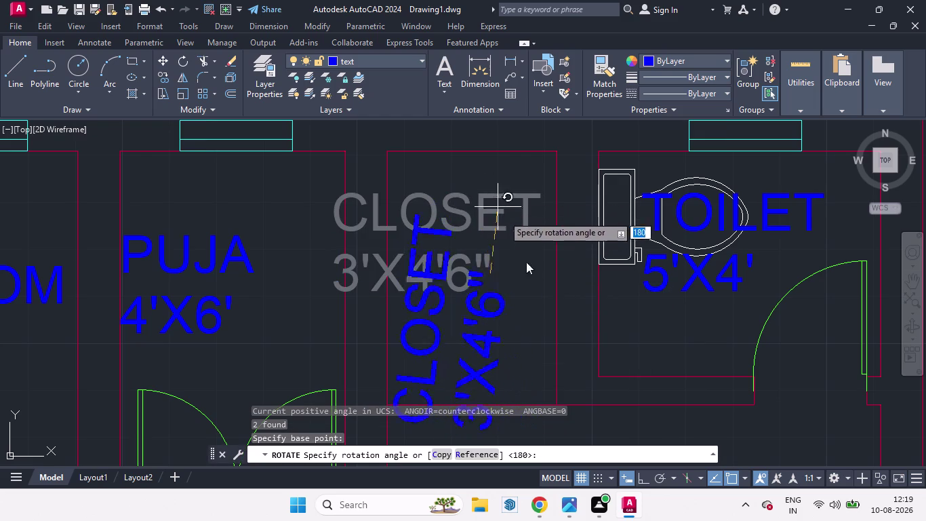
click(636, 475)
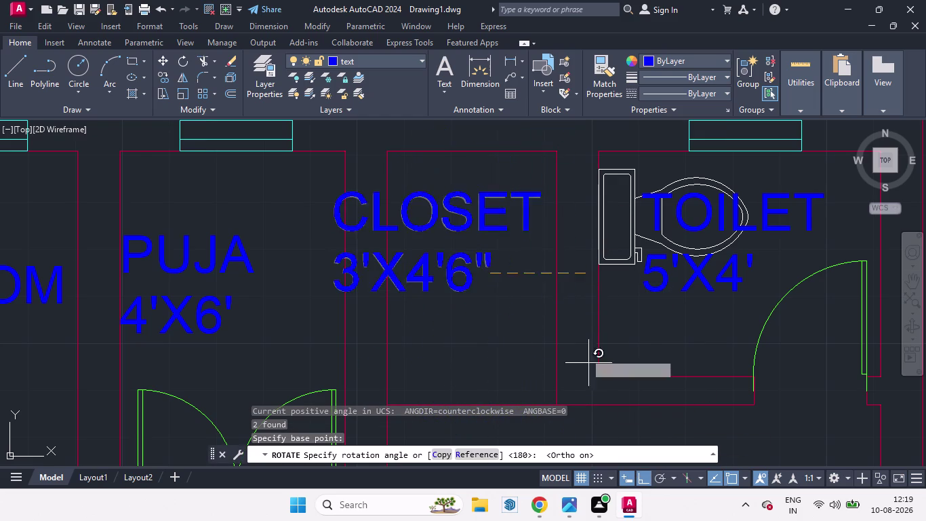
click(472, 177)
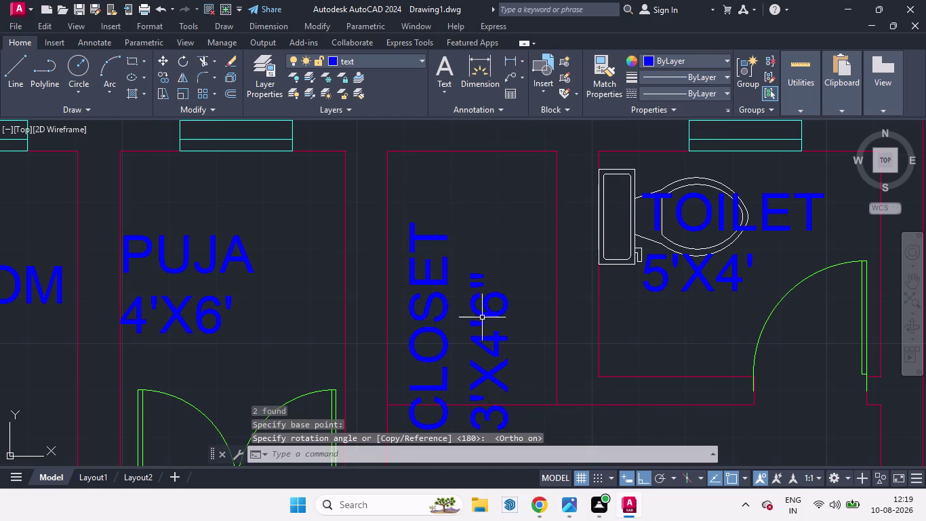
click(443, 316)
click(494, 337)
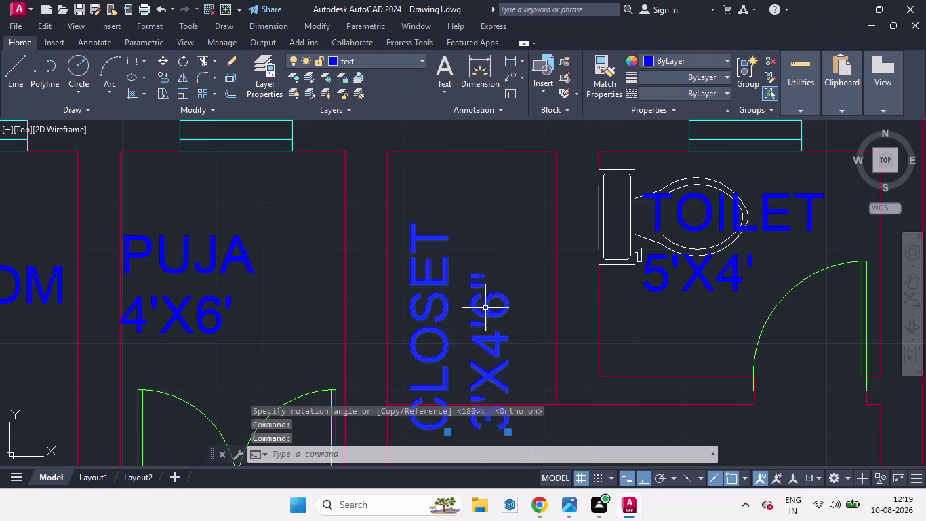
scroll(down, 3)
scroll(down, 3)
Scale down the CLOSET 3'X4'6" label.
text(SC)
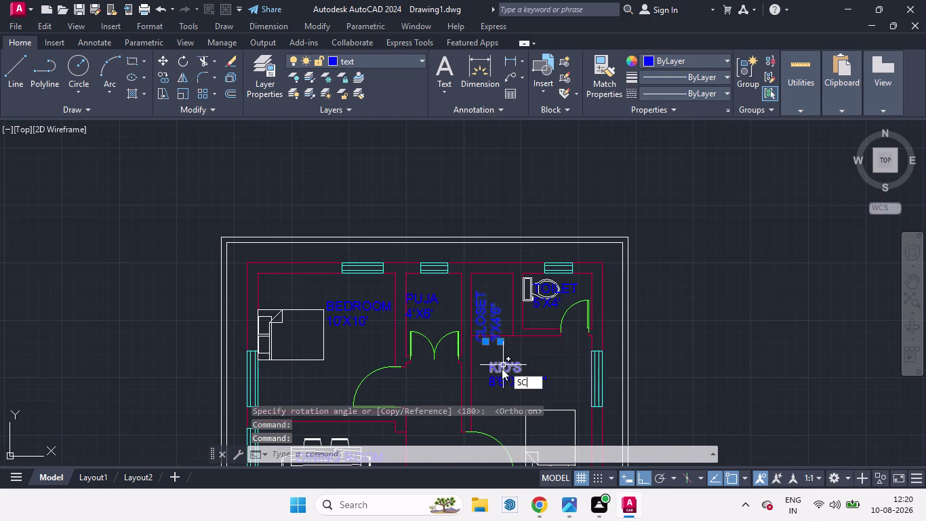
key(Return)
scroll(up, 3)
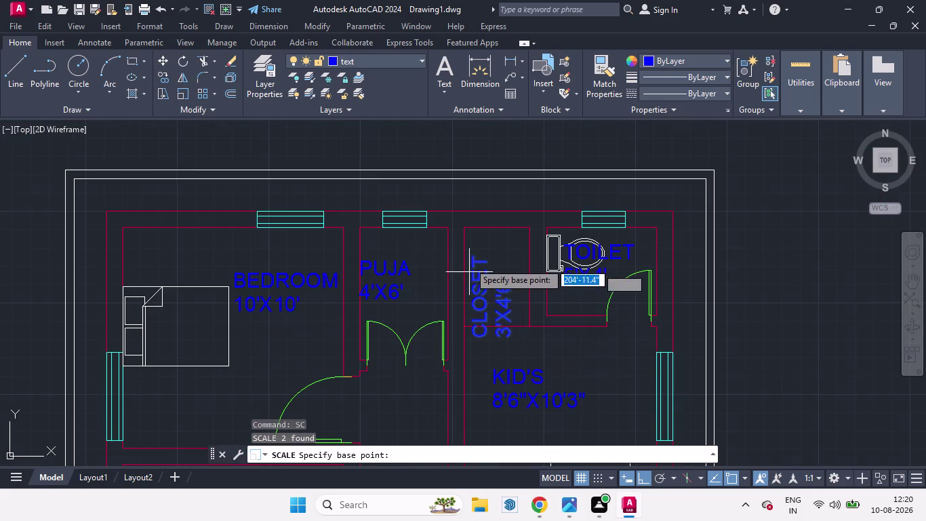
click(474, 257)
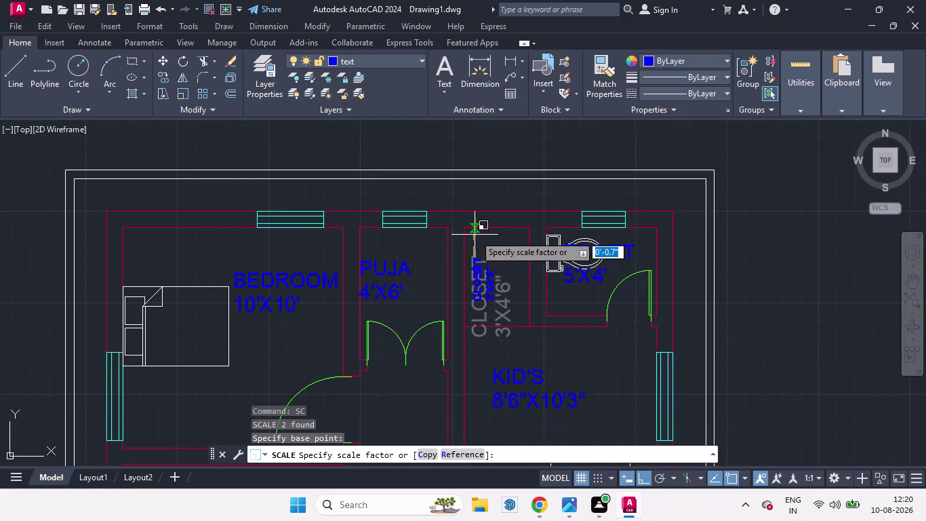
click(474, 227)
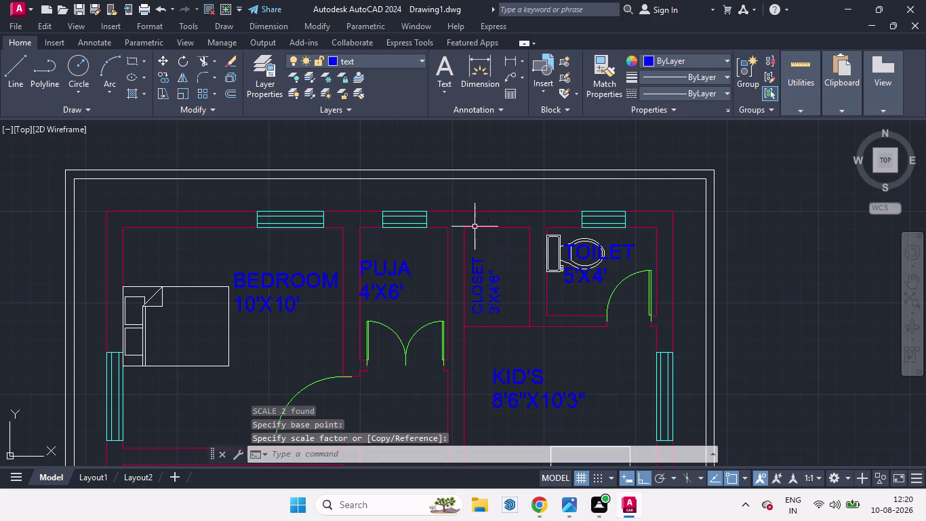
Move the PUJA 4'X6' label right to centre it in its room.
click(395, 269)
click(394, 297)
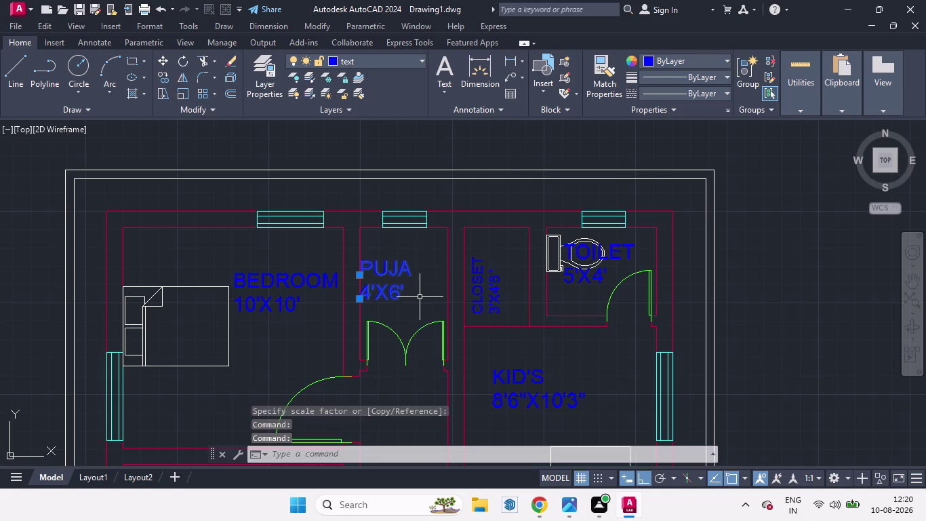
key(m)
key(shift+Return)
click(426, 287)
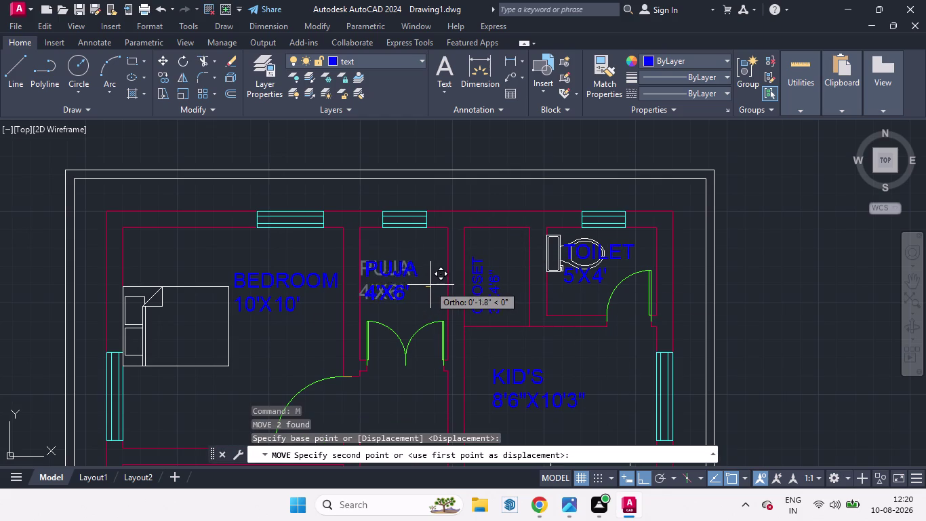
click(440, 285)
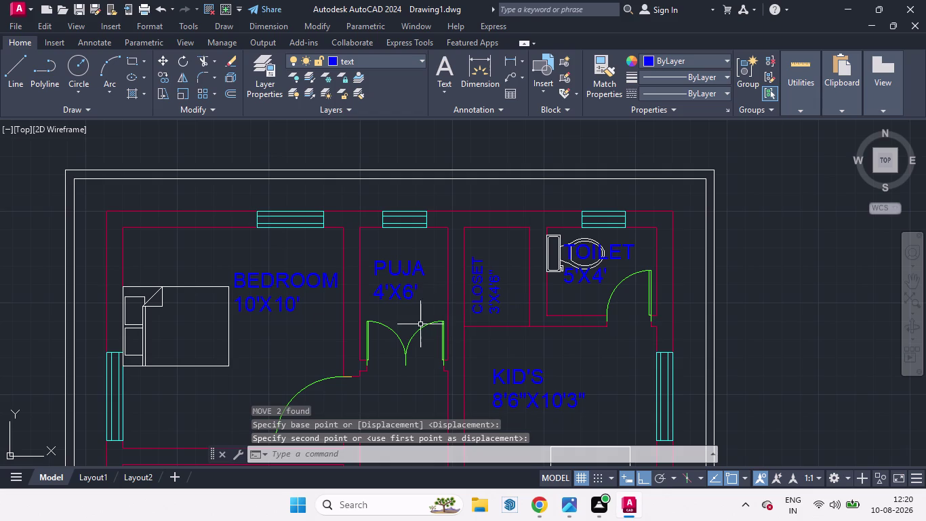
scroll(down, 3)
scroll(down, 3)
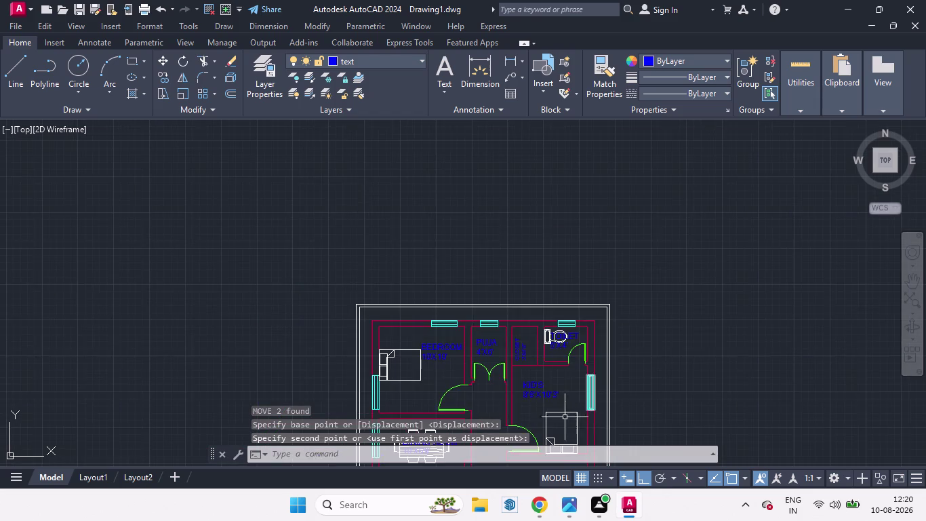
scroll(up, 3)
Shift the KID'S label right within its room.
click(508, 329)
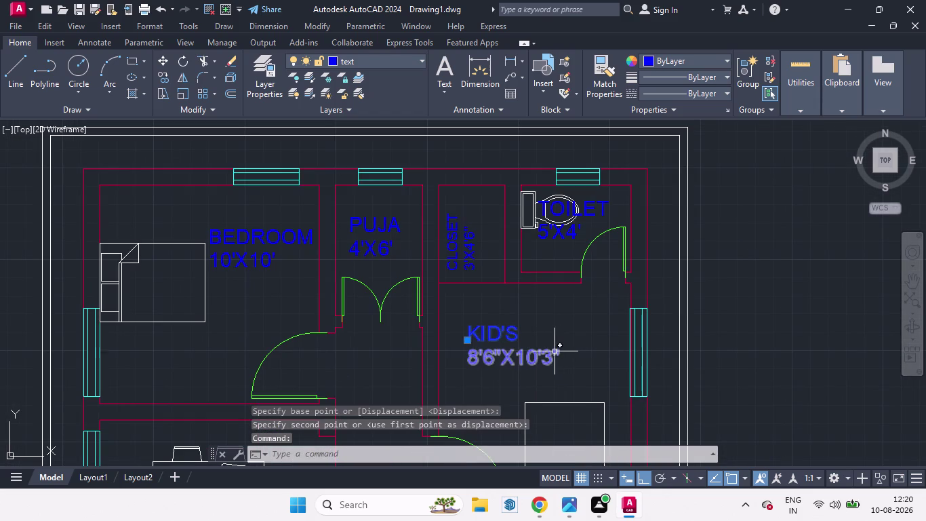
key(m)
key(Return)
click(537, 335)
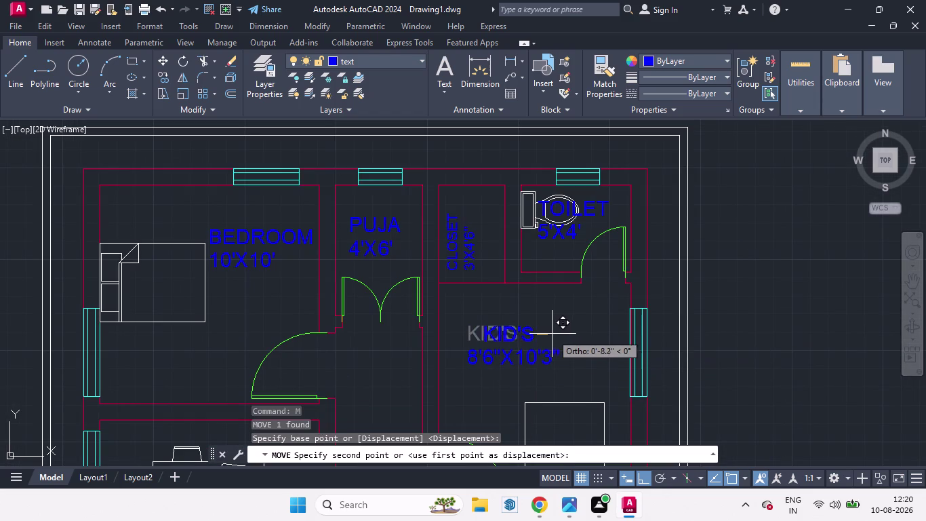
click(558, 334)
scroll(down, 3)
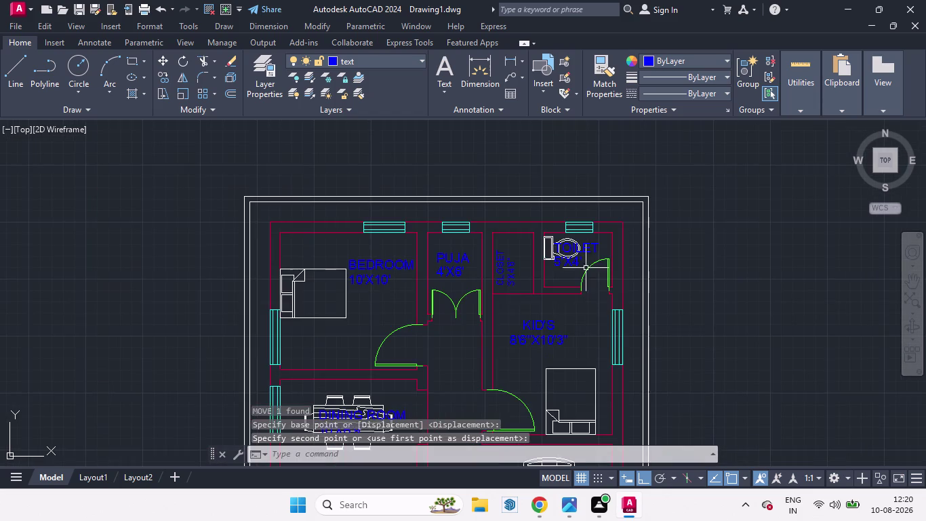
Scale down the TOILET and 5'X4' labels.
scroll(up, 3)
scroll(up, 3)
click(579, 256)
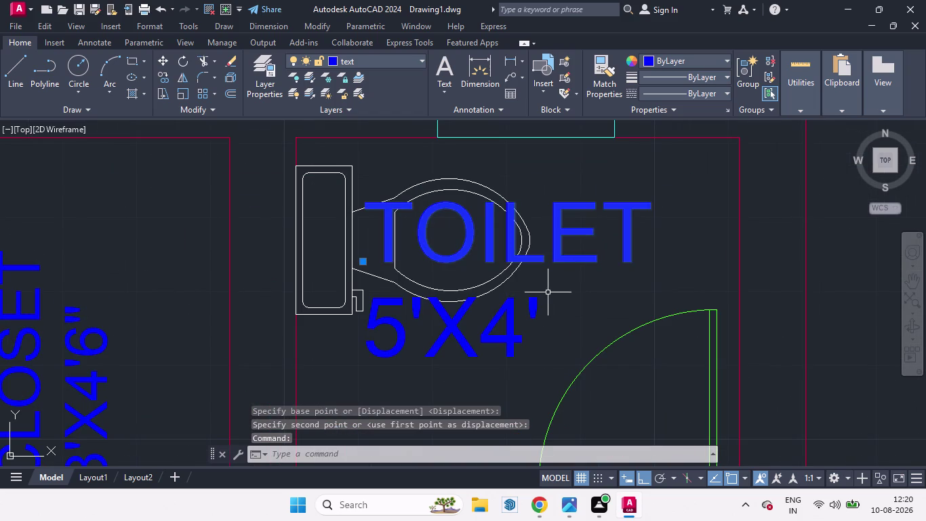
click(513, 325)
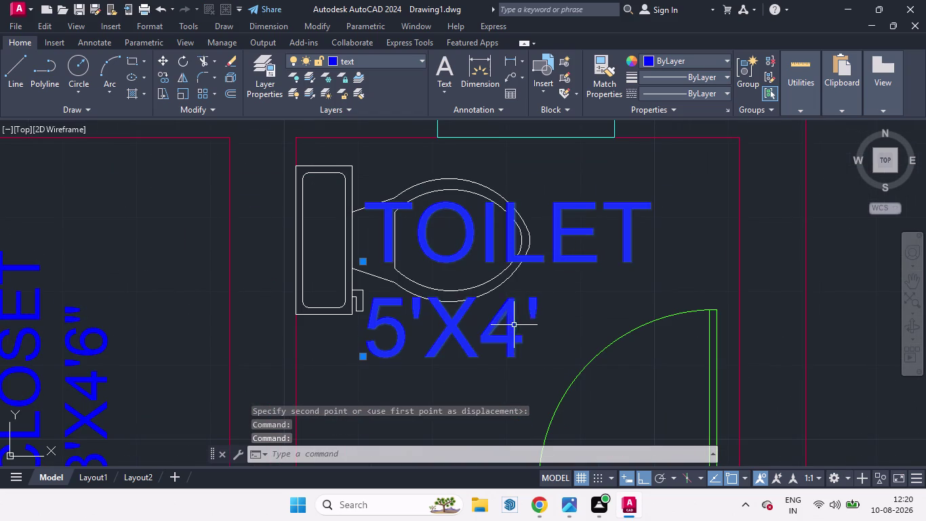
text(SC)
key(Return)
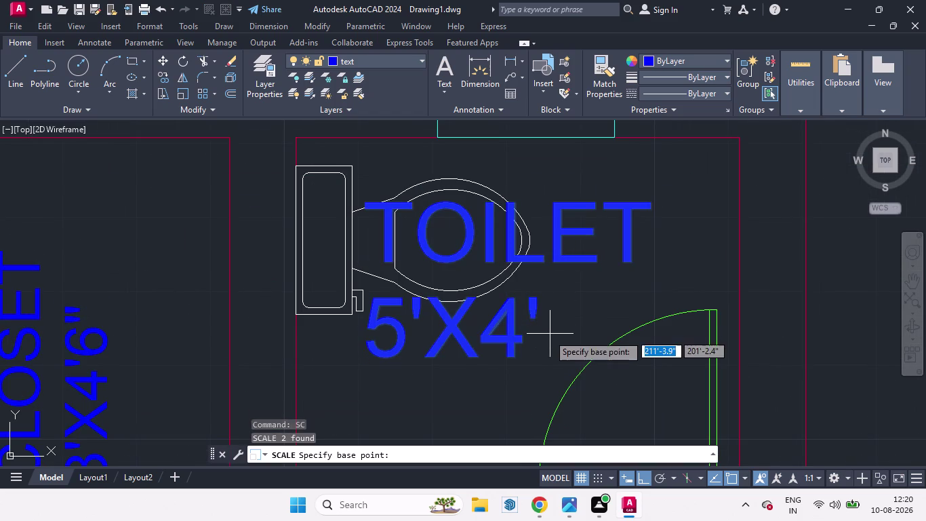
click(362, 202)
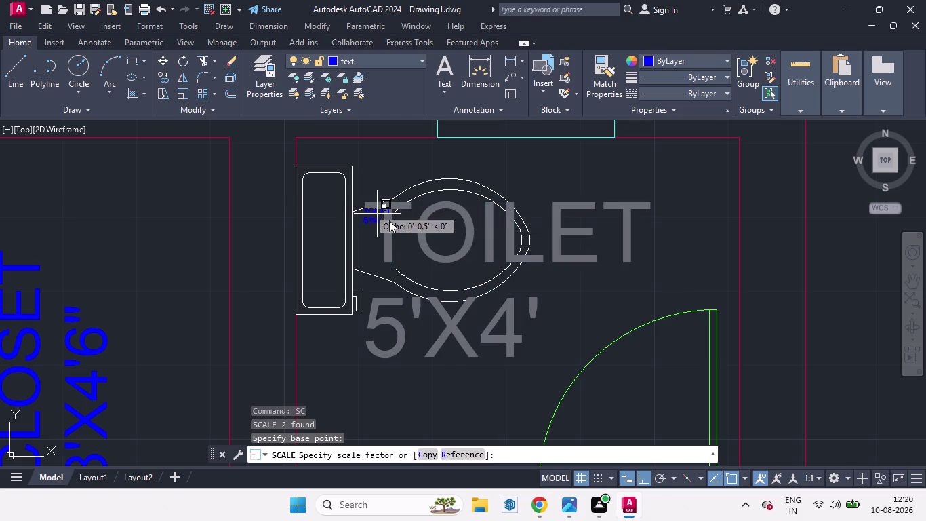
click(461, 250)
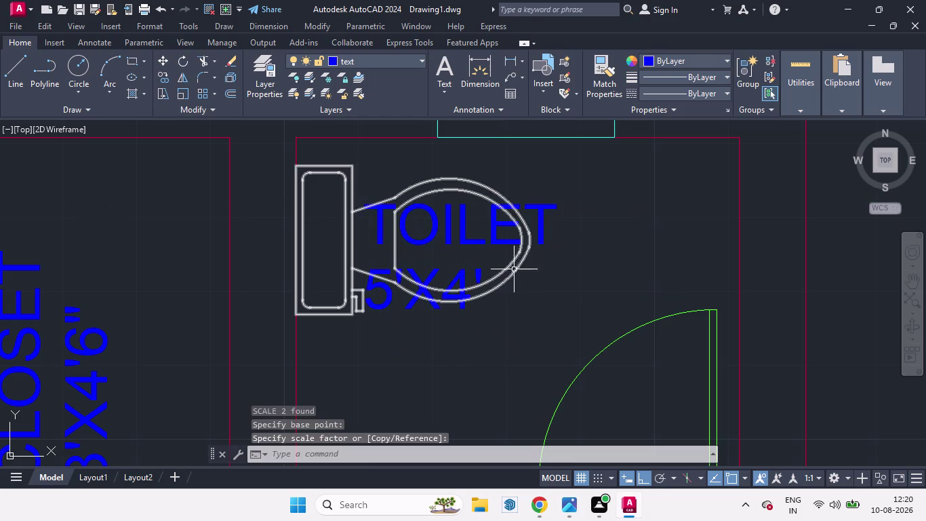
Move the TOILET 5'X4' labels below the toilet fixture.
click(495, 239)
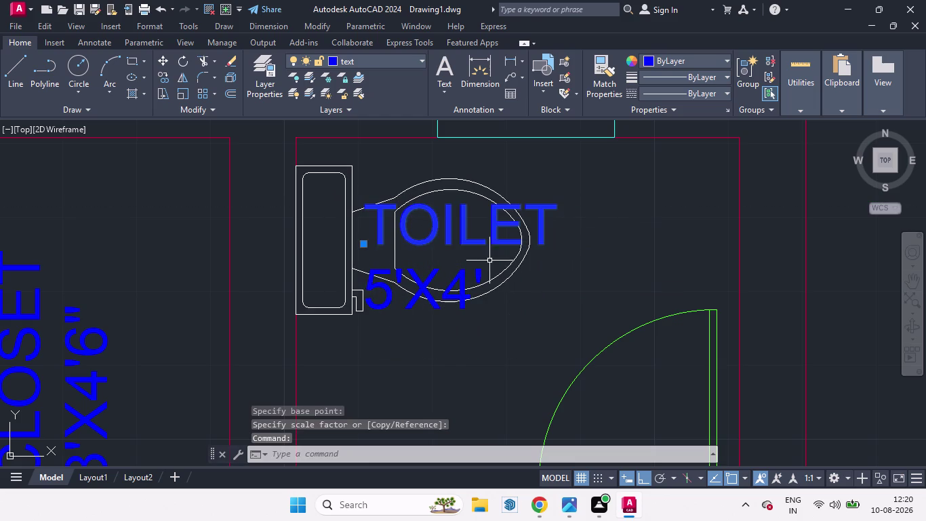
click(466, 278)
key(m)
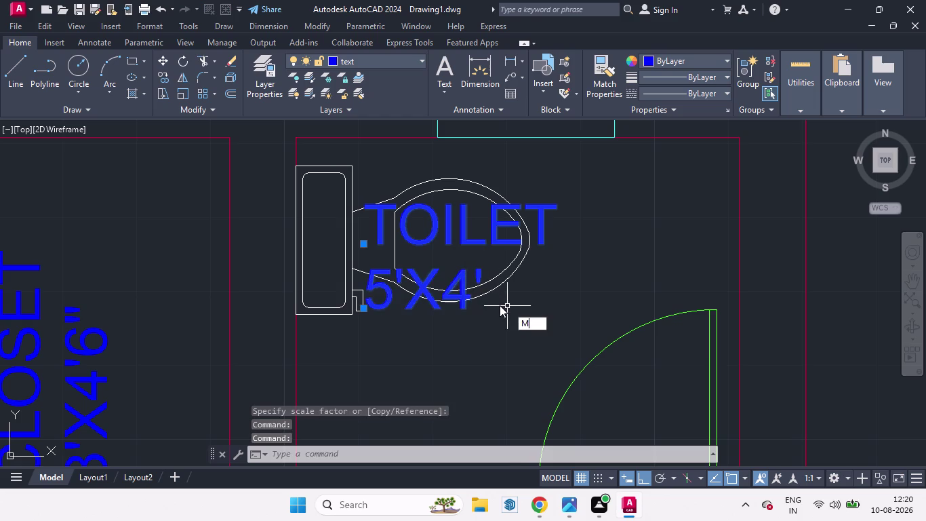
click(500, 305)
key(Return)
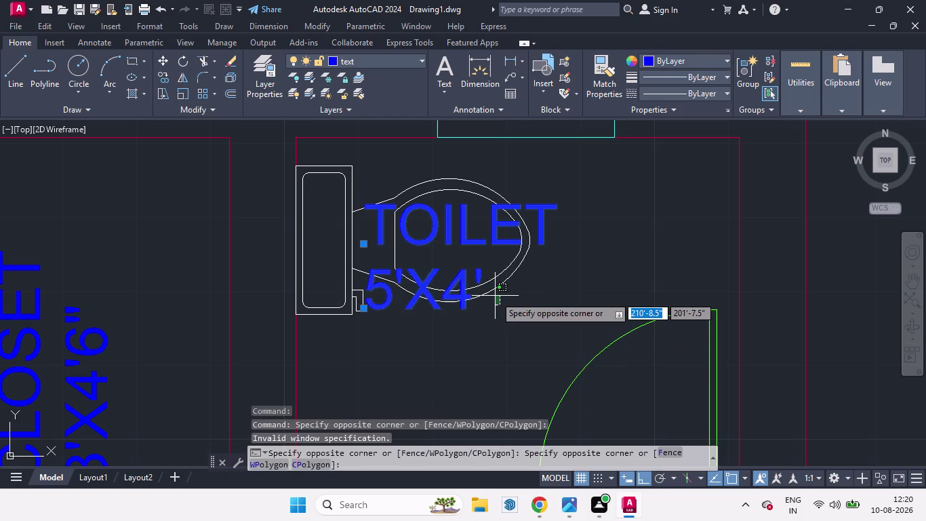
key(Escape)
key(m)
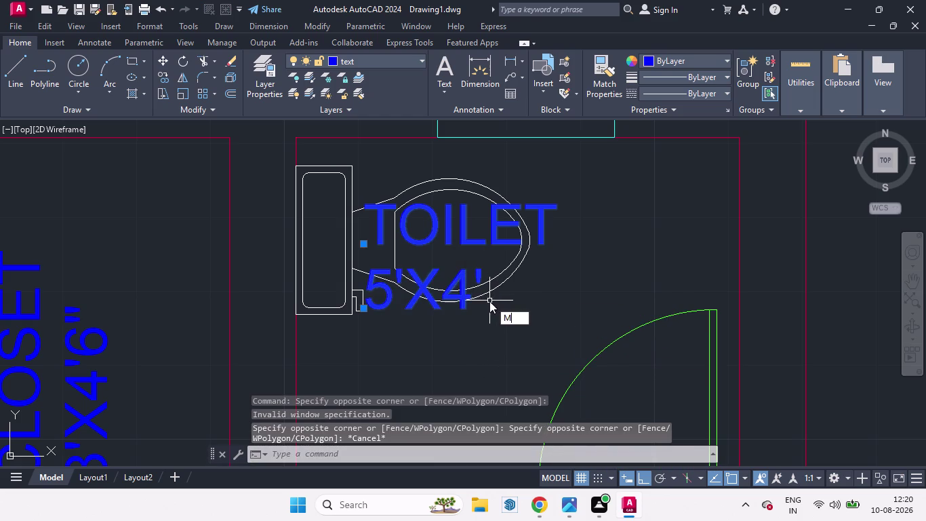
key(Return)
click(508, 315)
scroll(down, 3)
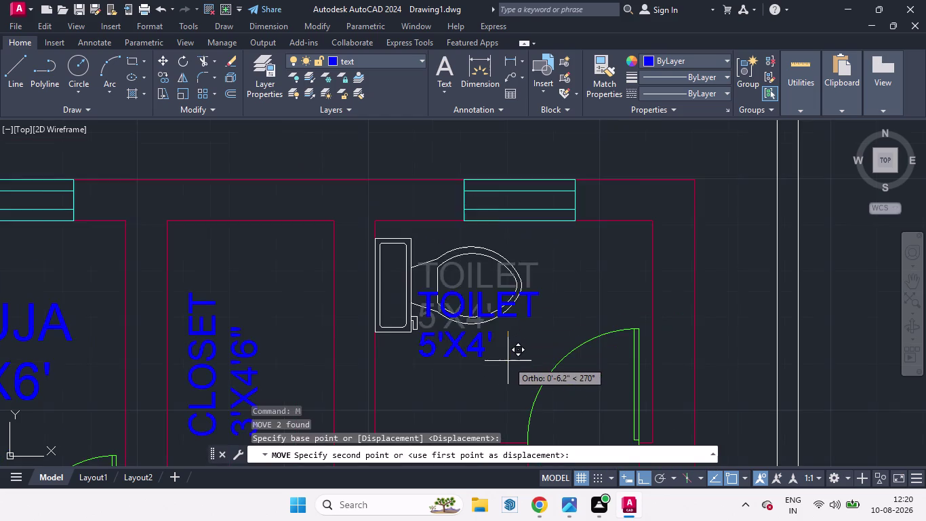
scroll(down, 3)
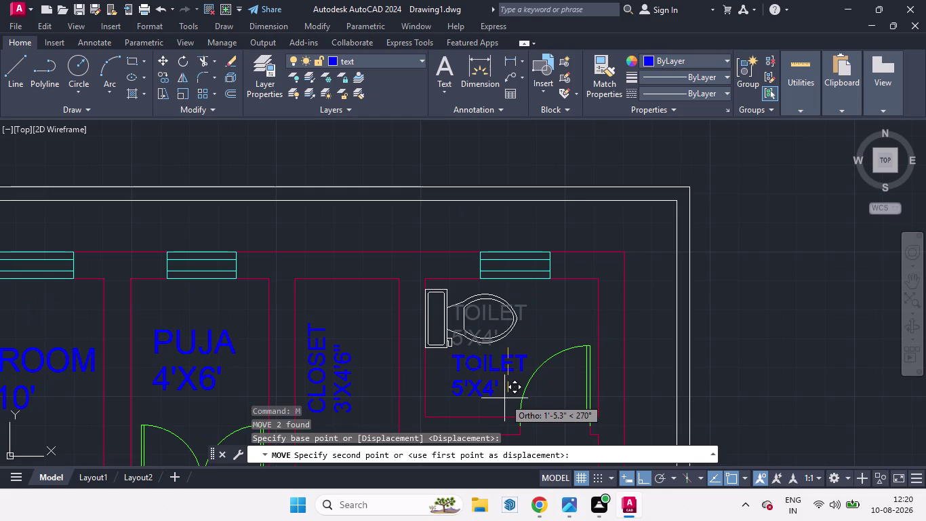
click(504, 398)
Centre the 5'X4' text under the TOILET label.
click(489, 394)
key(m)
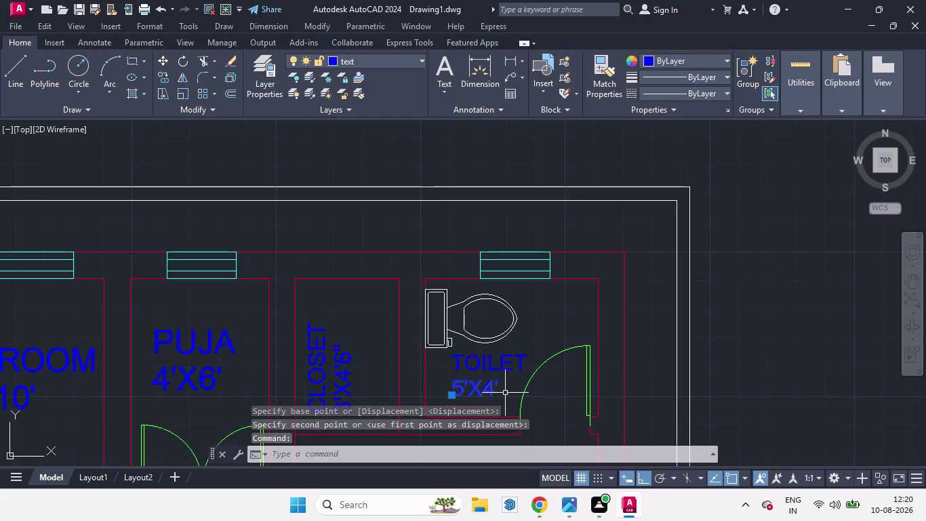
key(Return)
click(488, 393)
click(503, 391)
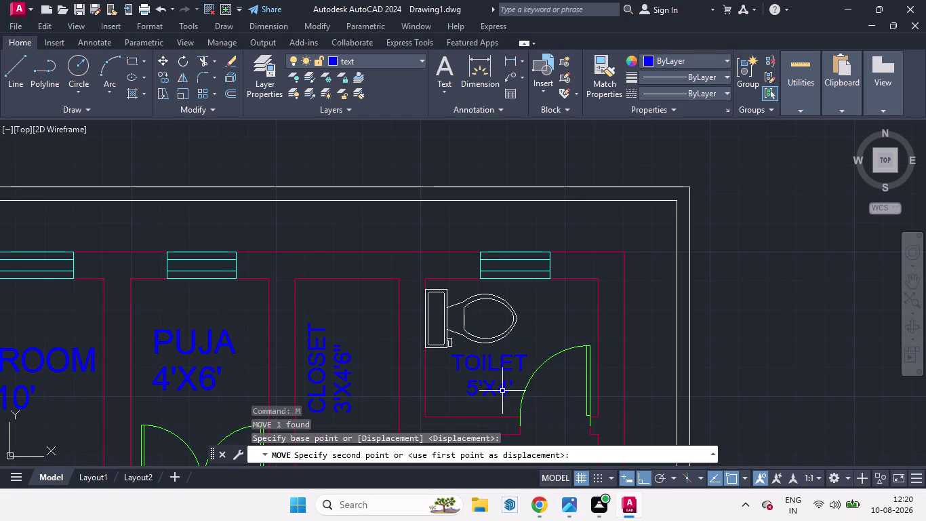
scroll(down, 3)
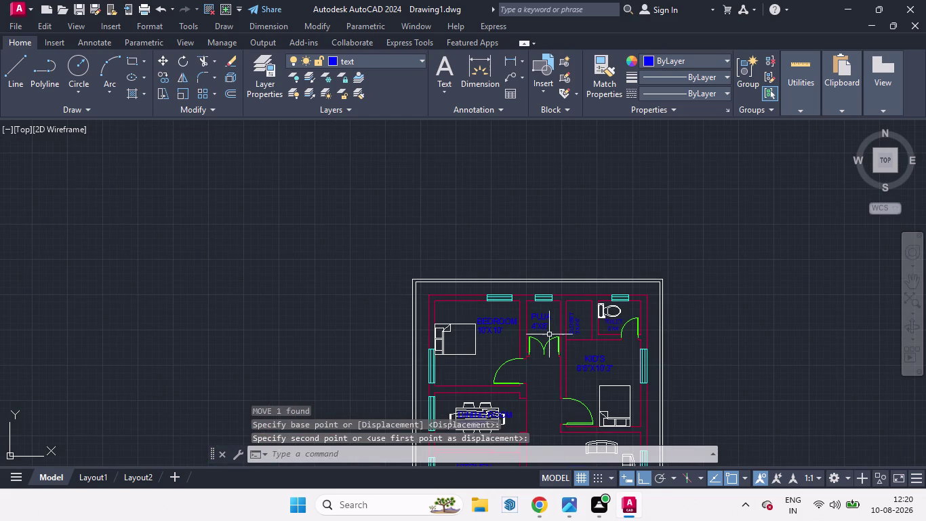
scroll(up, 3)
Centre the 10'X10' text under the BEDROOM label.
click(509, 337)
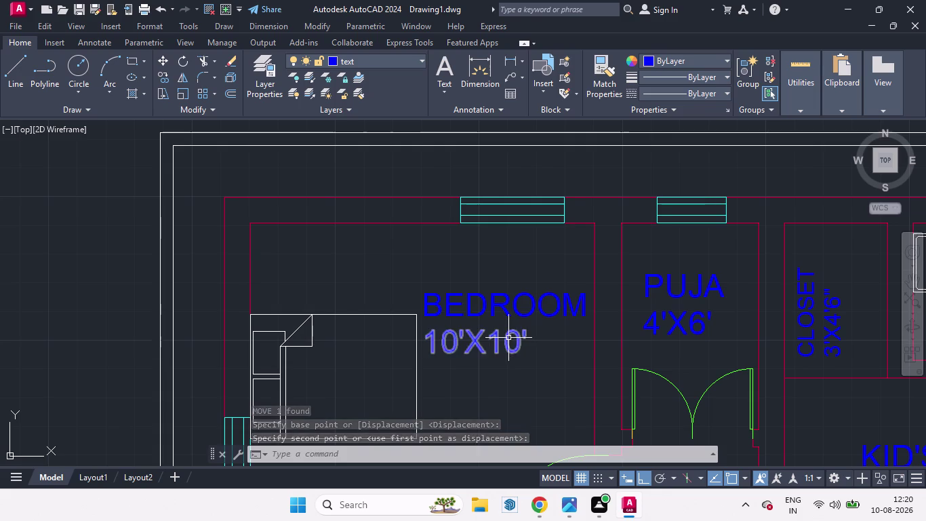
key(m)
key(Return)
click(537, 356)
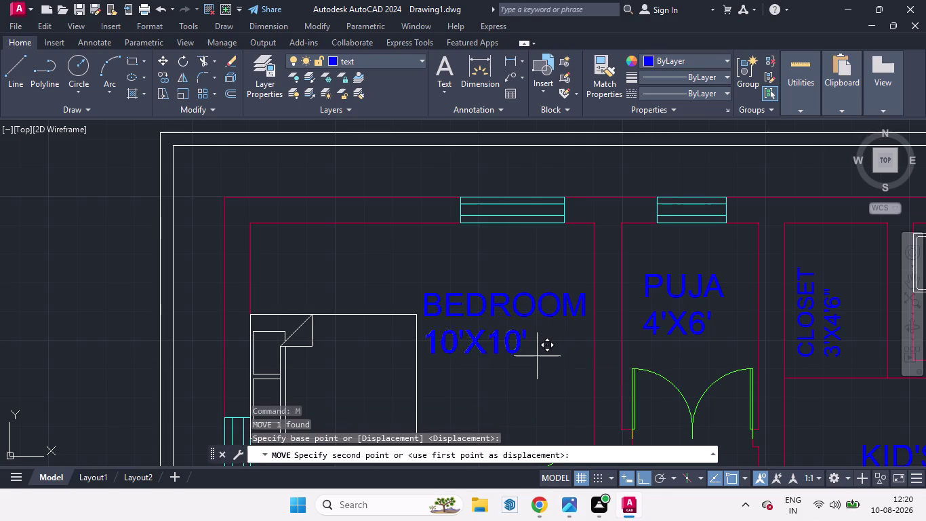
click(567, 355)
scroll(down, 3)
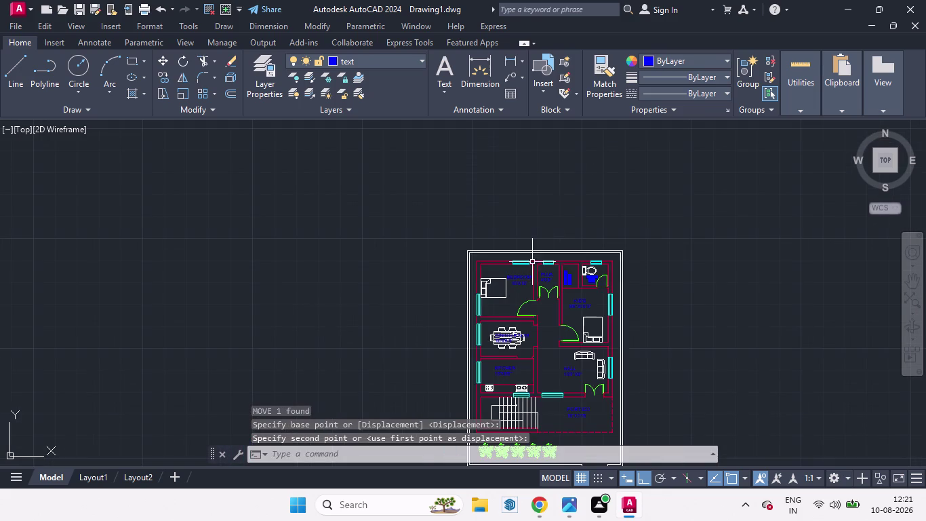
Shift the HALL label slightly right within the hall.
scroll(up, 3)
scroll(down, 3)
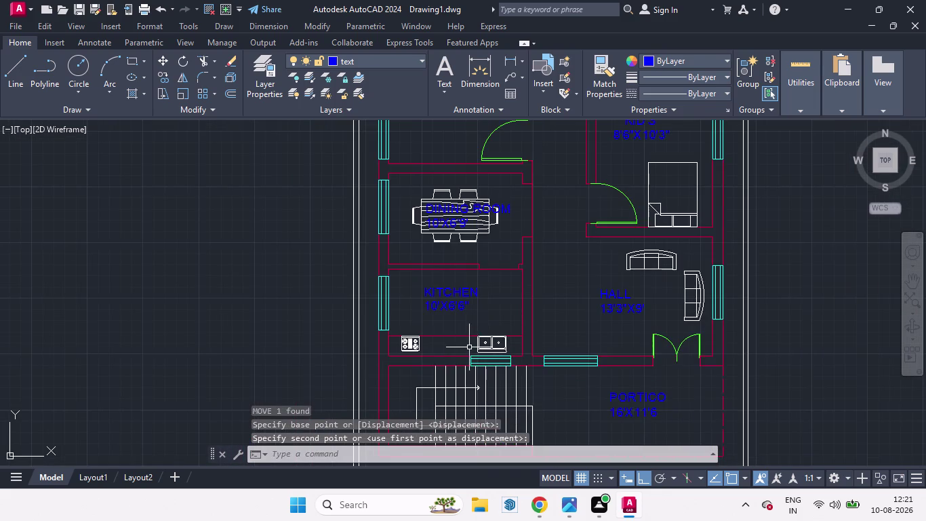
scroll(up, 3)
click(710, 264)
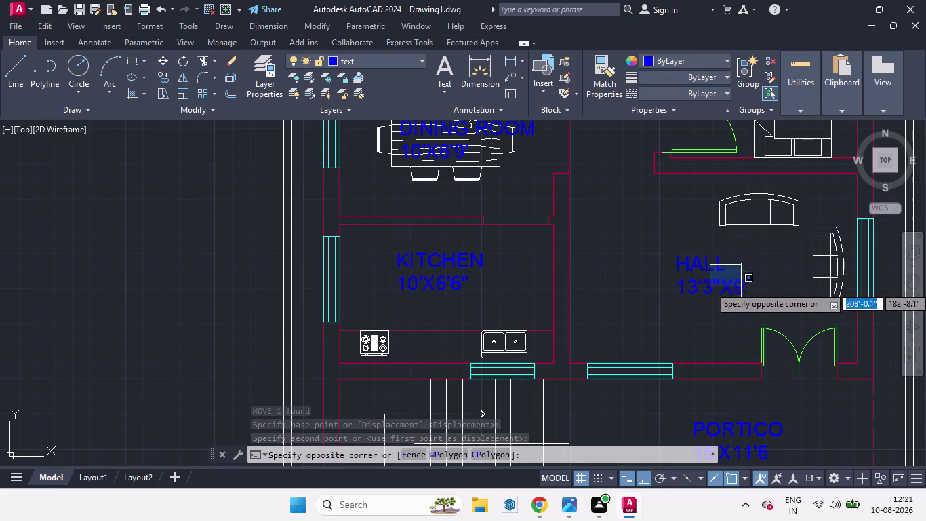
click(701, 266)
key(m)
key(Return)
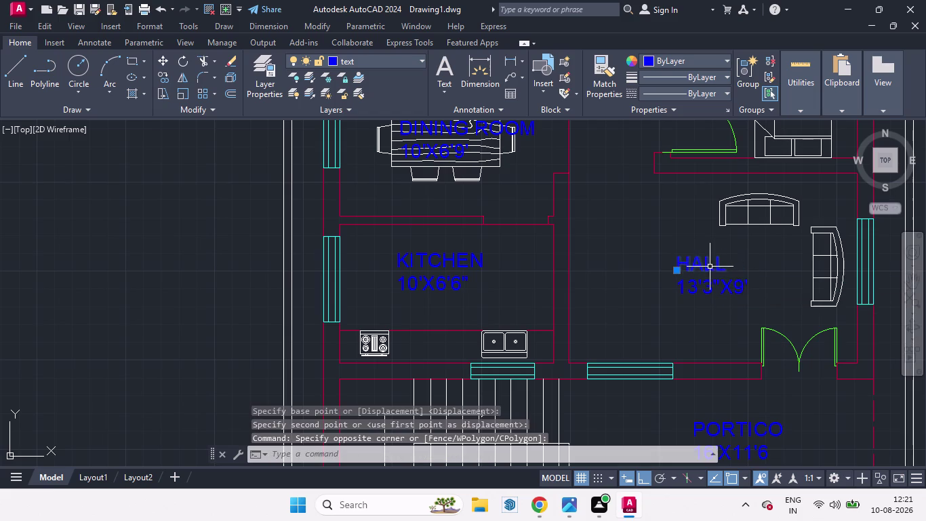
click(706, 270)
click(718, 267)
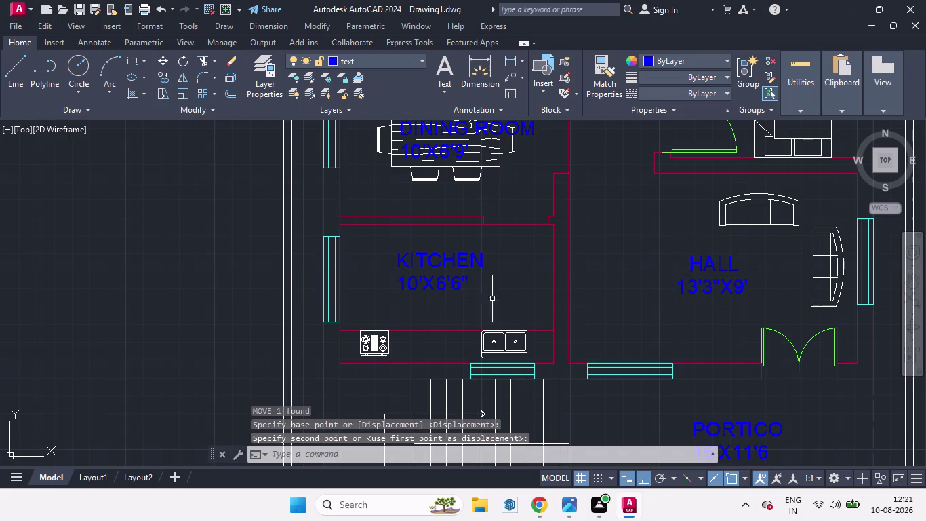
Move the 10'X6'6" size text beneath the KITCHEN label.
click(451, 285)
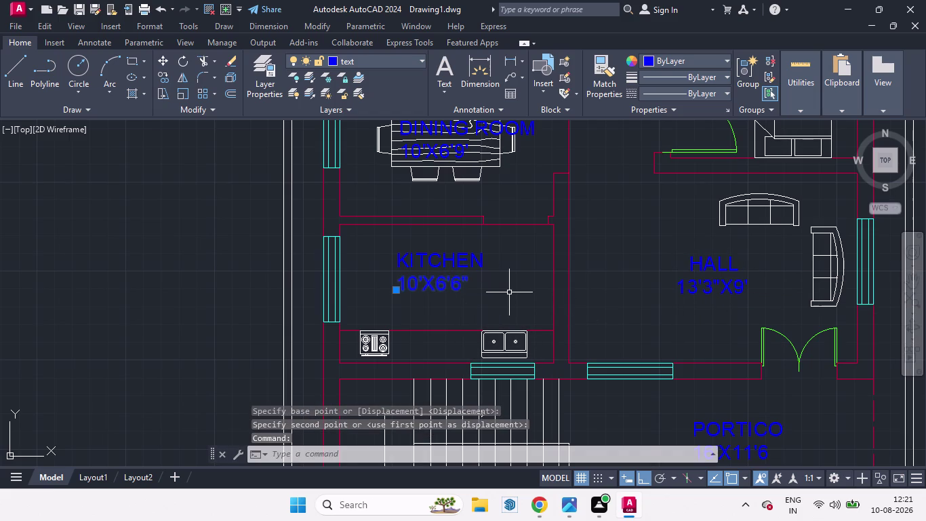
key(m)
key(Return)
click(506, 293)
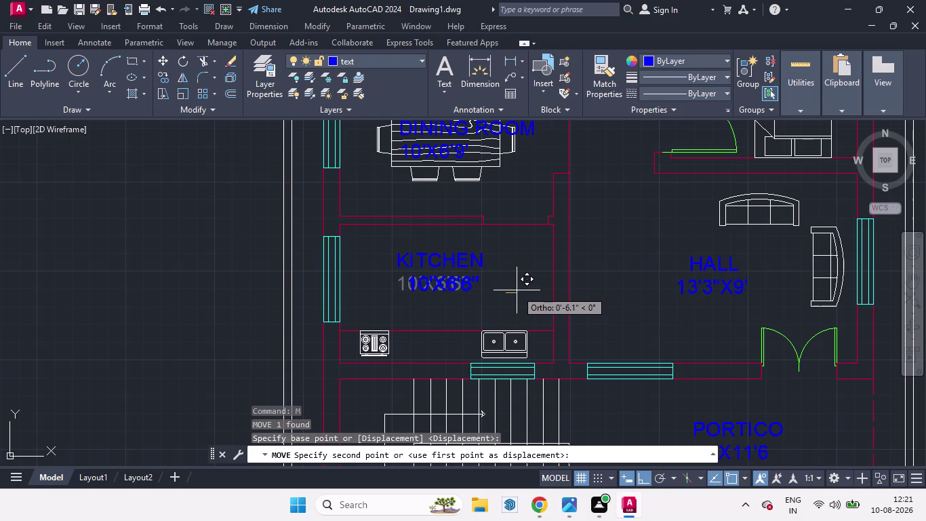
click(517, 290)
scroll(down, 3)
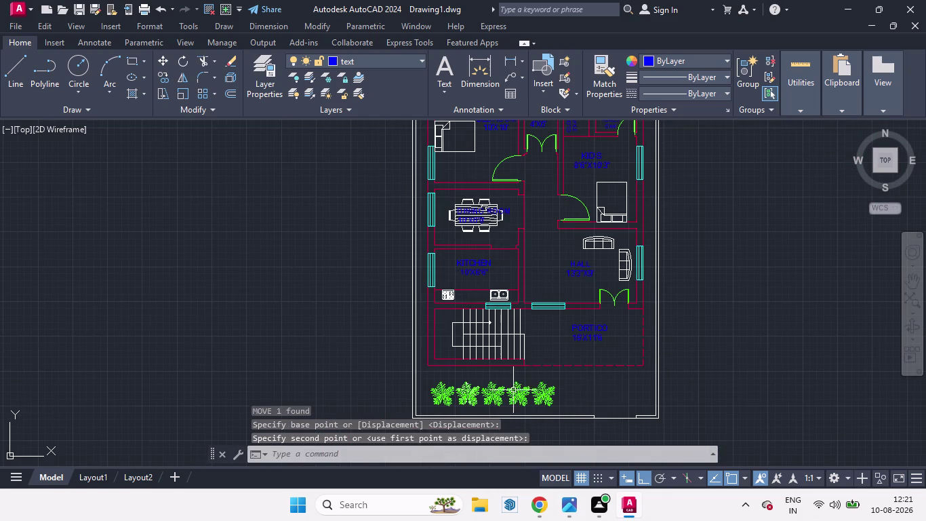
Move the DINING ROOM label below the dining table.
scroll(down, 3)
scroll(up, 3)
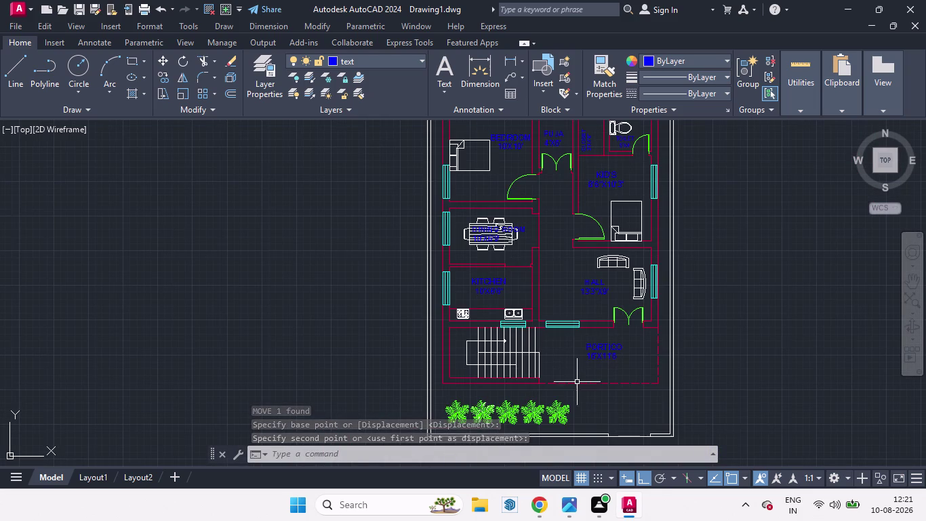
scroll(up, 3)
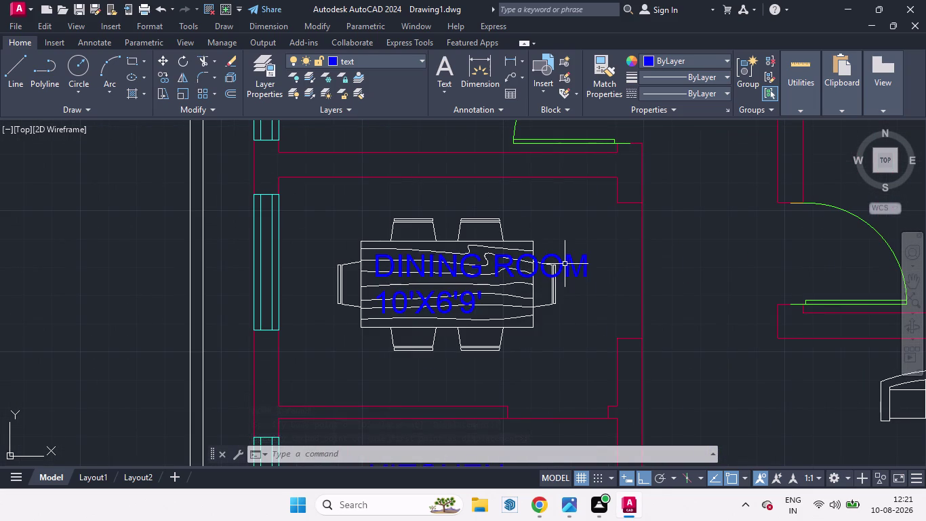
click(564, 260)
key(m)
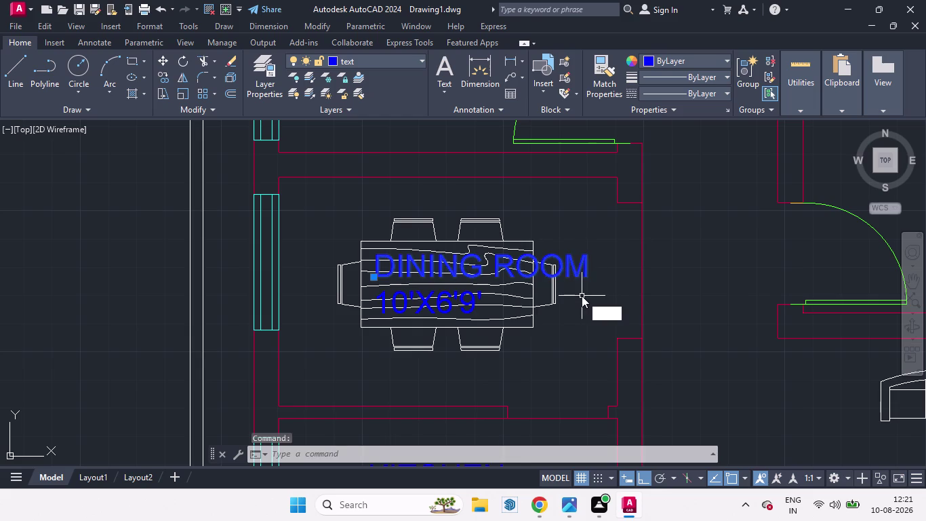
key(Return)
click(578, 296)
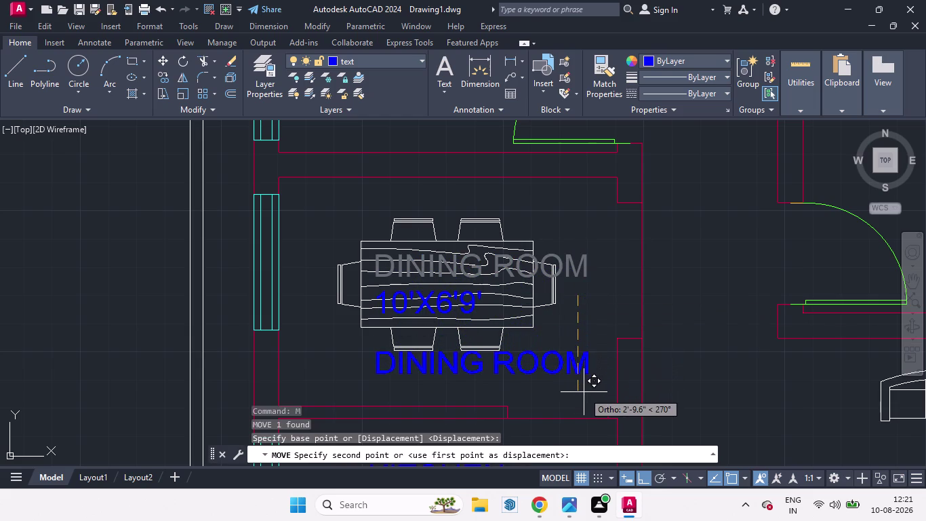
click(584, 398)
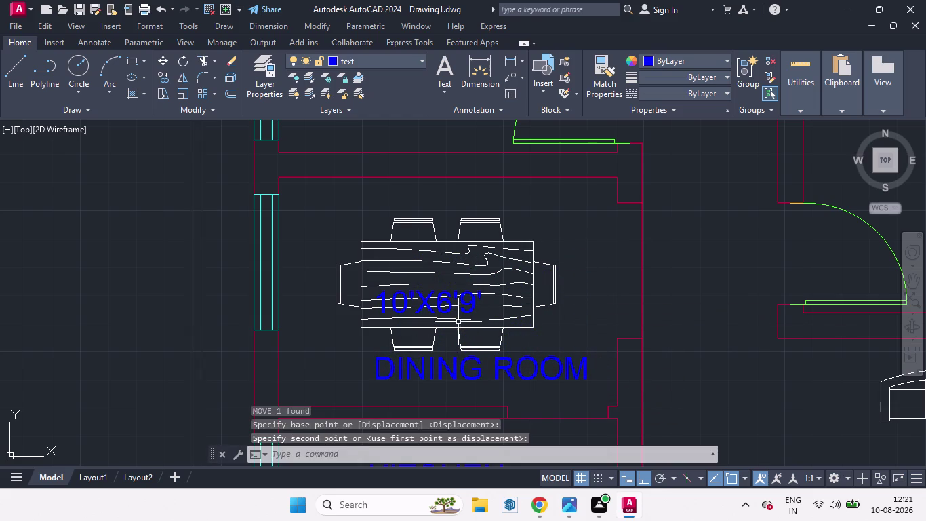
Place the 10'X6'9' size text under the DINING ROOM label.
click(474, 310)
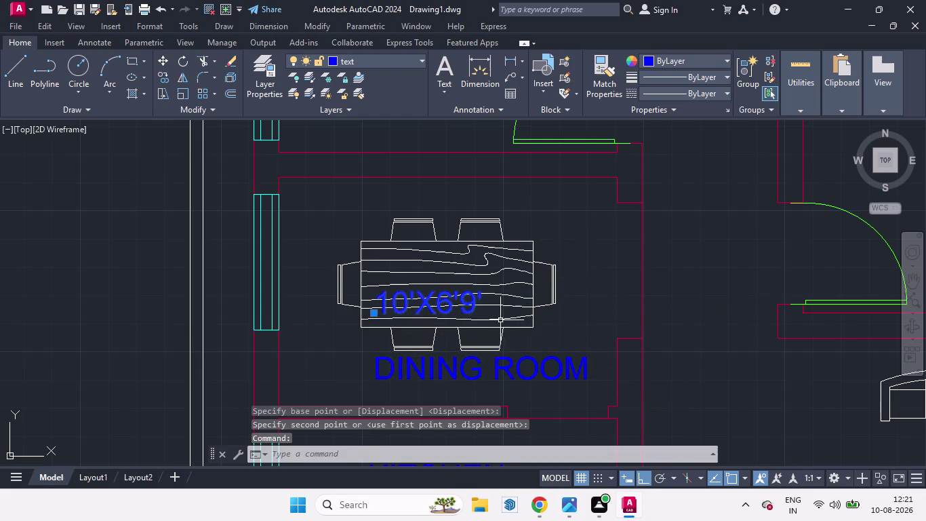
key(m)
key(Return)
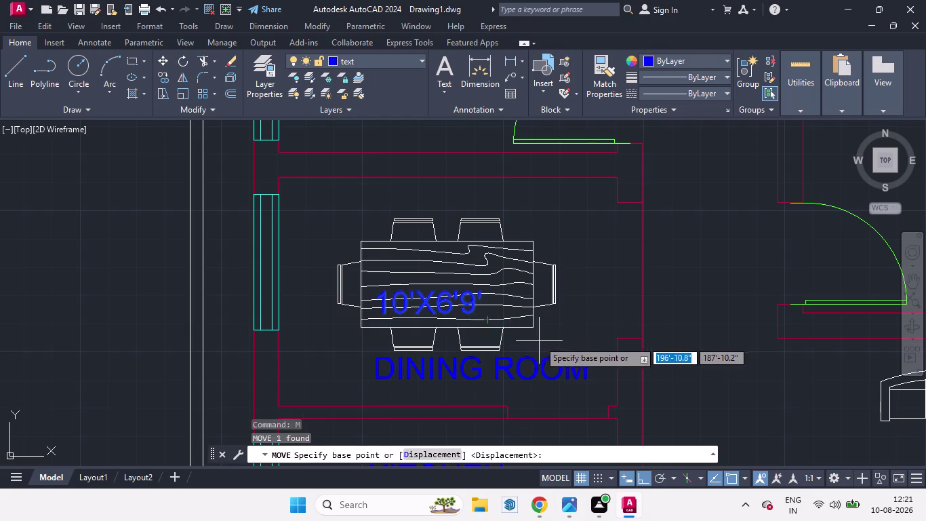
click(542, 338)
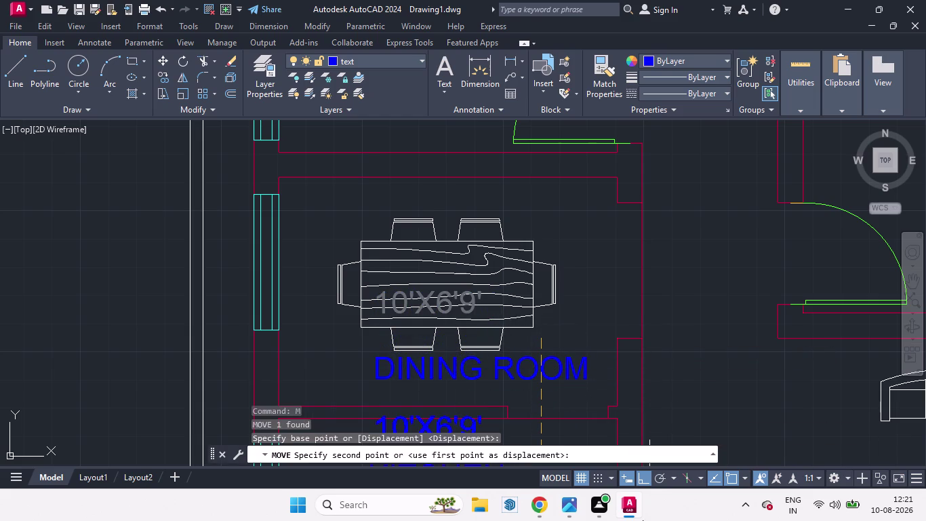
click(648, 474)
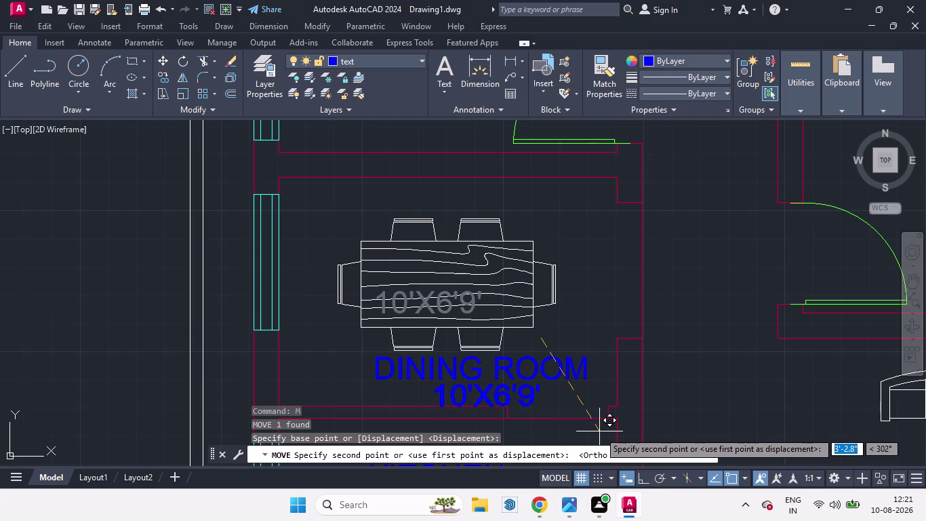
click(598, 429)
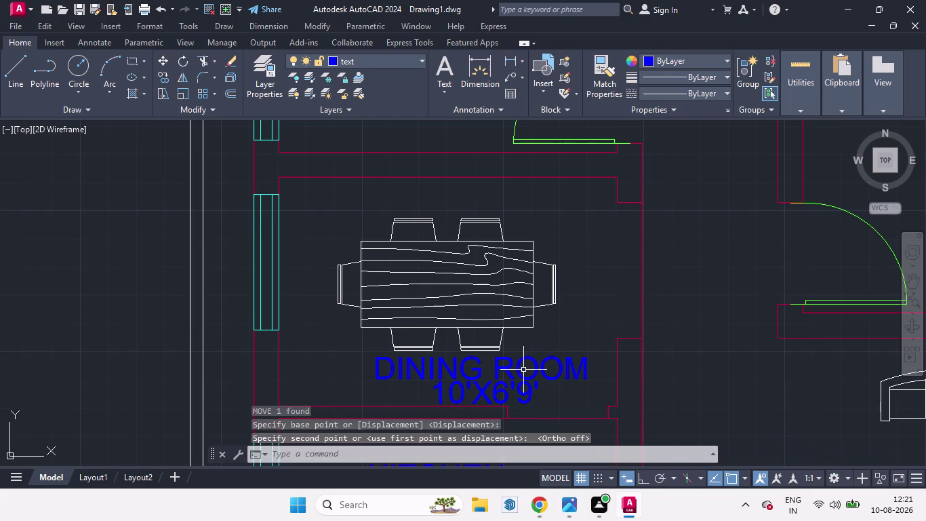
Nudge the DINING ROOM label slightly upward.
click(523, 373)
key(m)
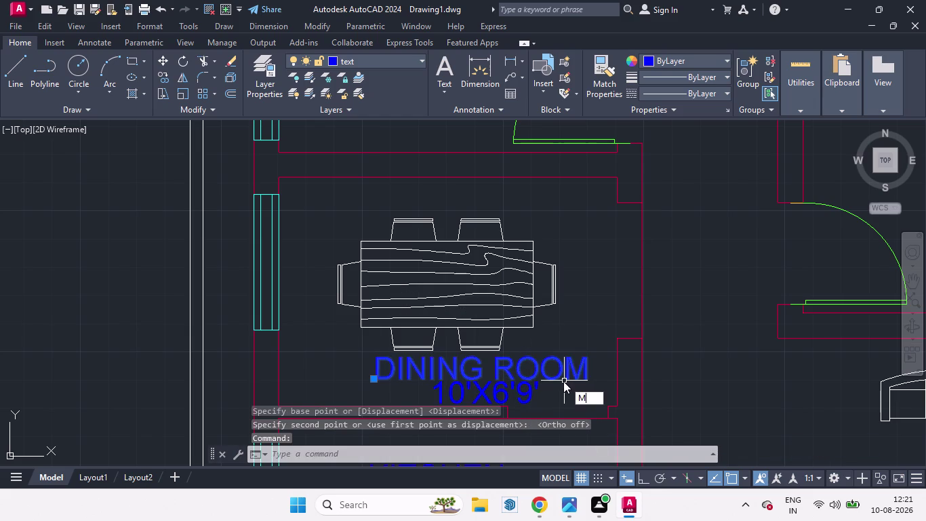
key(Return)
click(563, 374)
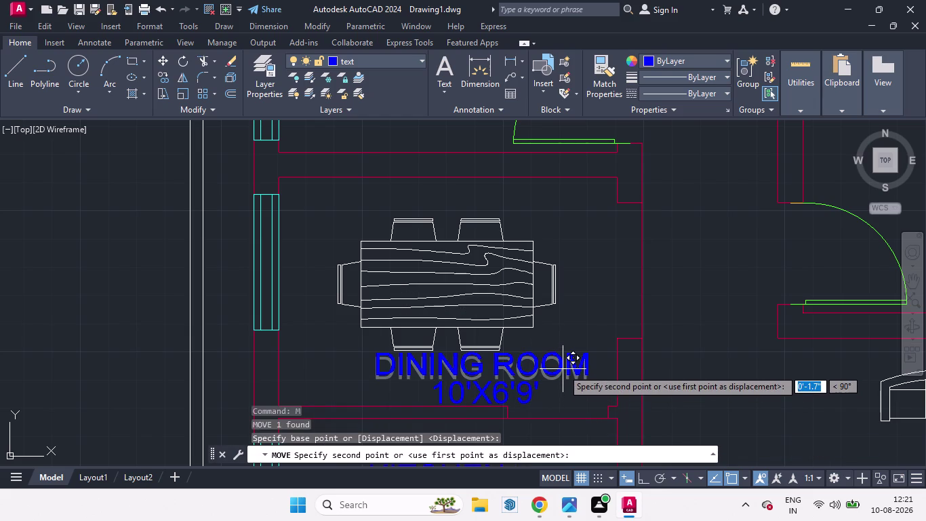
click(562, 369)
scroll(down, 3)
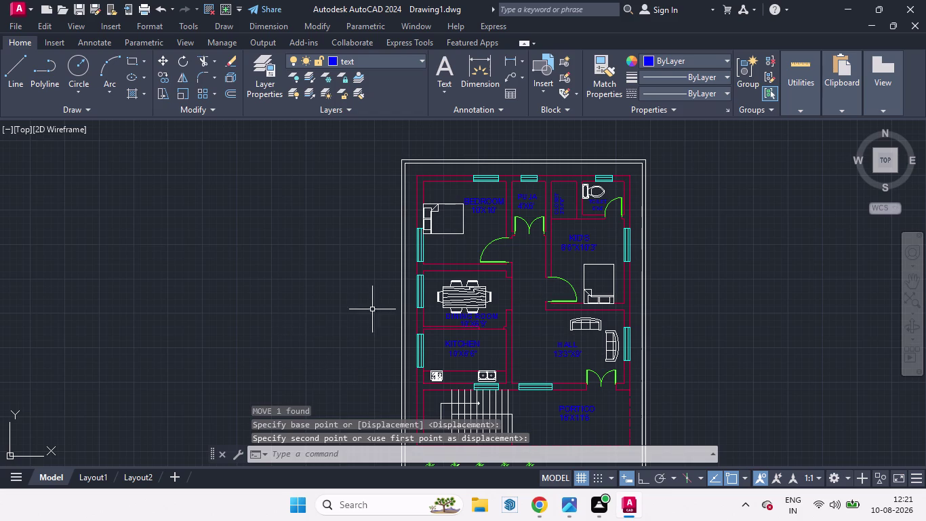
scroll(up, 3)
scroll(down, 3)
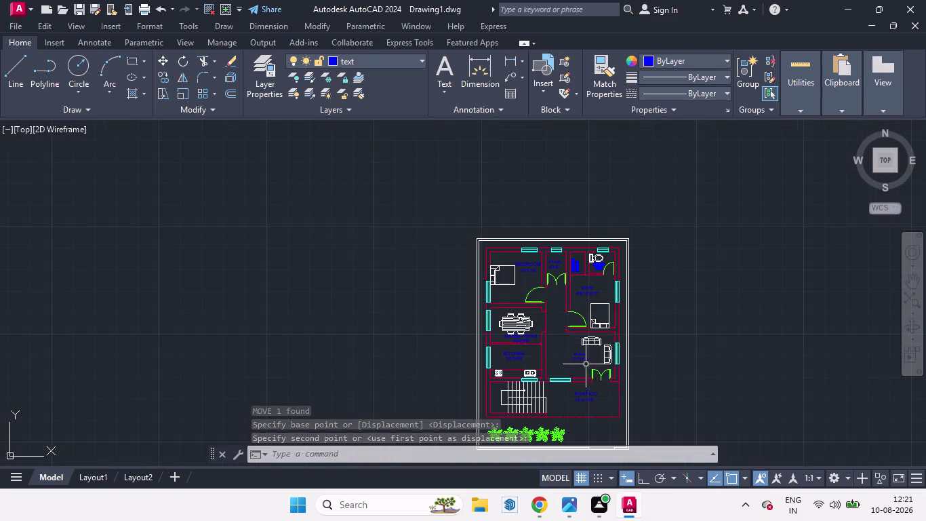
scroll(down, 3)
scroll(up, 3)
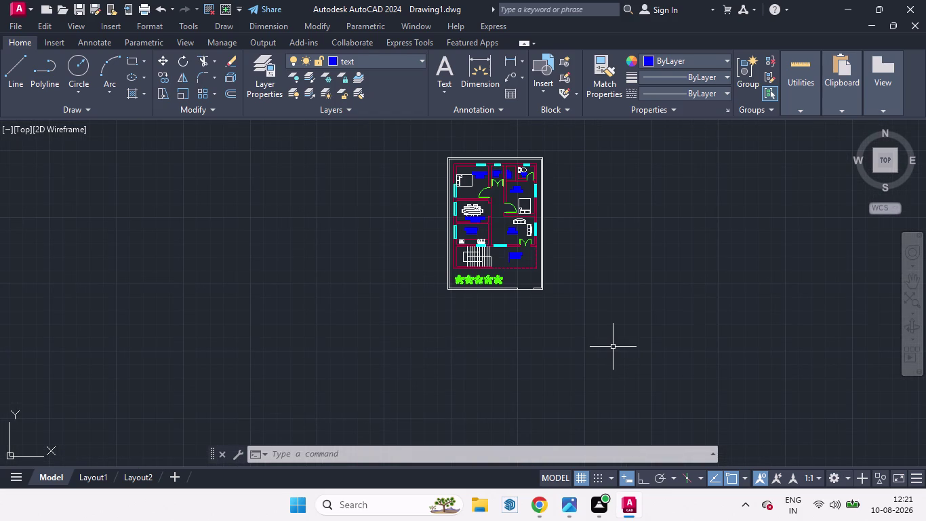
scroll(up, 3)
scroll(down, 3)
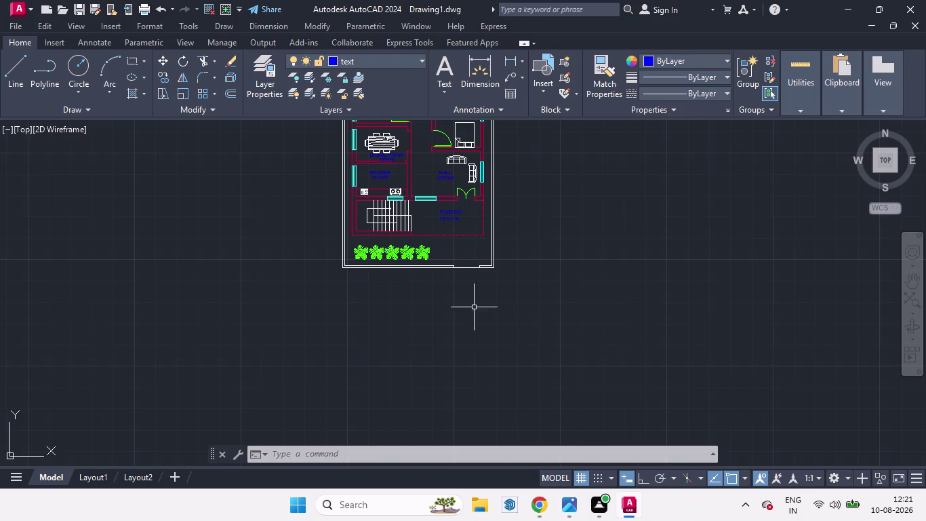
scroll(up, 3)
scroll(down, 3)
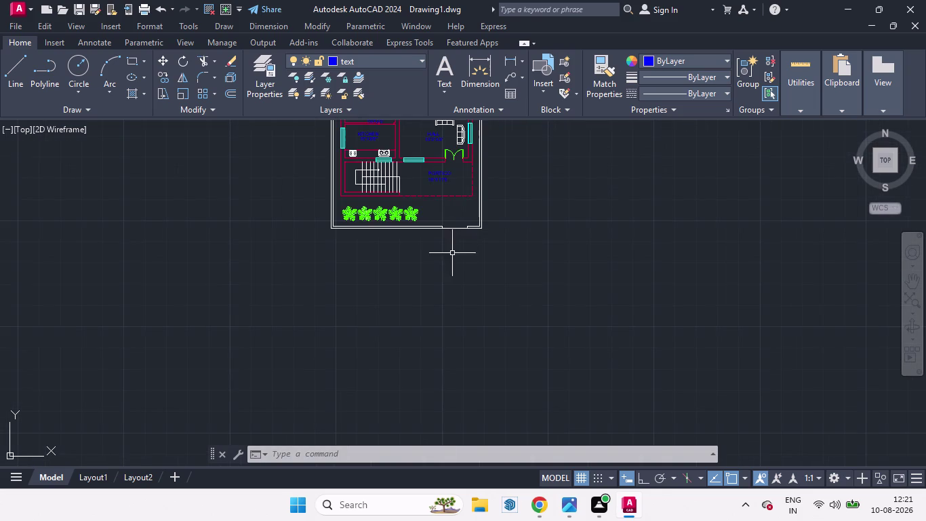
scroll(up, 3)
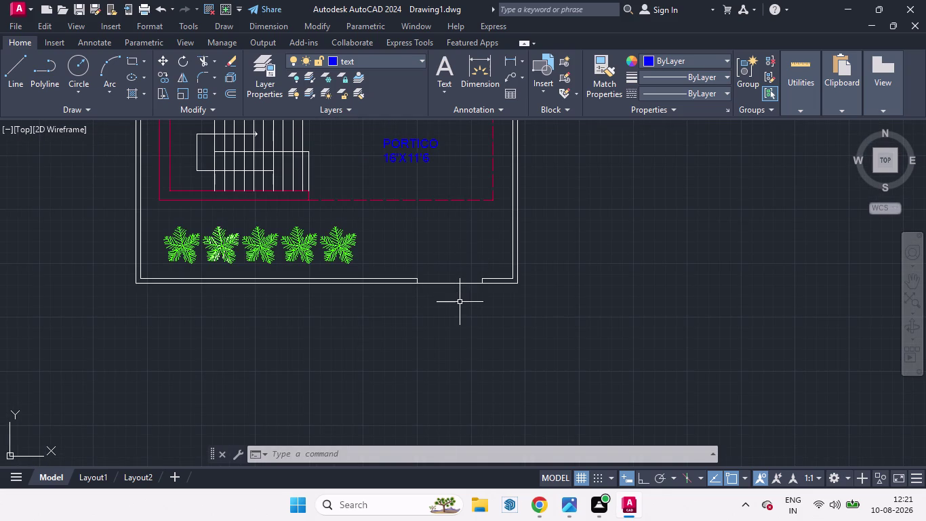
text(DT)
Start a single-line text at height 8, then cancel the placement.
key(Return)
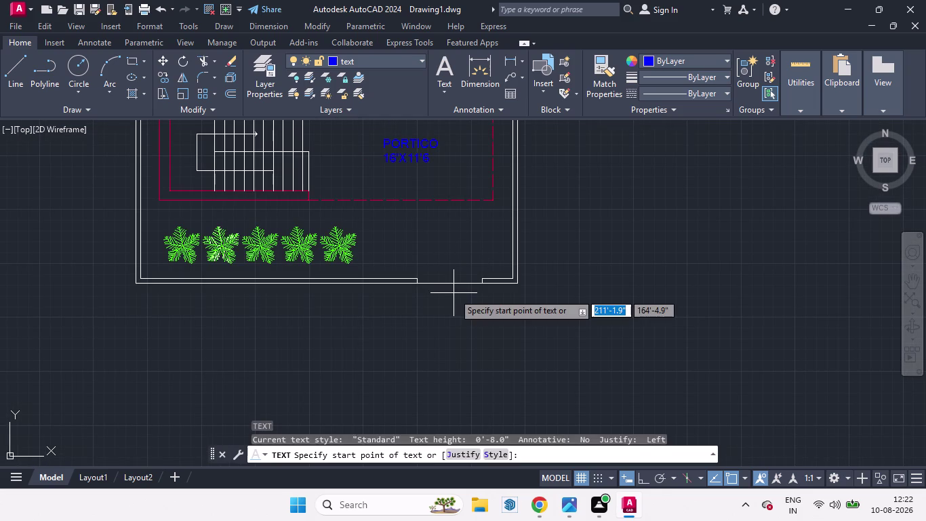
key(8)
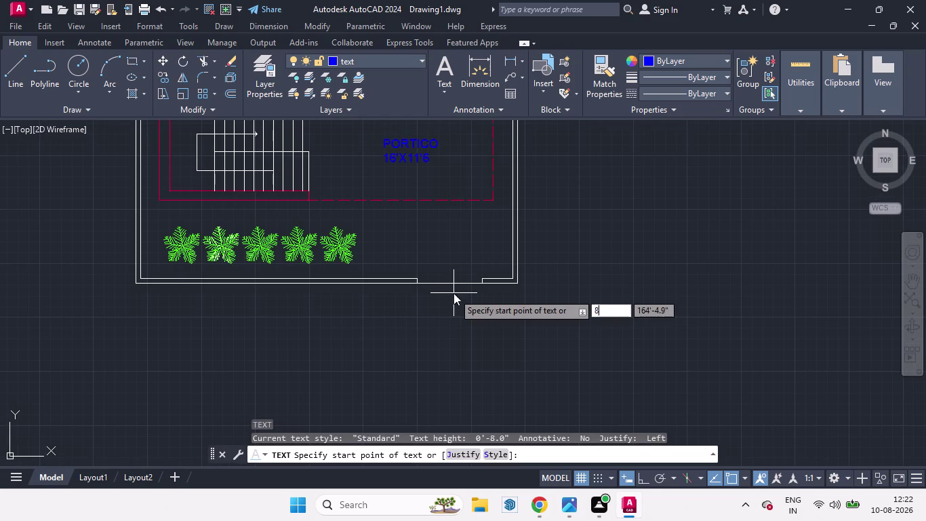
key(Return)
key(Return)
scroll(down, 3)
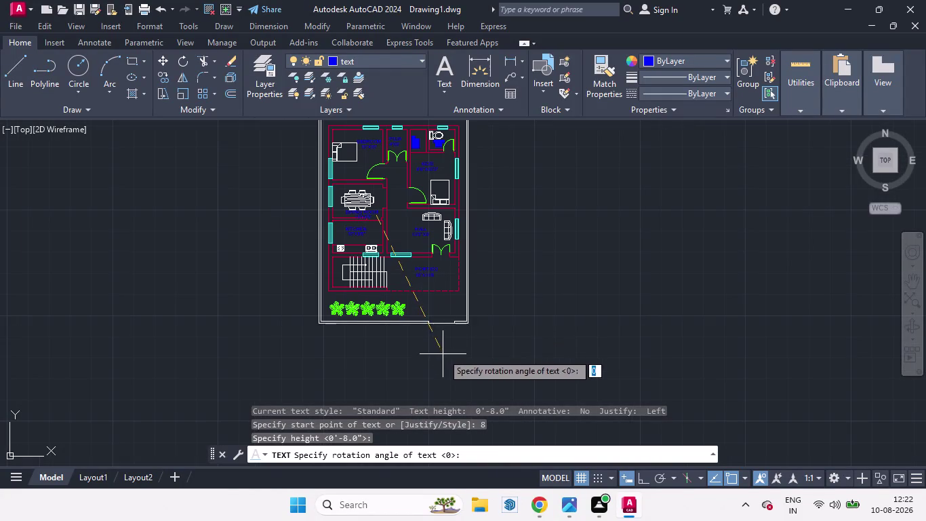
scroll(up, 3)
scroll(up, 3)
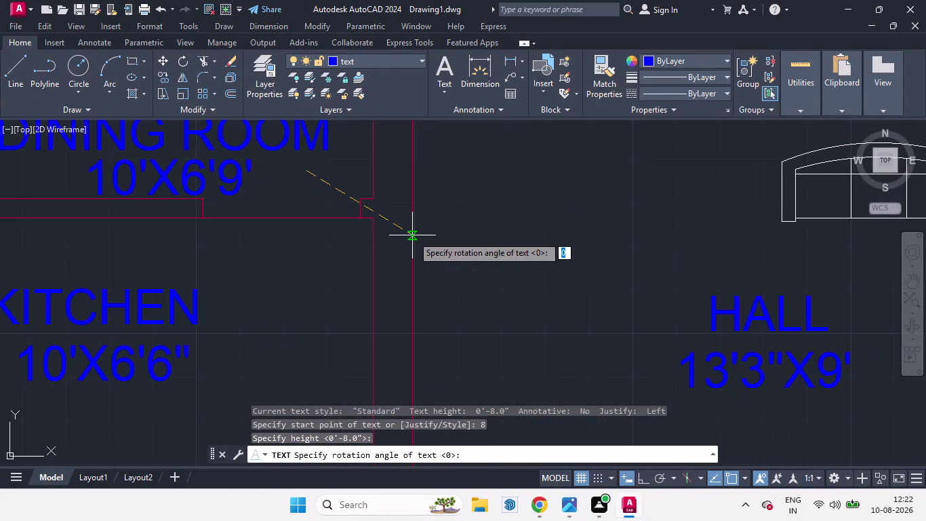
key(Escape)
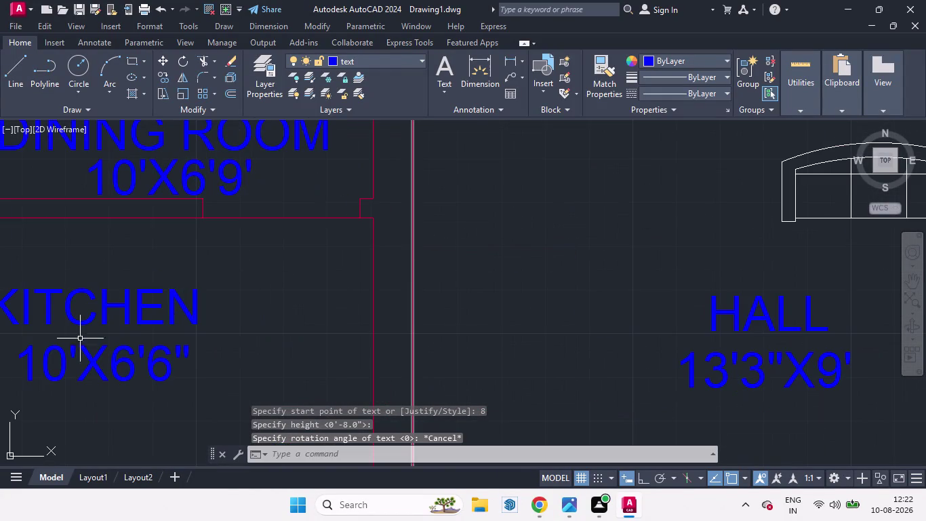
scroll(down, 3)
scroll(up, 3)
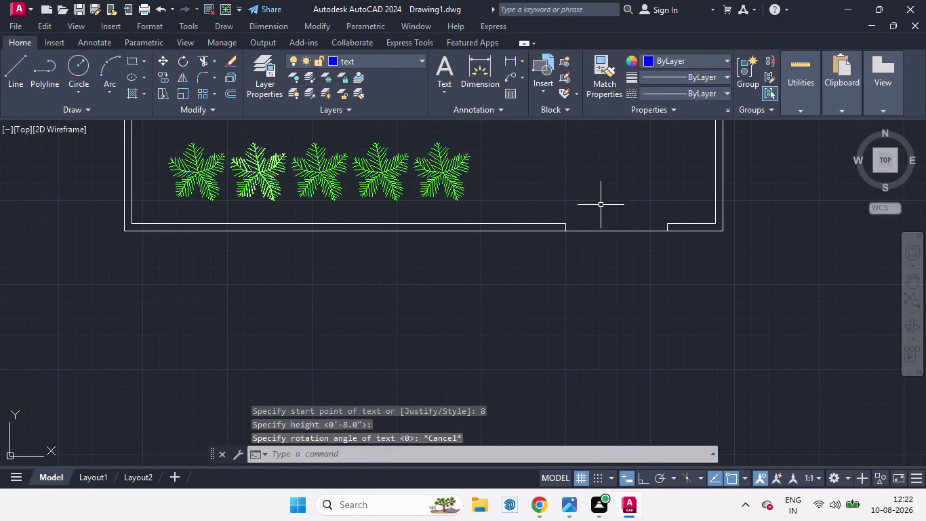
click(584, 217)
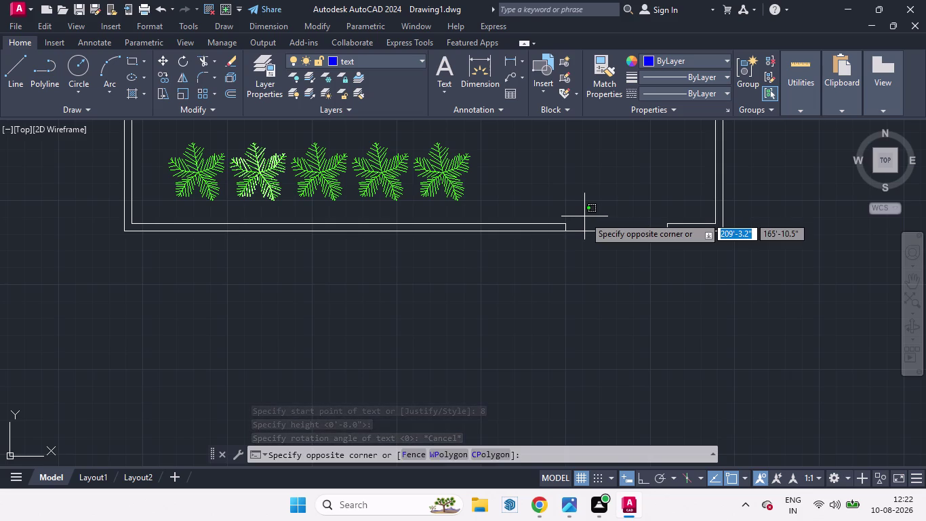
Write an 'MG' label below PORTICO using DT with text height 8.
text(DT)
key(Return)
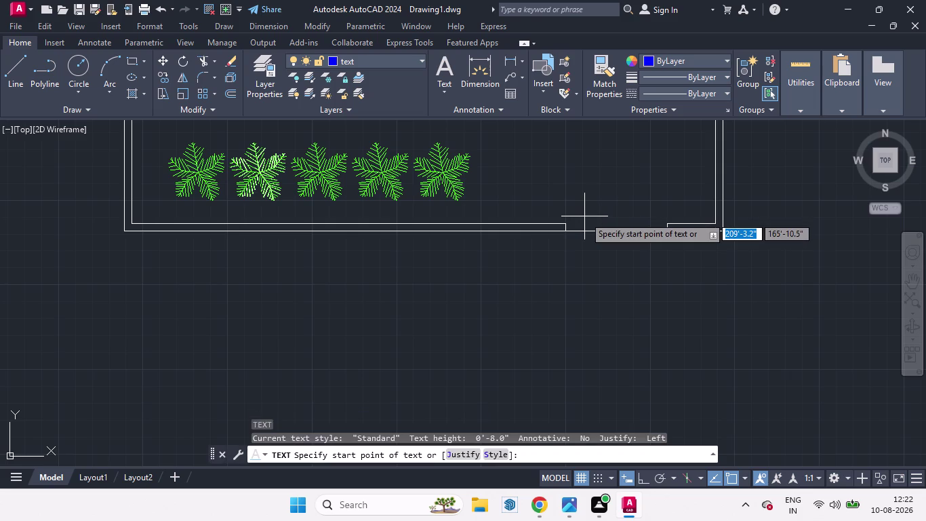
key(8)
key(Return)
key(Return)
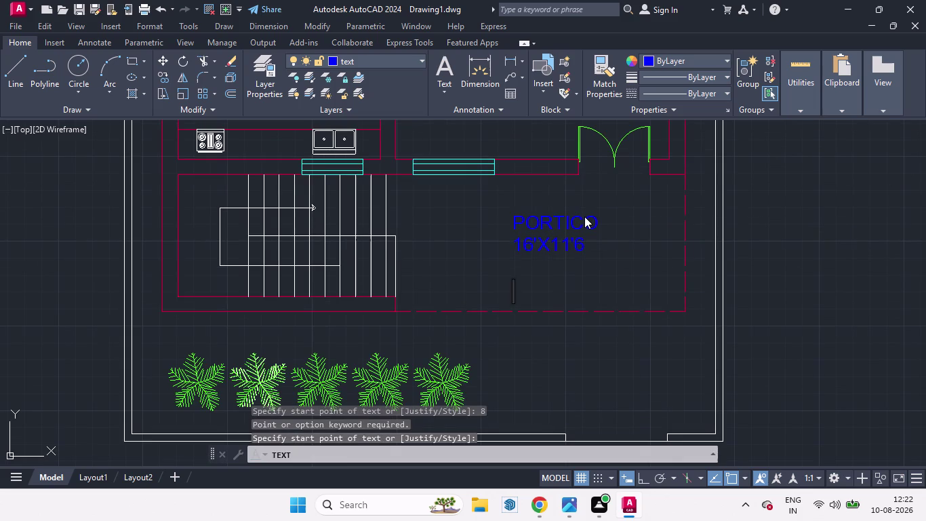
key(m)
key(g)
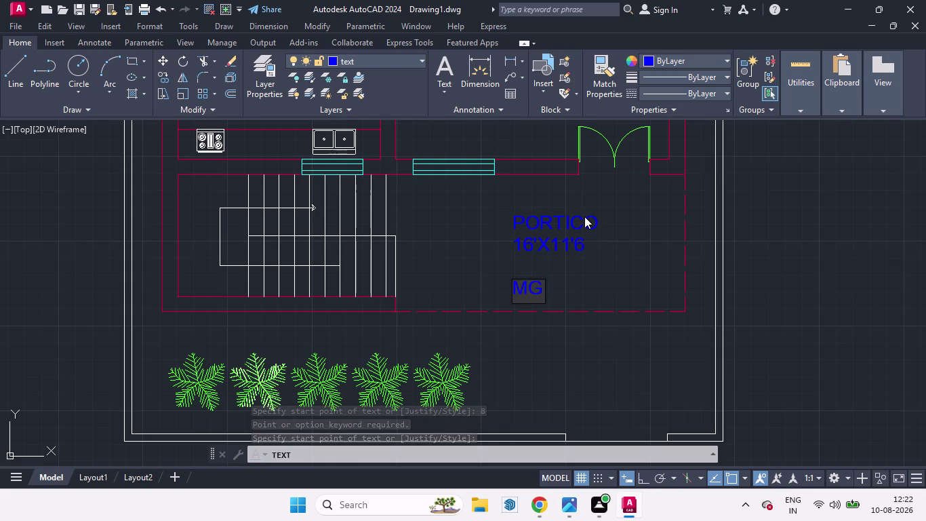
key(Return)
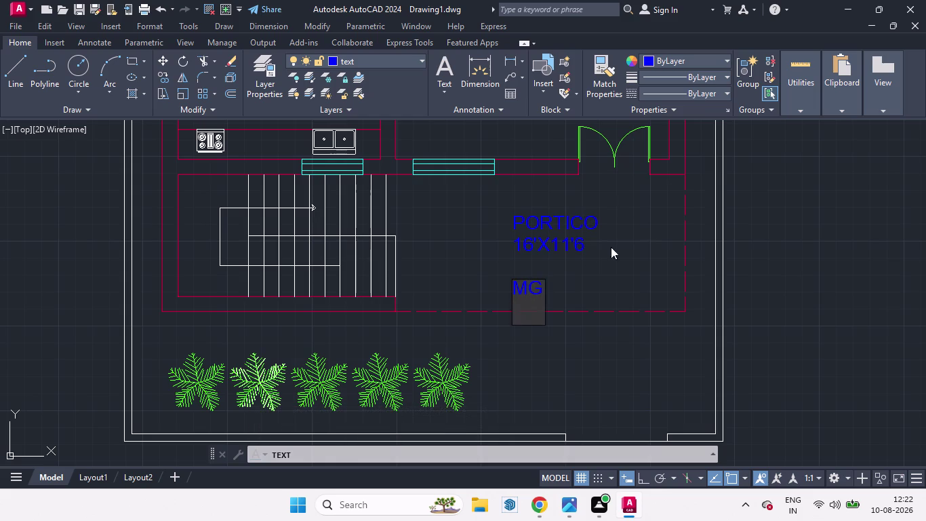
click(581, 276)
key(Escape)
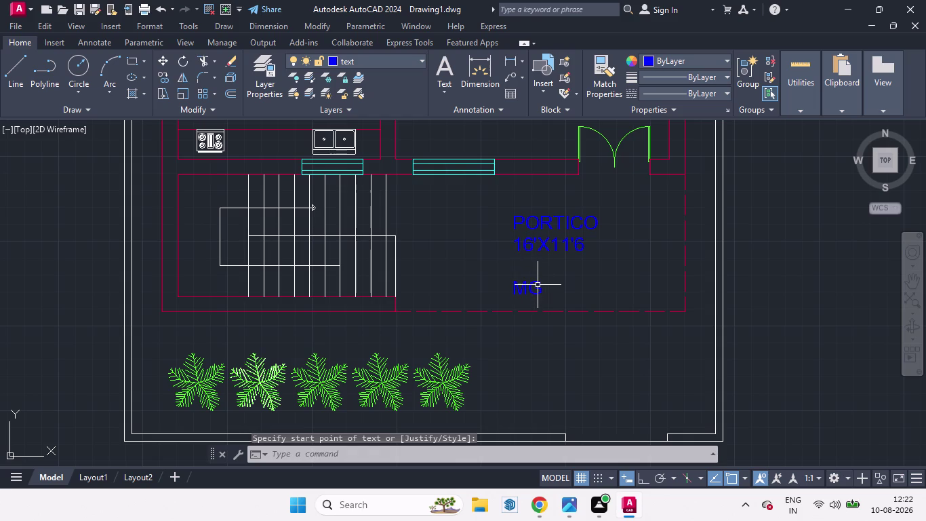
Move the MG label down to the entrance gap in the bottom wall.
click(528, 285)
key(m)
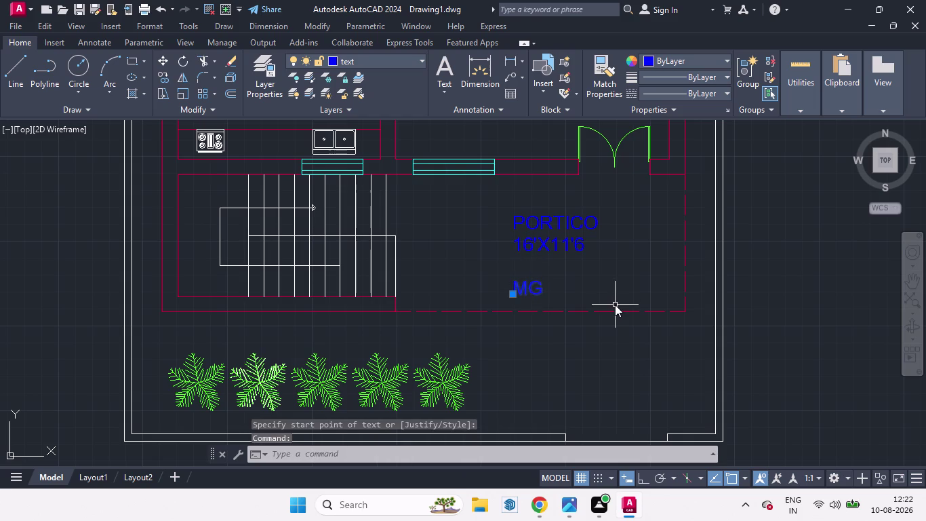
key(Page_Down)
key(Return)
click(601, 294)
scroll(down, 3)
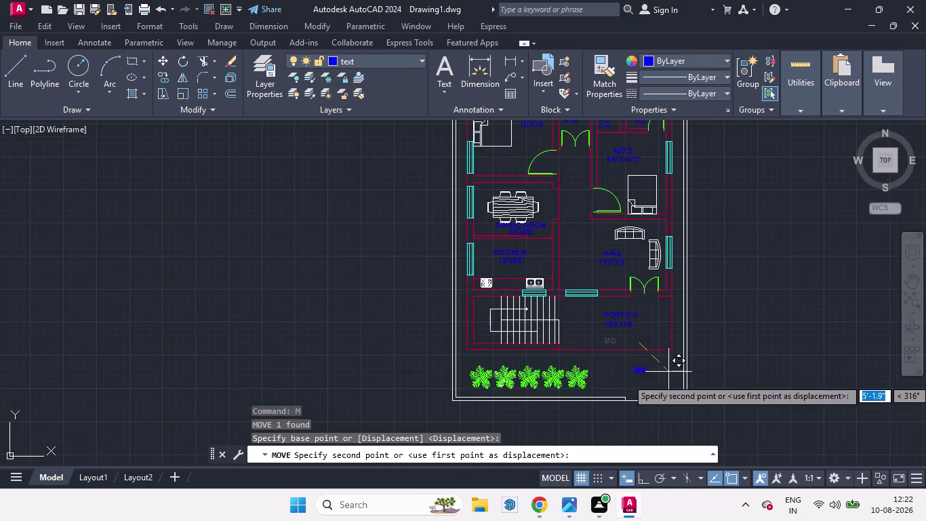
scroll(up, 3)
scroll(down, 3)
scroll(up, 3)
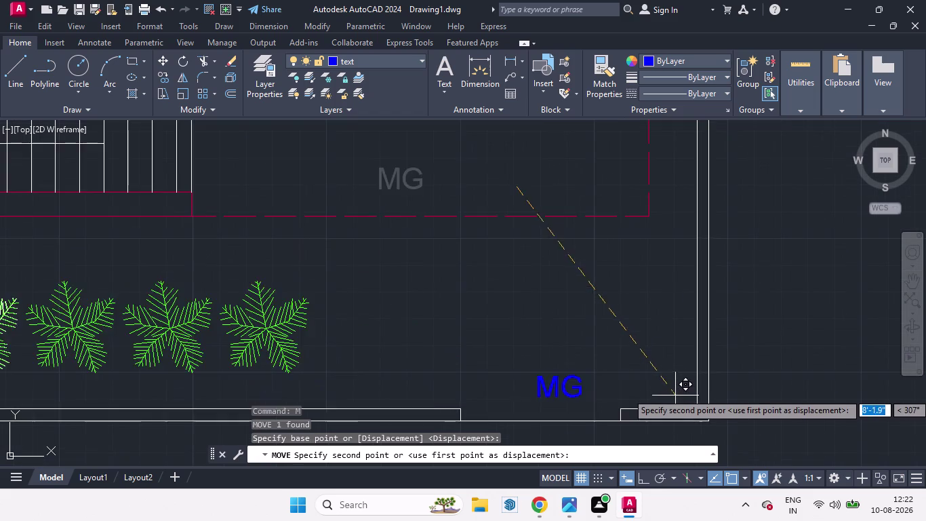
scroll(down, 3)
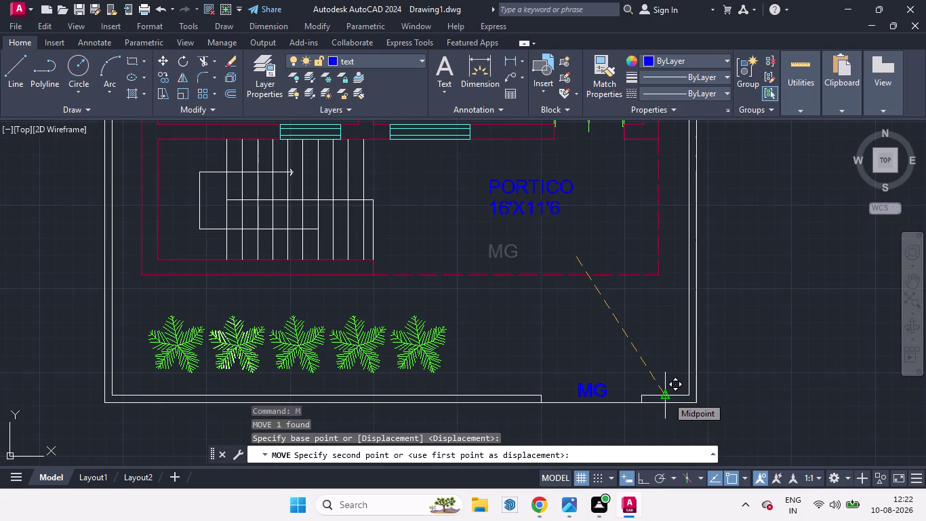
click(667, 396)
scroll(down, 3)
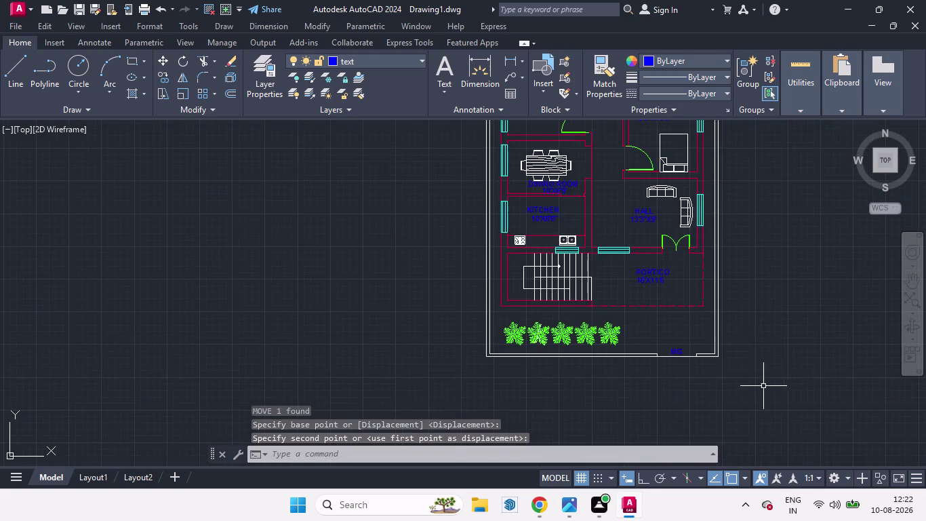
scroll(down, 3)
scroll(down, 3)
scroll(up, 3)
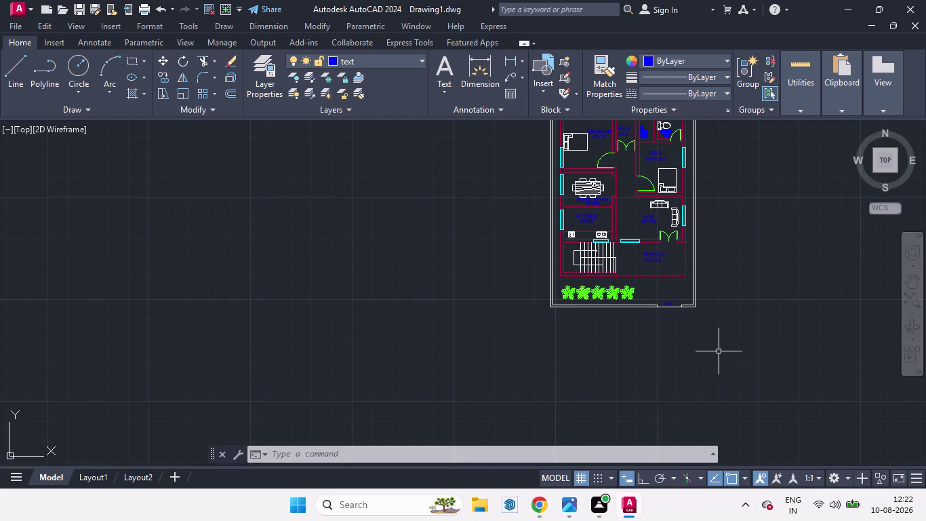
scroll(down, 3)
scroll(up, 3)
middle_drag(784, 260, 768, 255)
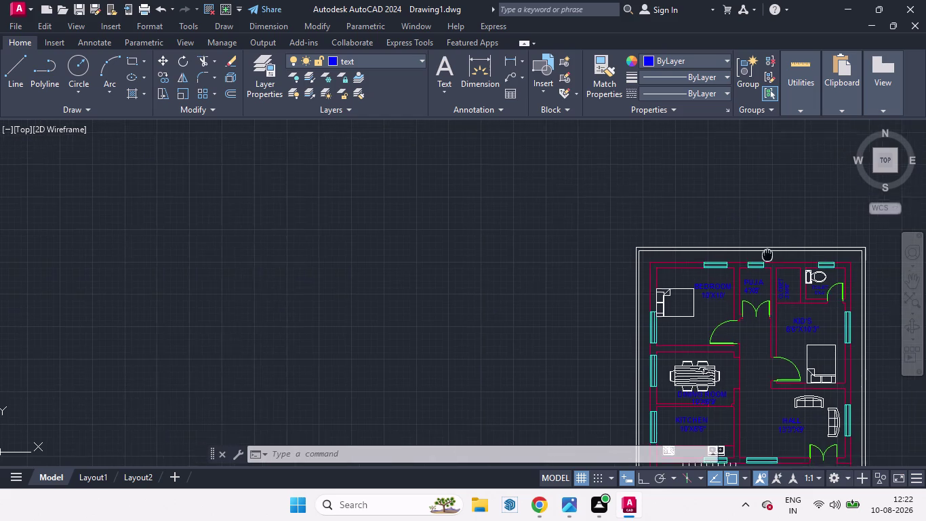
middle_drag(767, 255, 532, 134)
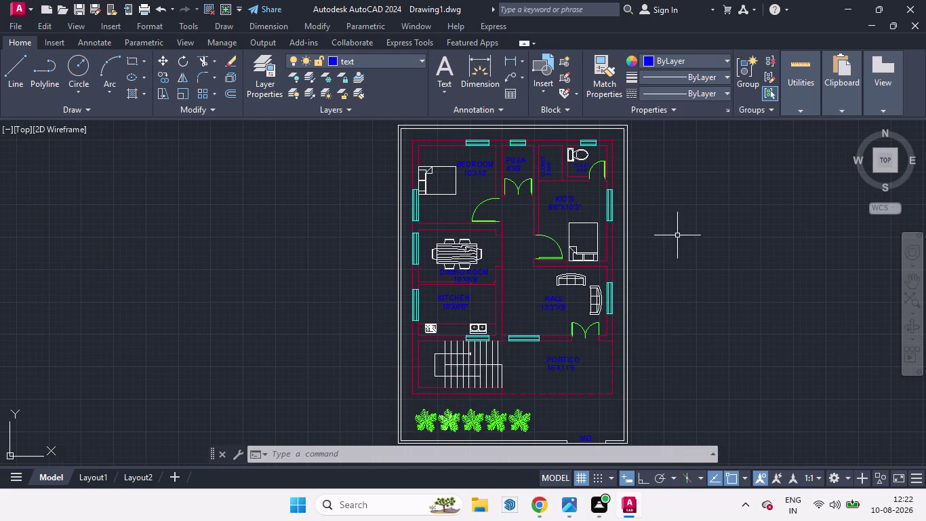
key(d)
key(Return)
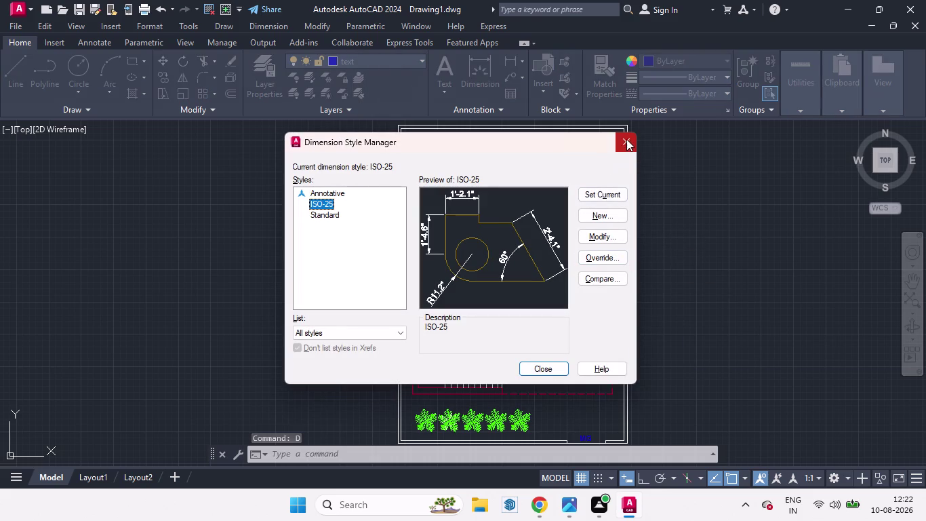
click(627, 137)
text(D)
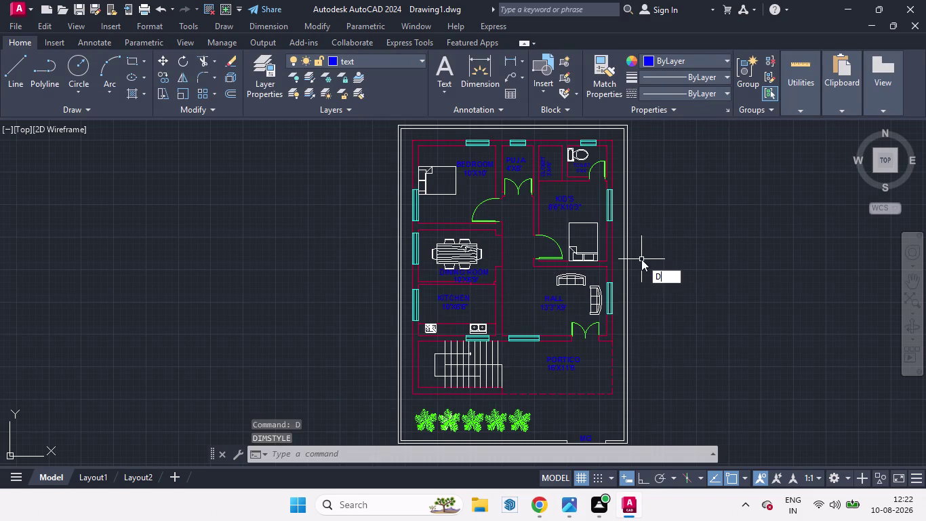
text(LI)
key(Return)
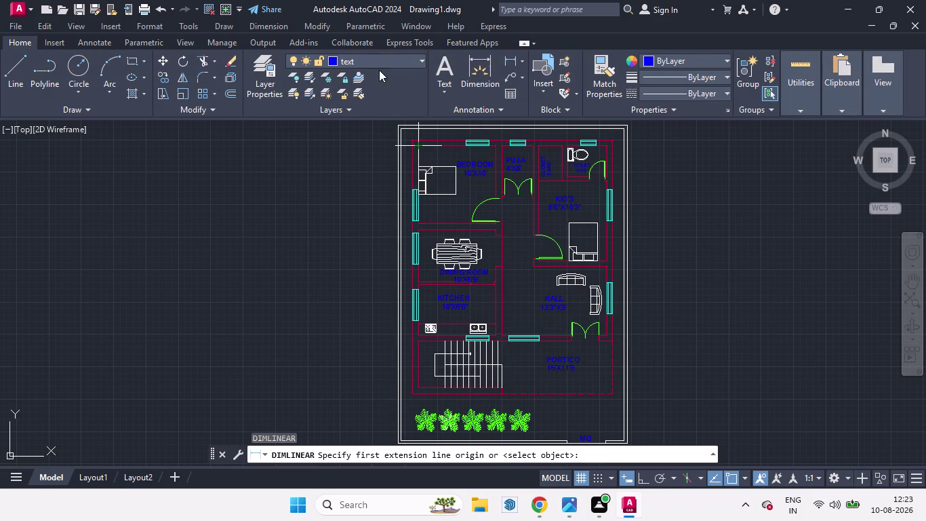
click(398, 126)
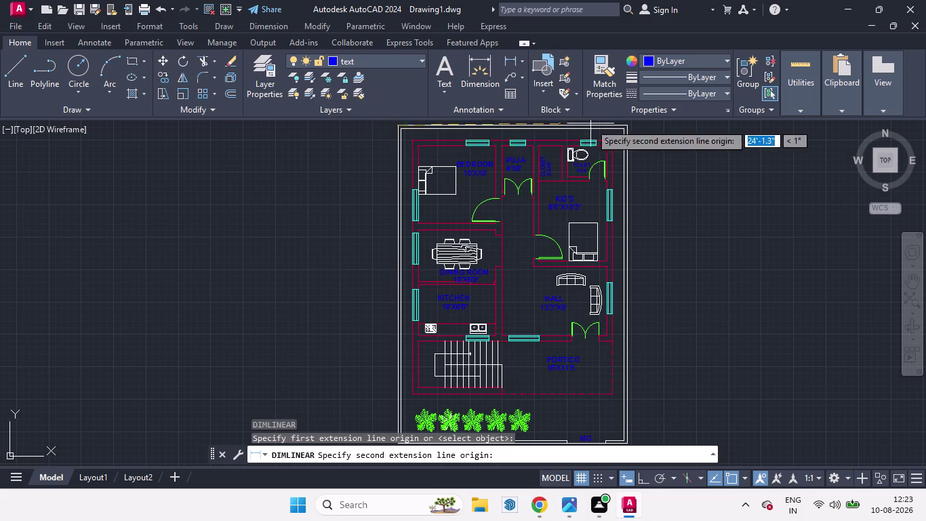
scroll(down, 3)
scroll(up, 3)
scroll(down, 3)
scroll(up, 3)
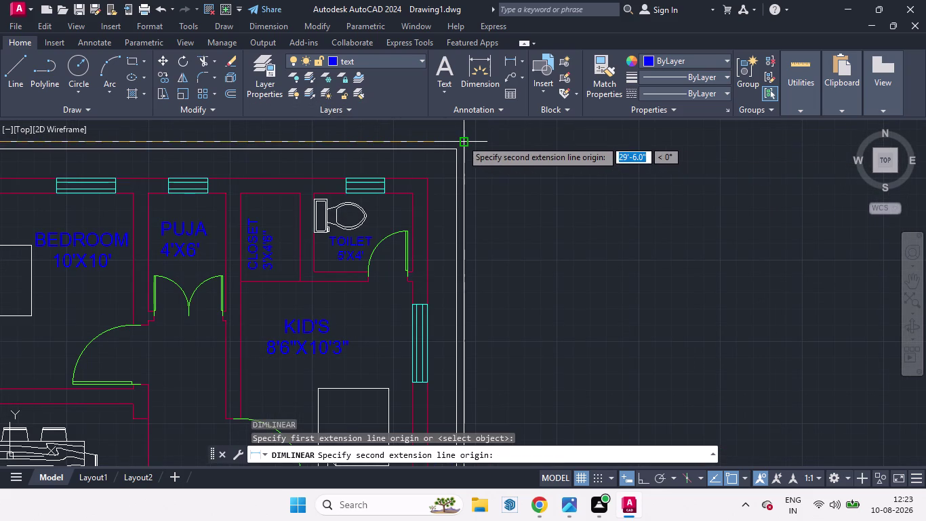
click(462, 139)
scroll(down, 3)
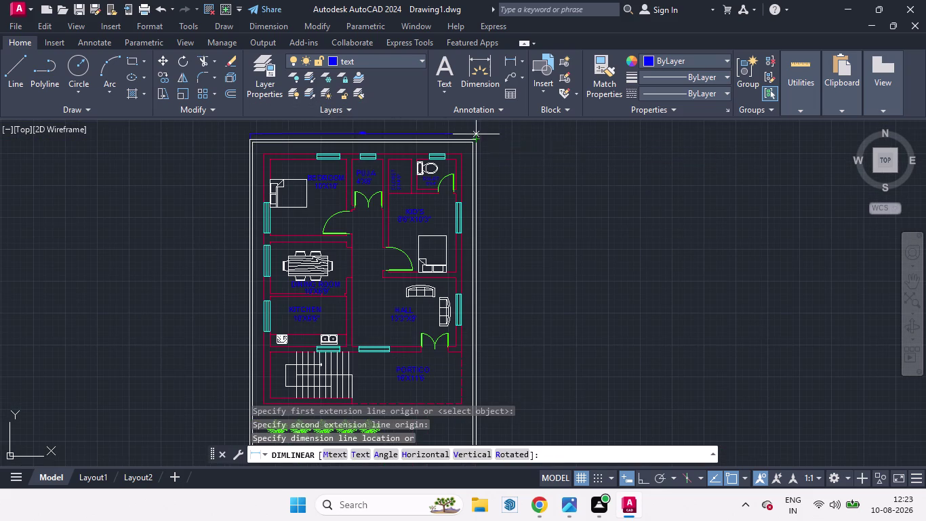
click(476, 128)
scroll(up, 3)
scroll(up, 3)
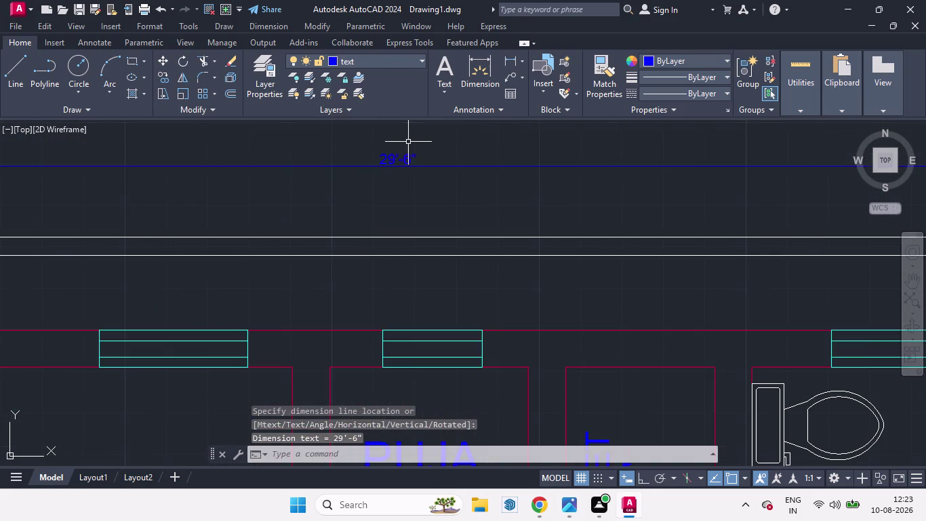
scroll(up, 3)
scroll(down, 3)
click(424, 156)
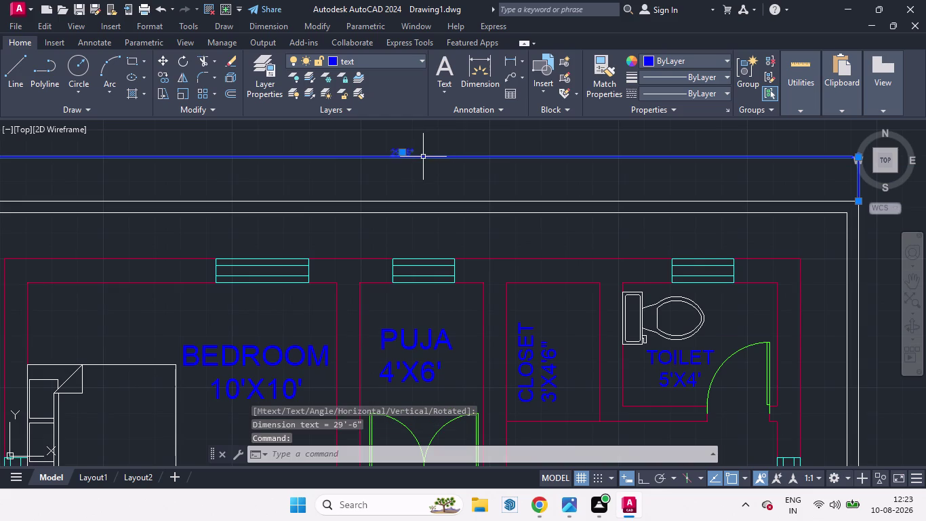
key(Delete)
scroll(down, 3)
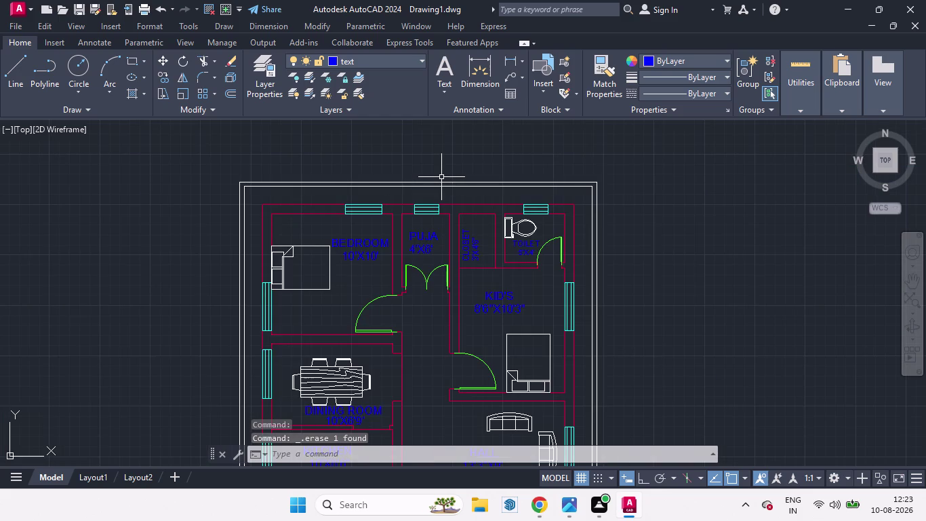
Copy the MG label to one spot below the plan and another above it.
scroll(up, 3)
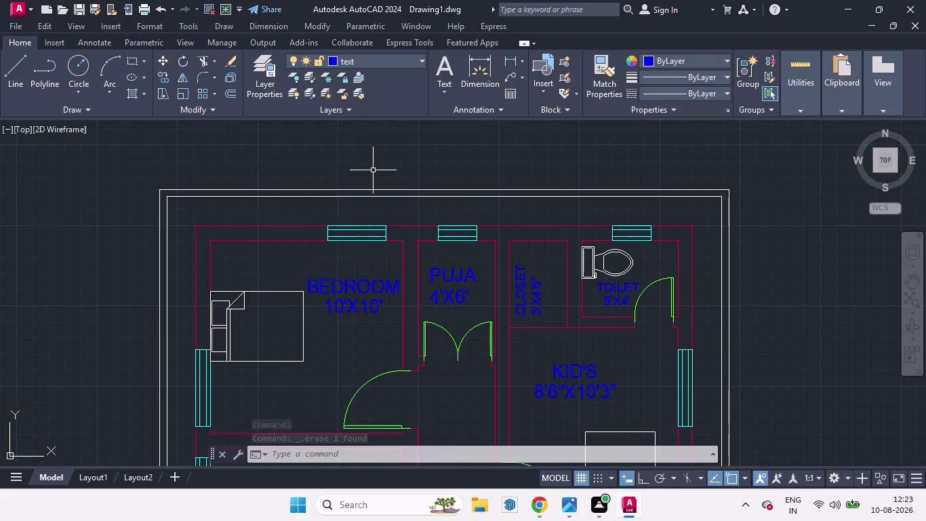
scroll(down, 3)
scroll(up, 3)
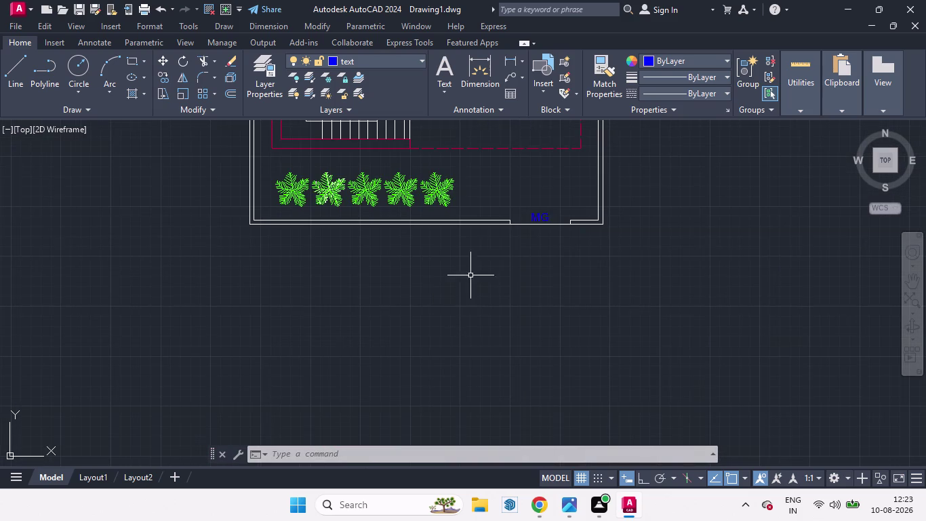
click(539, 213)
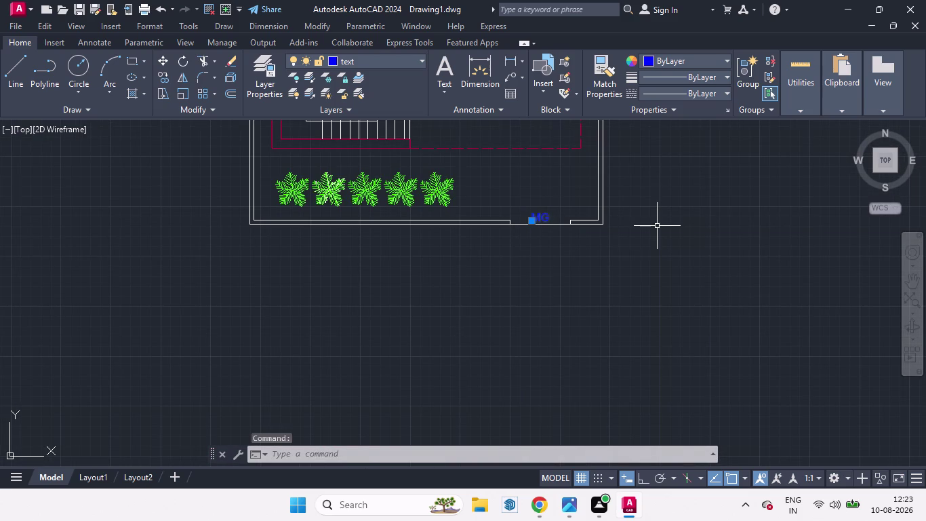
text(CO)
key(Return)
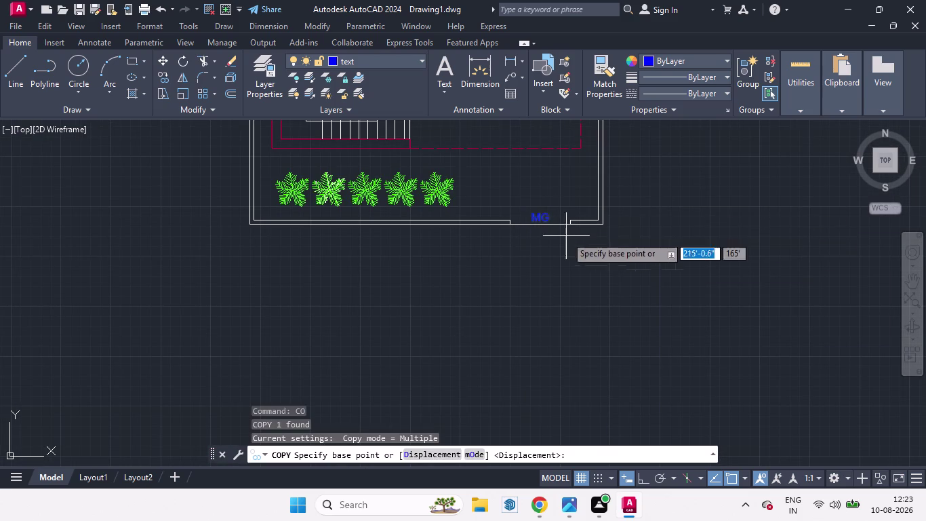
click(552, 225)
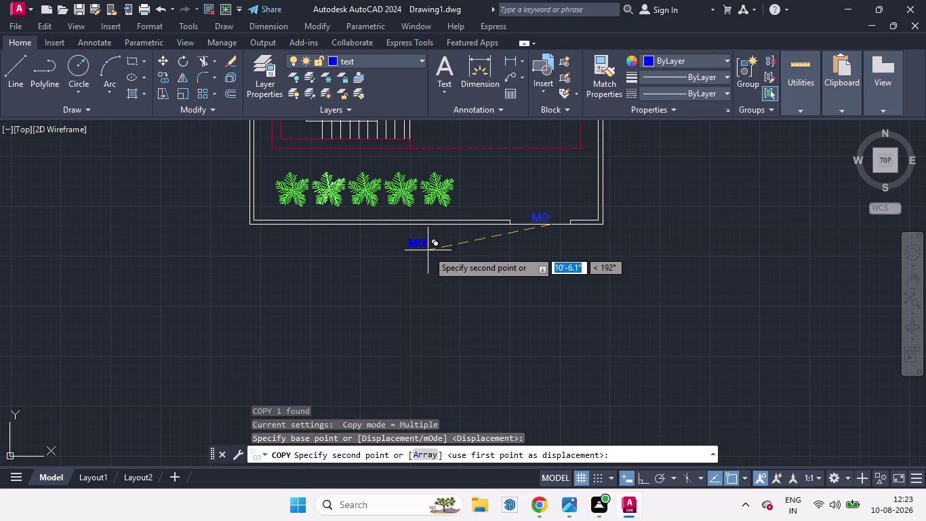
click(428, 251)
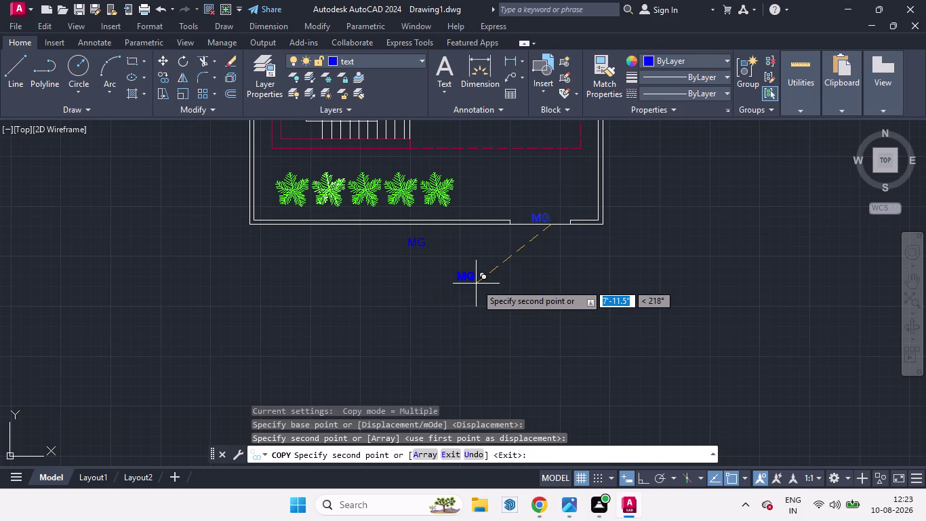
scroll(down, 3)
scroll(down, 3)
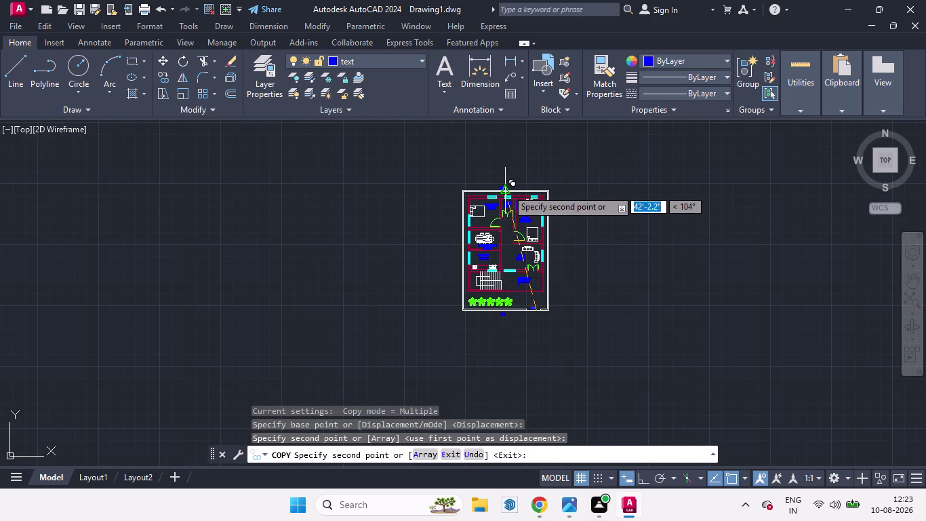
scroll(up, 3)
scroll(down, 3)
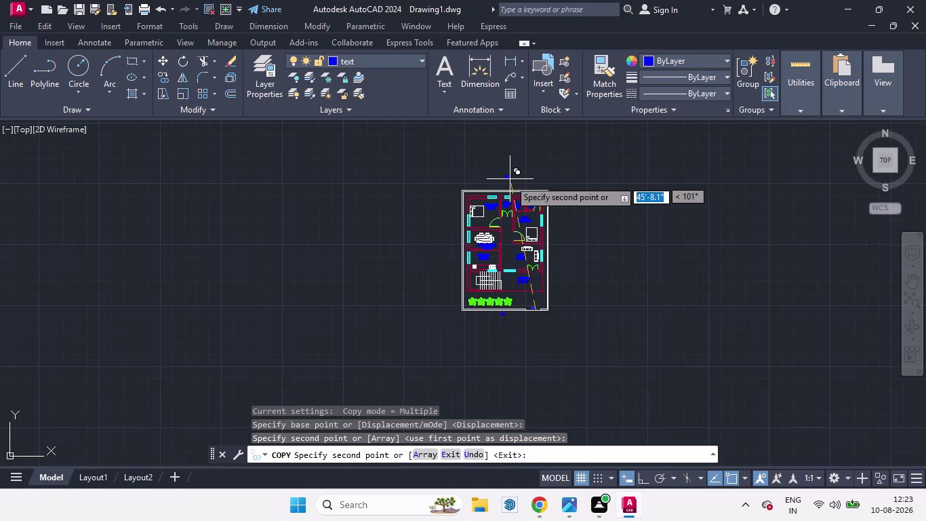
click(507, 182)
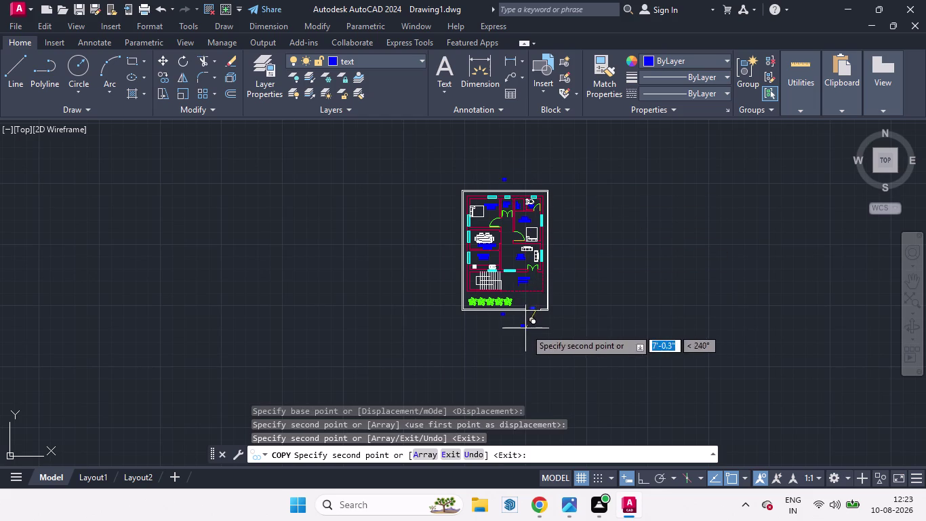
key(space)
Move the lower MG copy to sit just below the bottom wall.
scroll(up, 3)
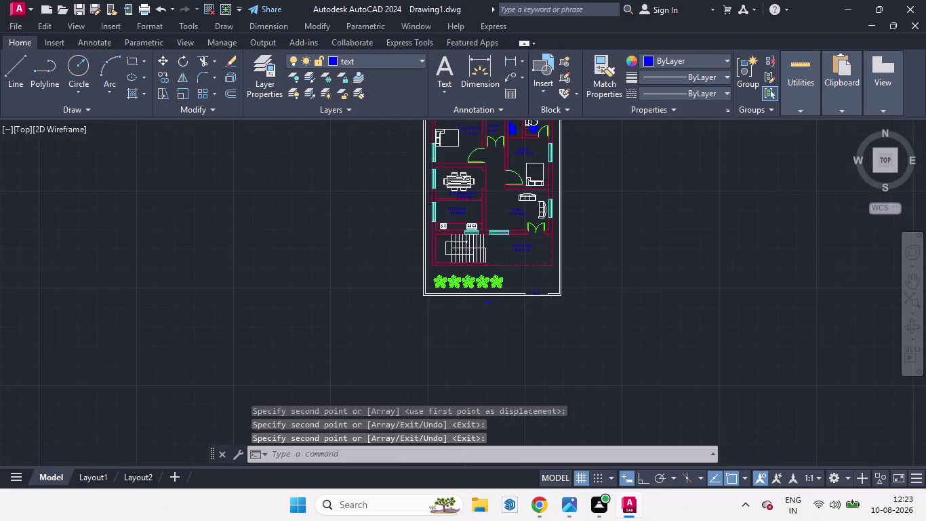
click(470, 286)
key(m)
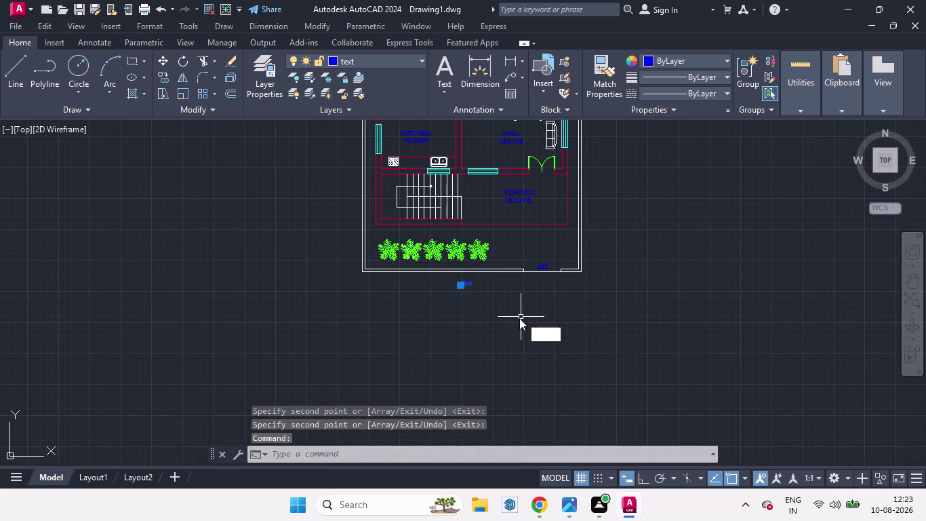
key(Return)
click(488, 303)
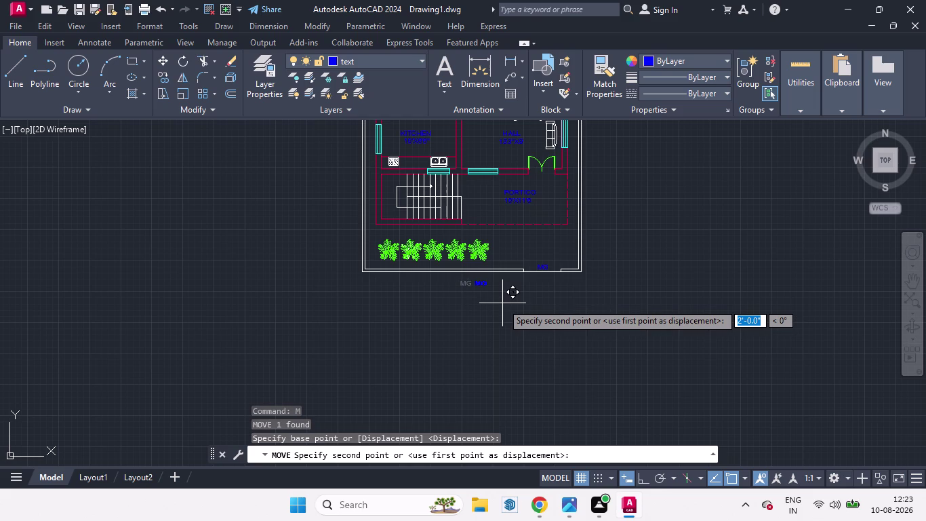
click(500, 303)
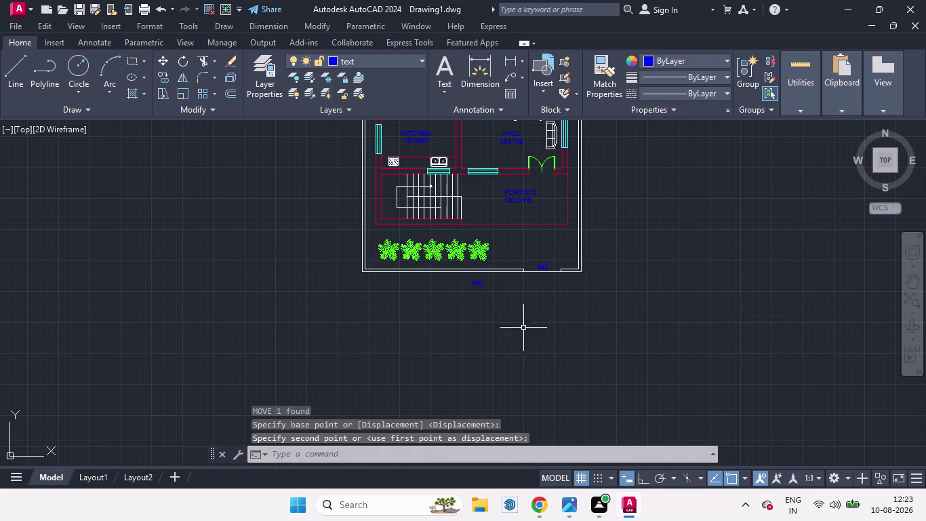
Edit the lower copied label so it reads 30'.
scroll(down, 3)
scroll(up, 3)
double_click(504, 302)
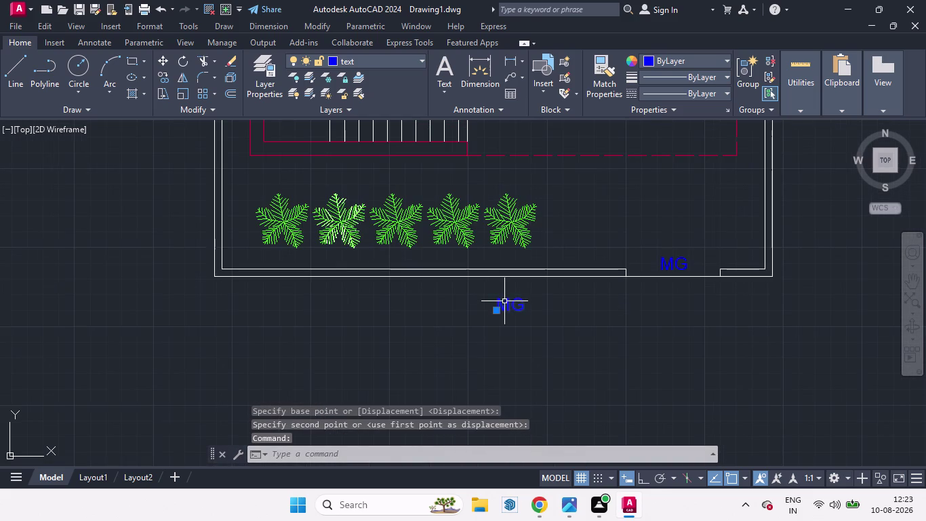
text(3)
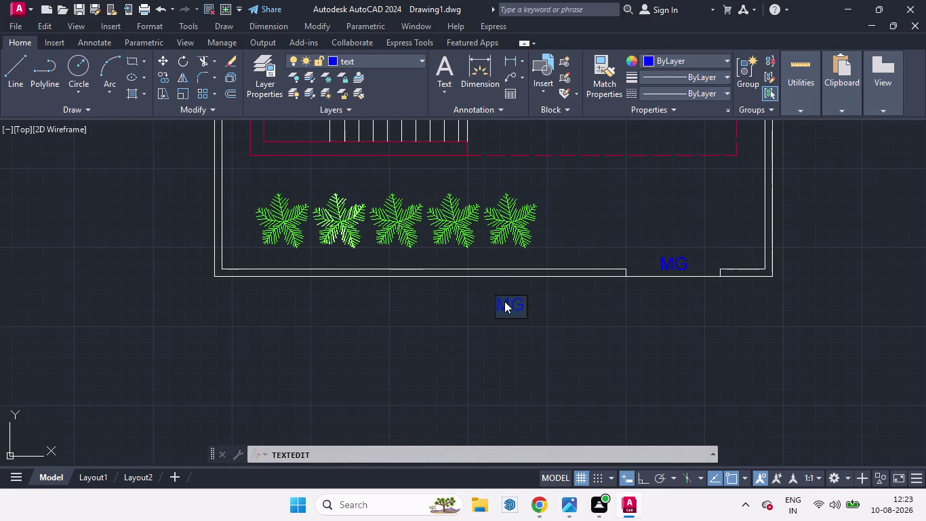
text(0')
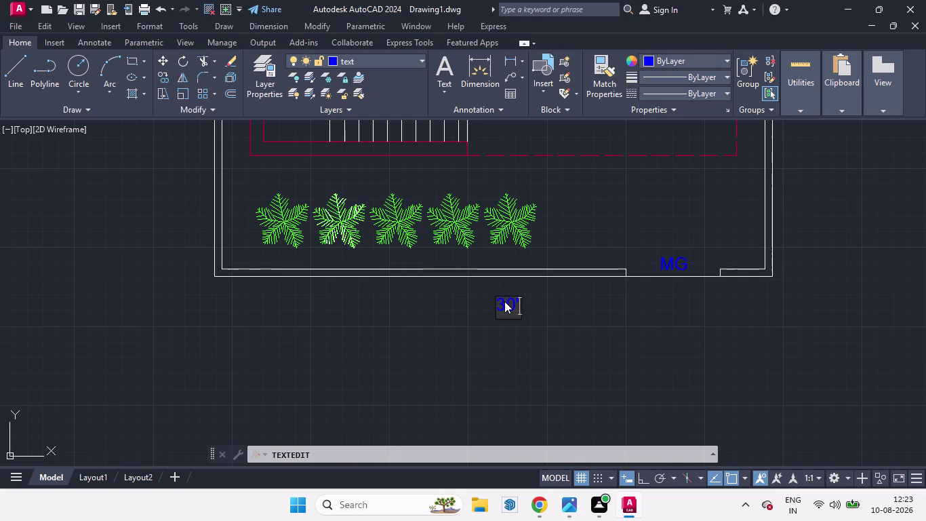
click(553, 314)
scroll(down, 3)
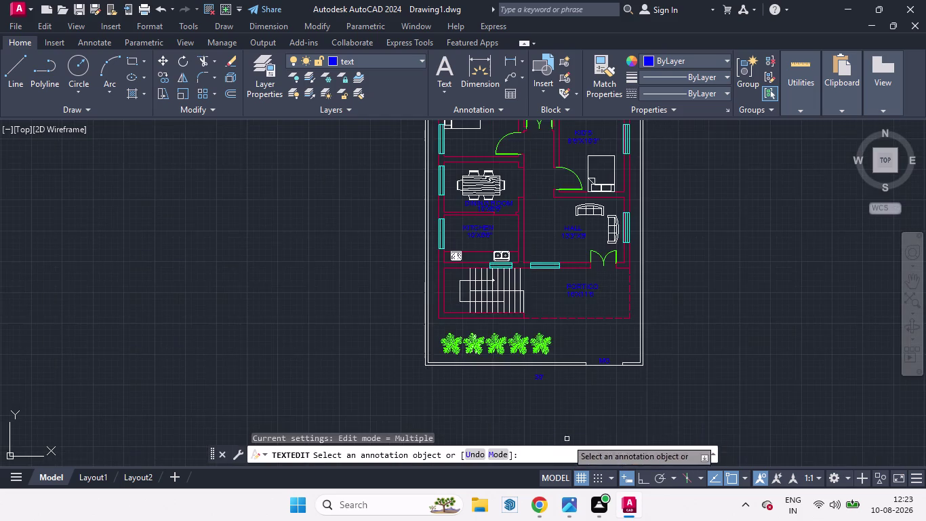
scroll(down, 3)
scroll(up, 3)
scroll(down, 3)
scroll(down, 3)
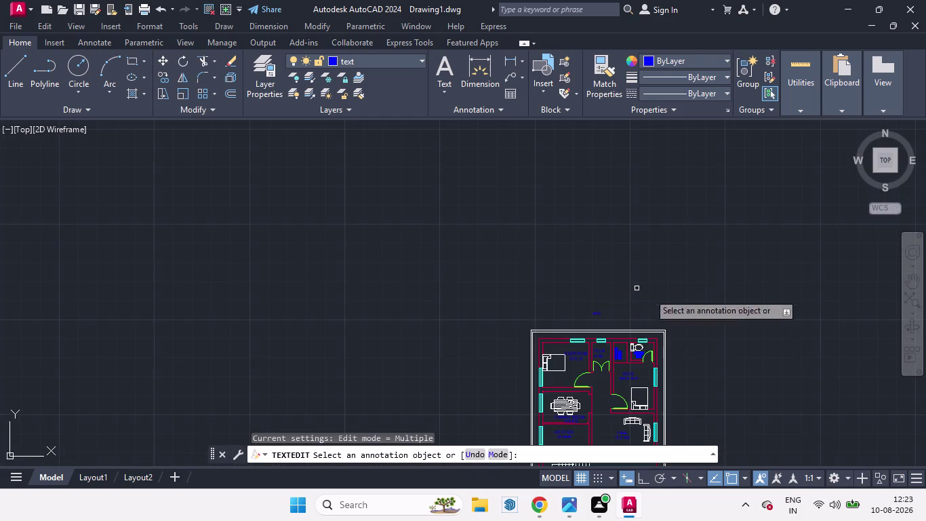
scroll(up, 3)
scroll(down, 3)
scroll(up, 3)
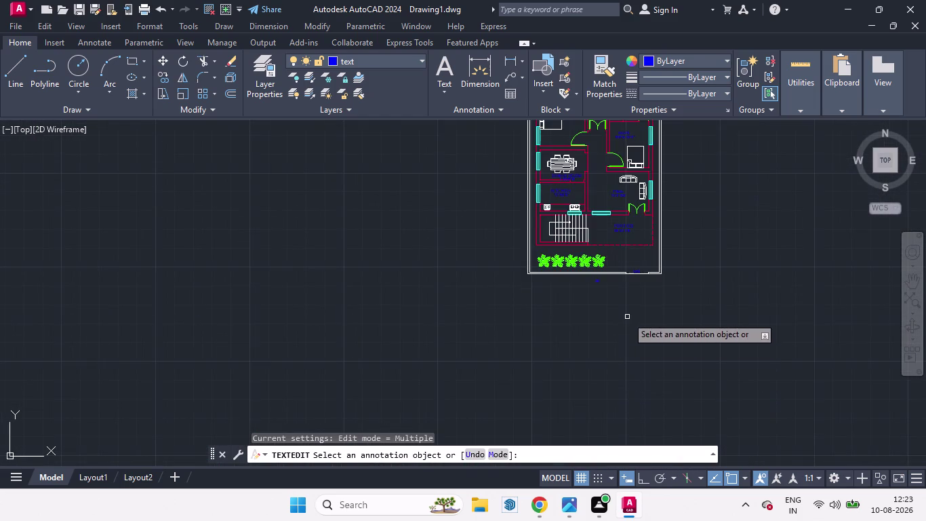
scroll(up, 3)
scroll(down, 3)
scroll(up, 3)
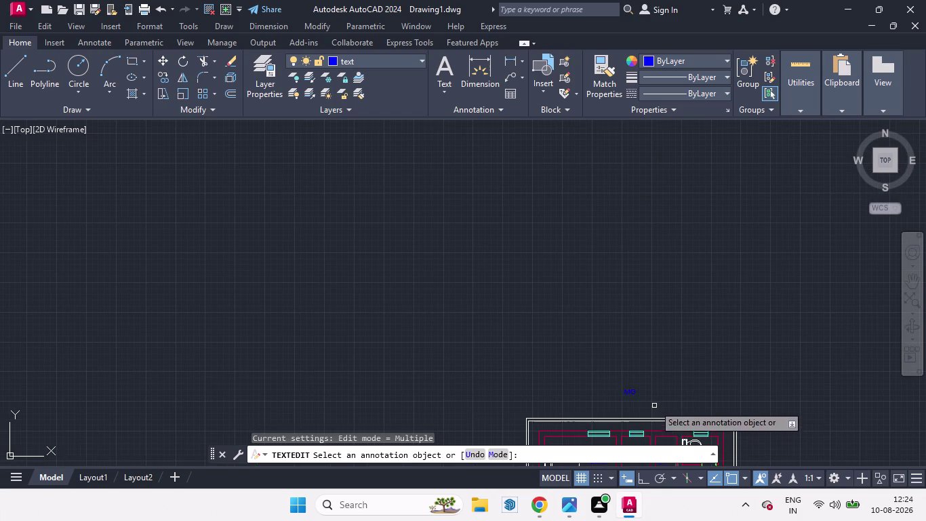
click(630, 394)
Change the label above the plan to read 30'.
text(3)
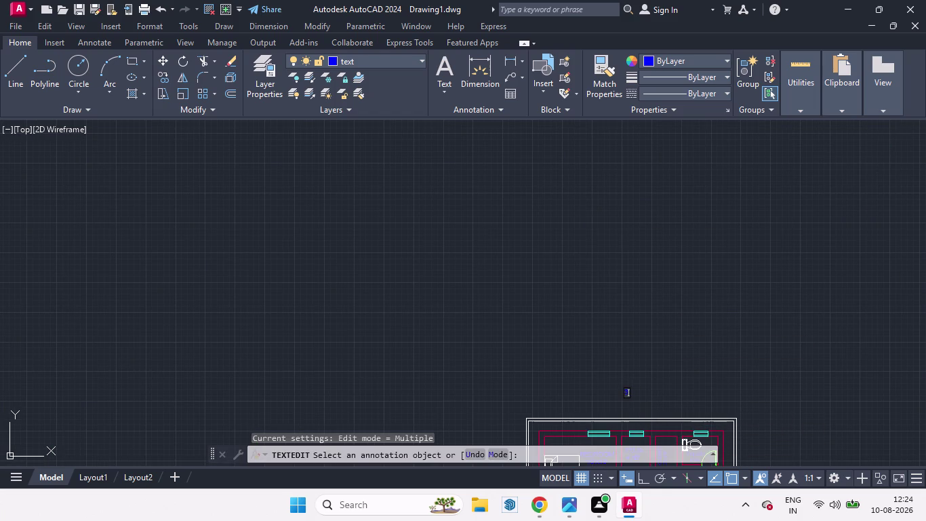
text(0')
key(BackSpace)
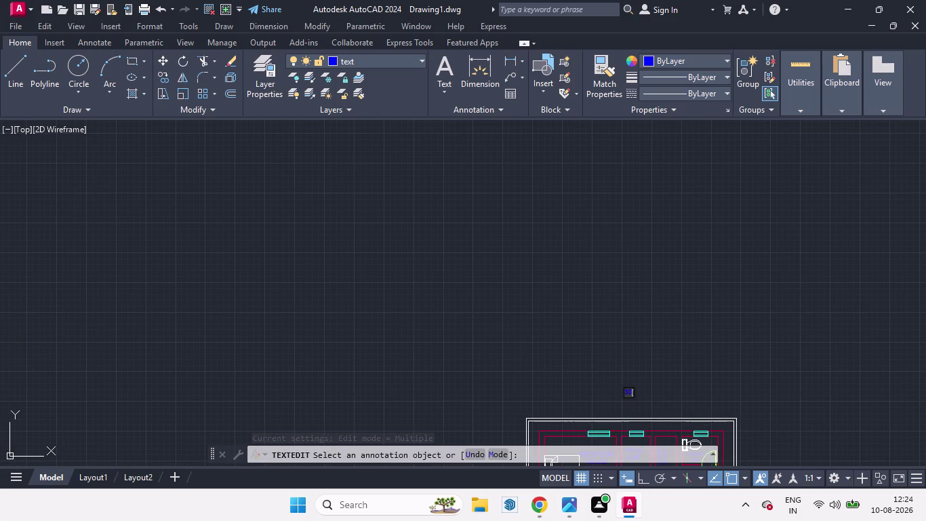
key(semicolon)
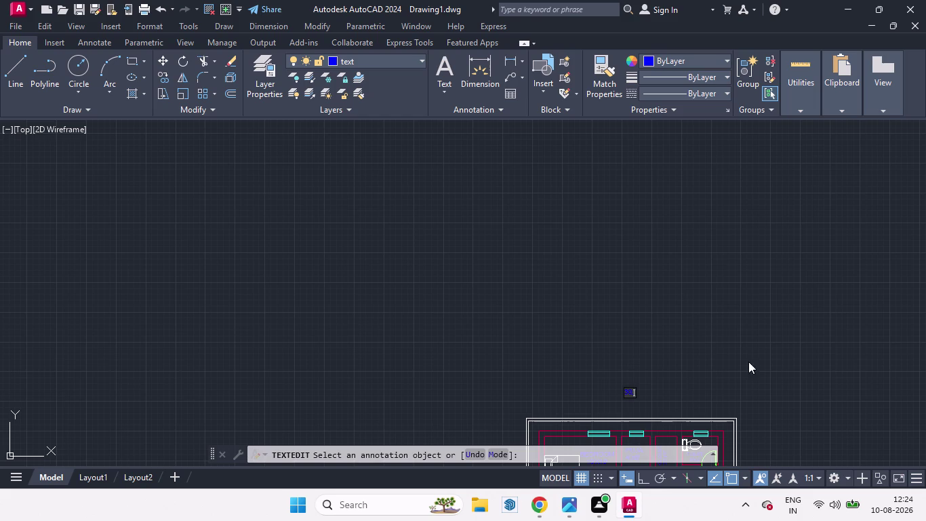
scroll(up, 3)
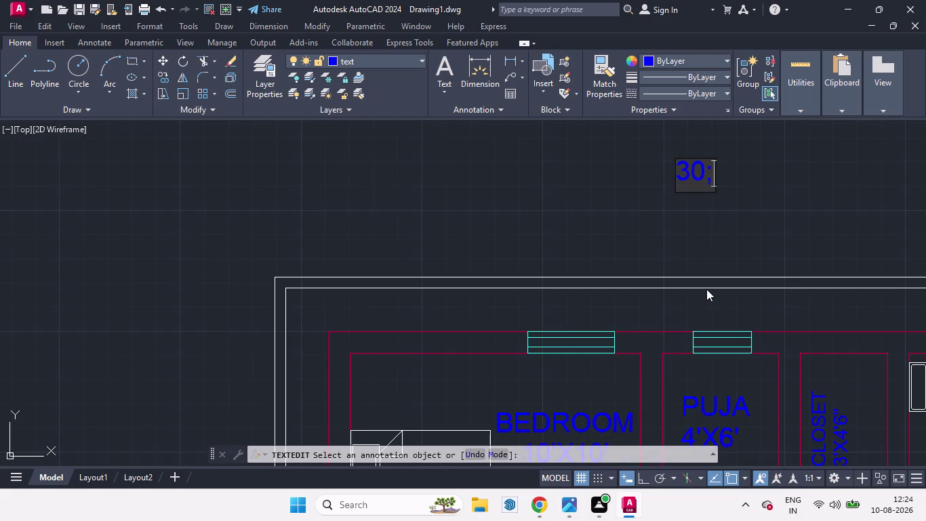
key(BackSpace)
key(apostrophe)
click(729, 231)
scroll(down, 3)
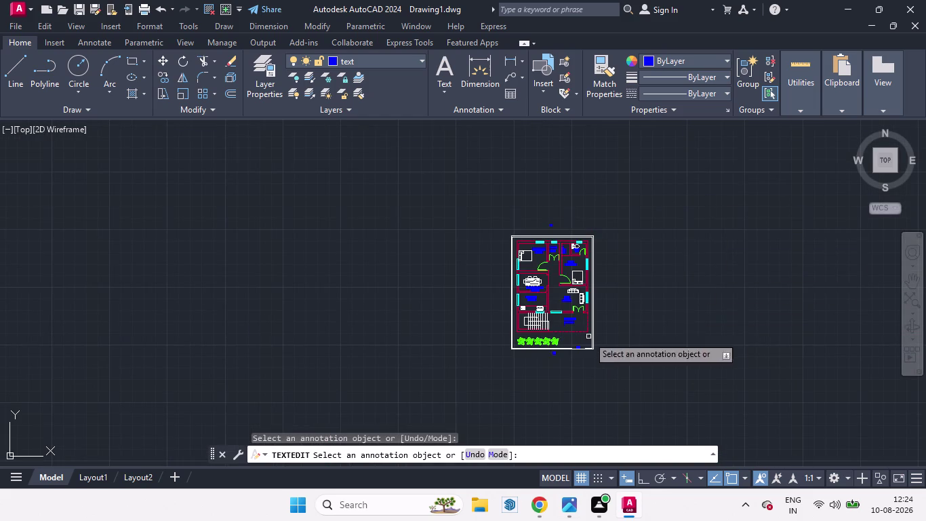
scroll(up, 3)
key(space)
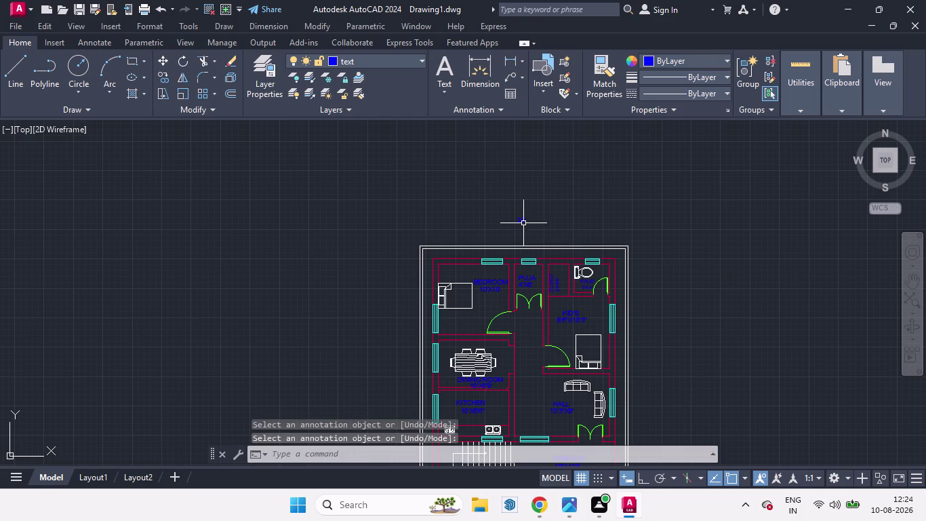
With Ortho on, move the 30' label down to center it above the top wall.
click(522, 222)
click(647, 480)
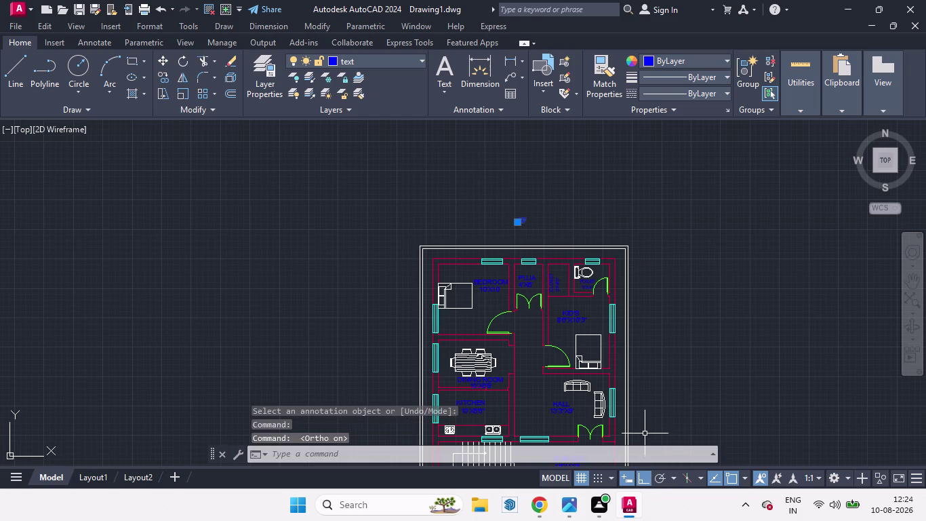
key(m)
key(Return)
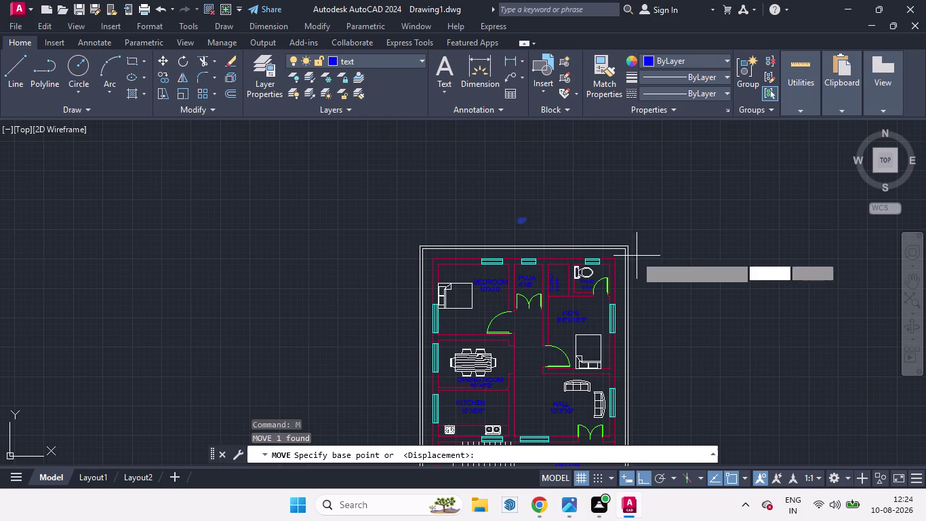
click(554, 225)
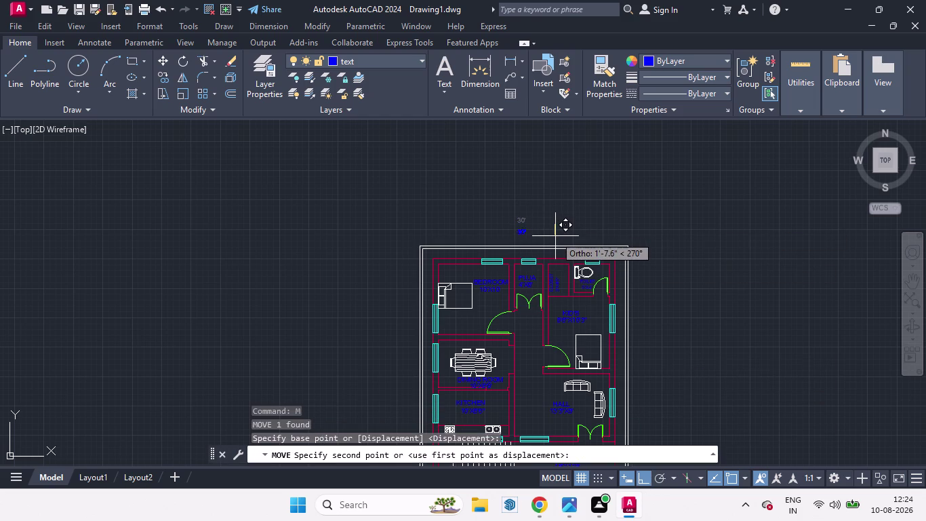
click(556, 236)
scroll(down, 3)
scroll(up, 3)
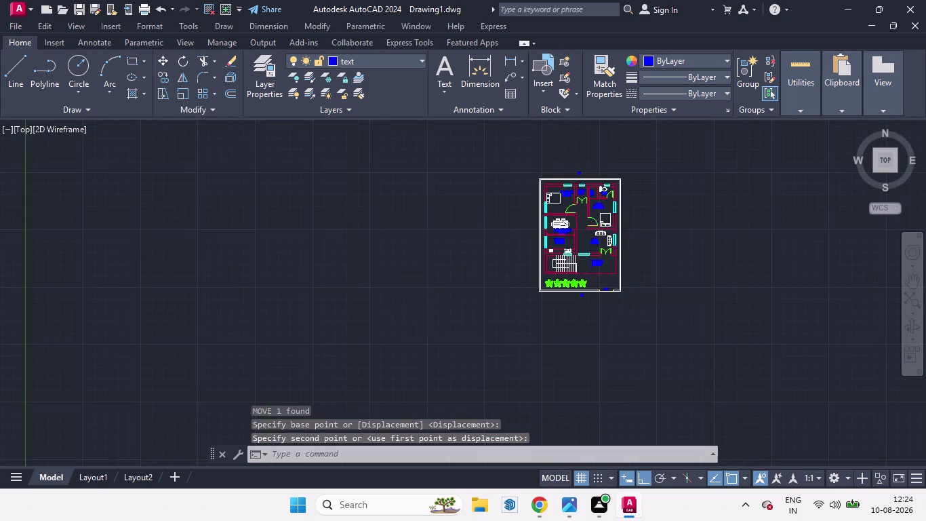
scroll(down, 3)
scroll(up, 3)
key(space)
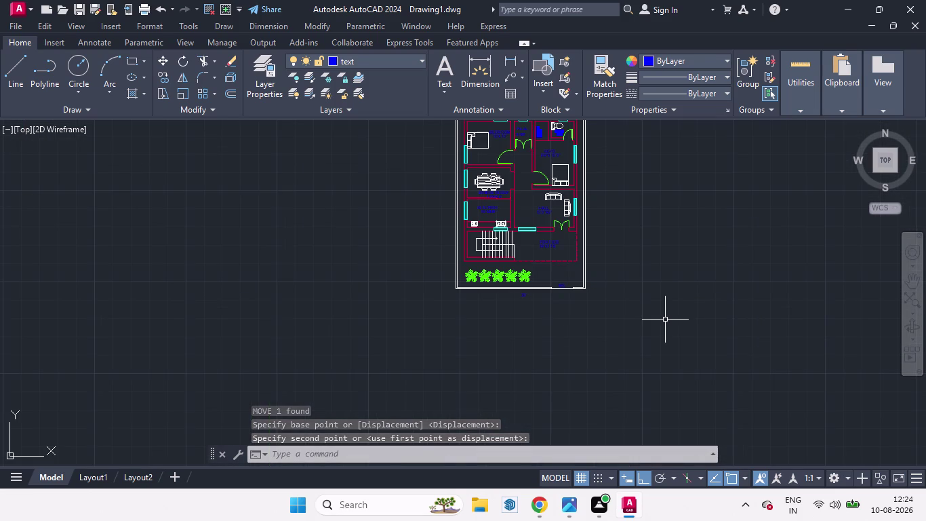
key(Escape)
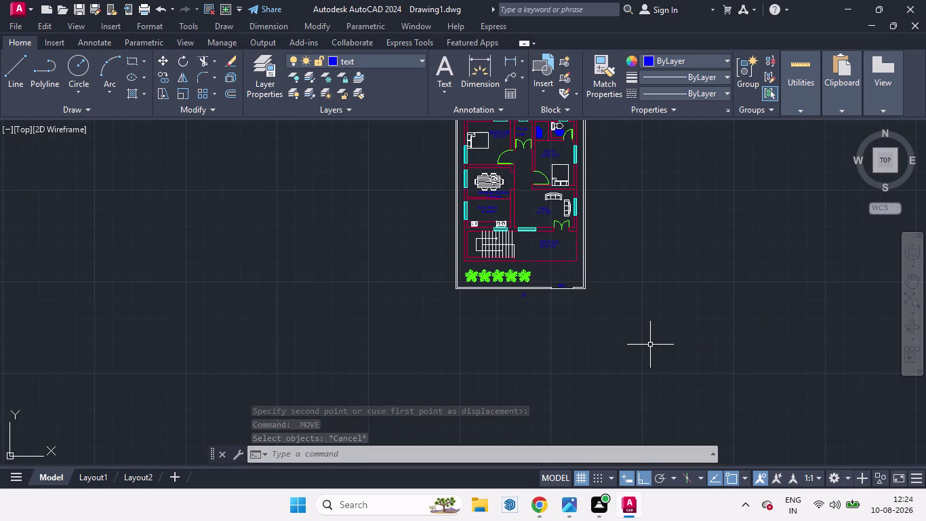
scroll(down, 3)
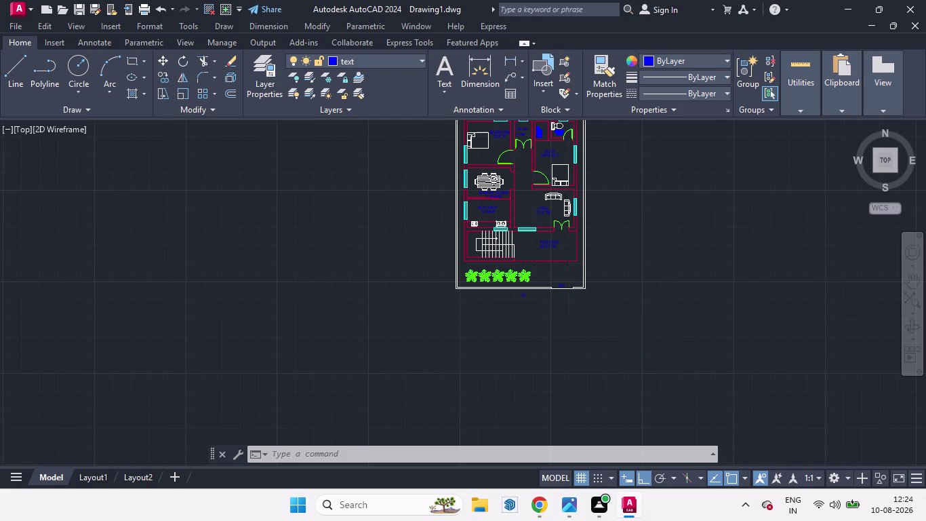
scroll(up, 3)
scroll(up, 3)
scroll(down, 3)
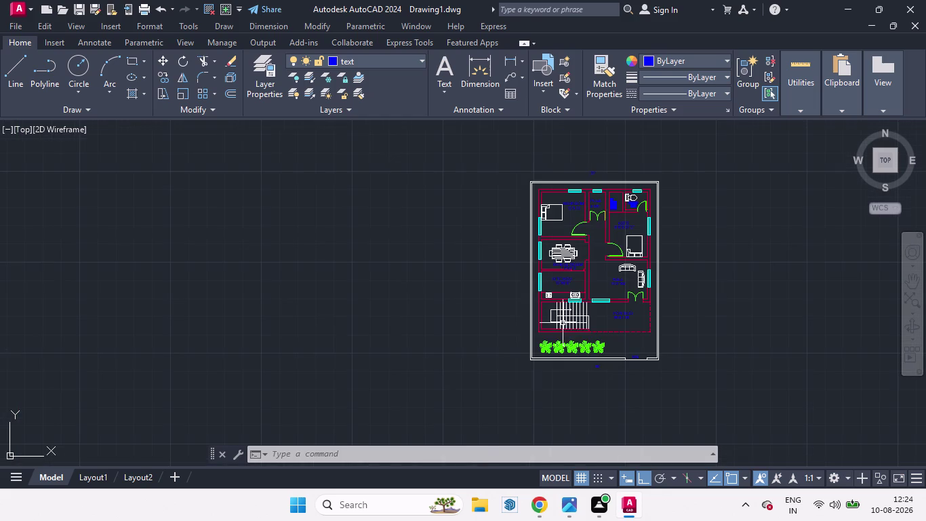
Copy the bottom 30' label to two spots beside the left and right outer walls.
click(597, 366)
key(m)
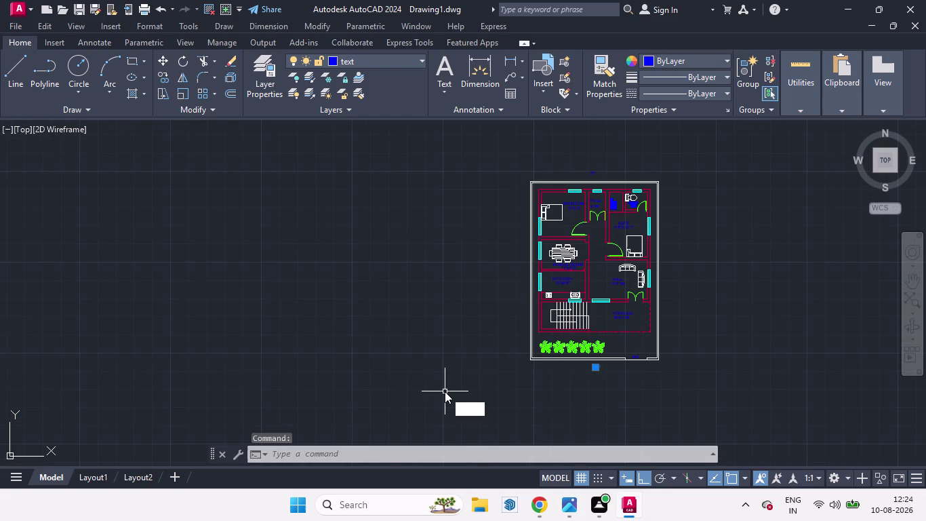
key(BackSpace)
text(C)
text(O)
key(Return)
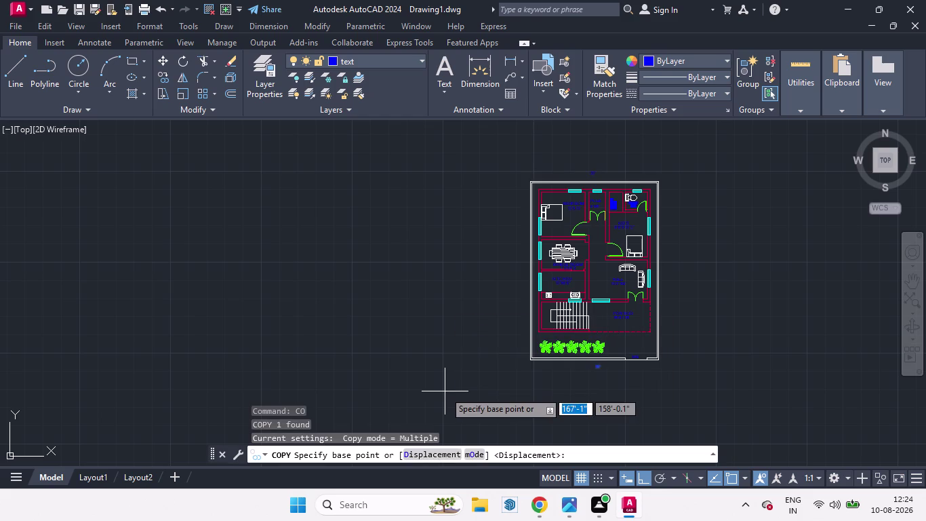
click(597, 366)
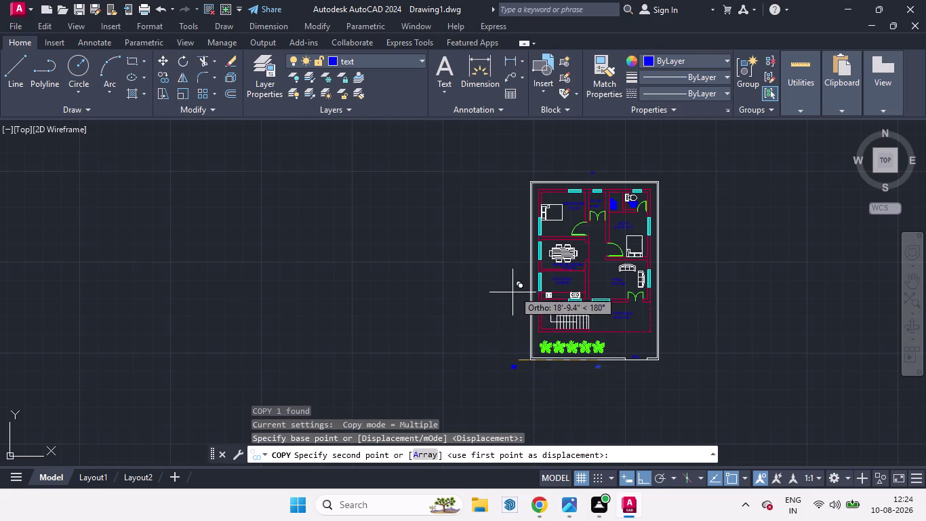
click(640, 483)
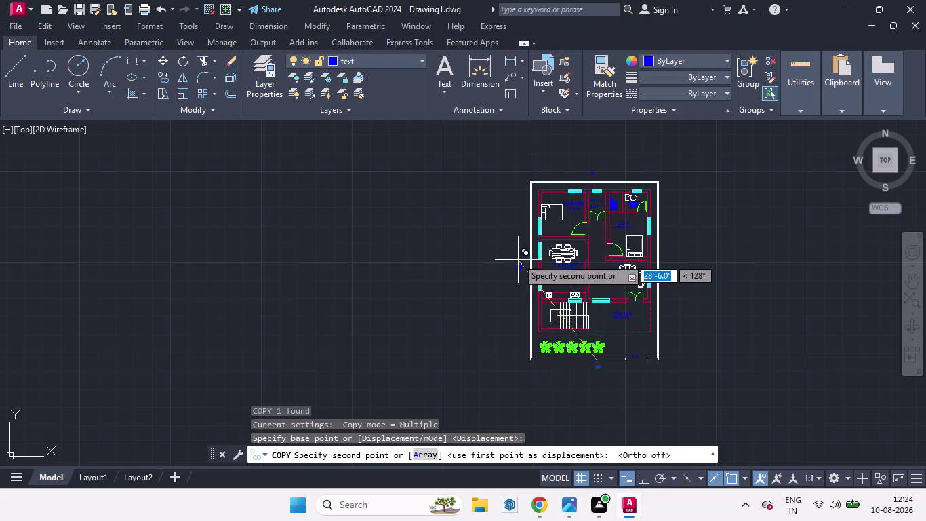
scroll(up, 3)
scroll(down, 3)
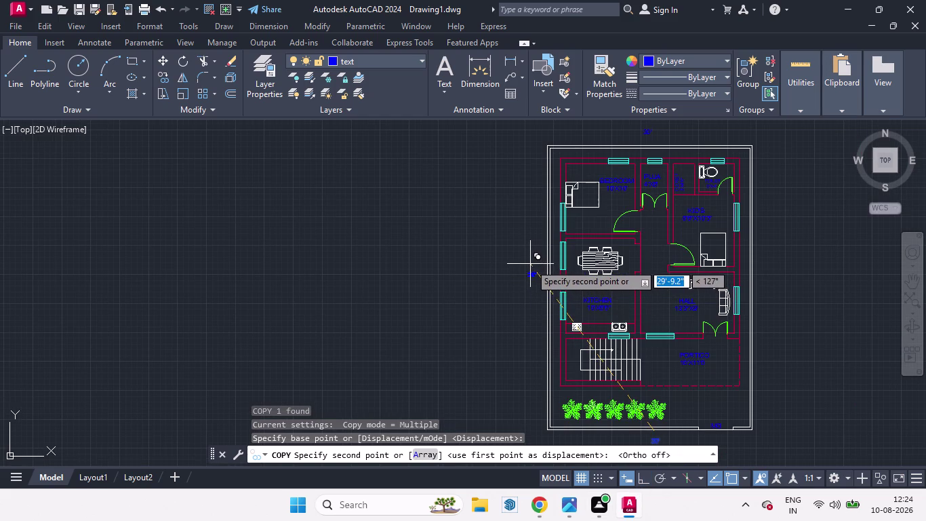
click(530, 264)
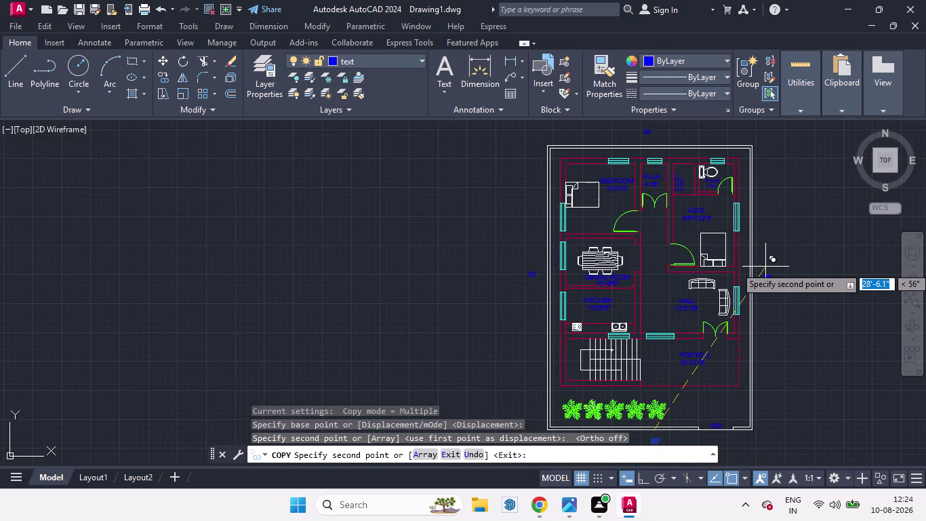
click(767, 263)
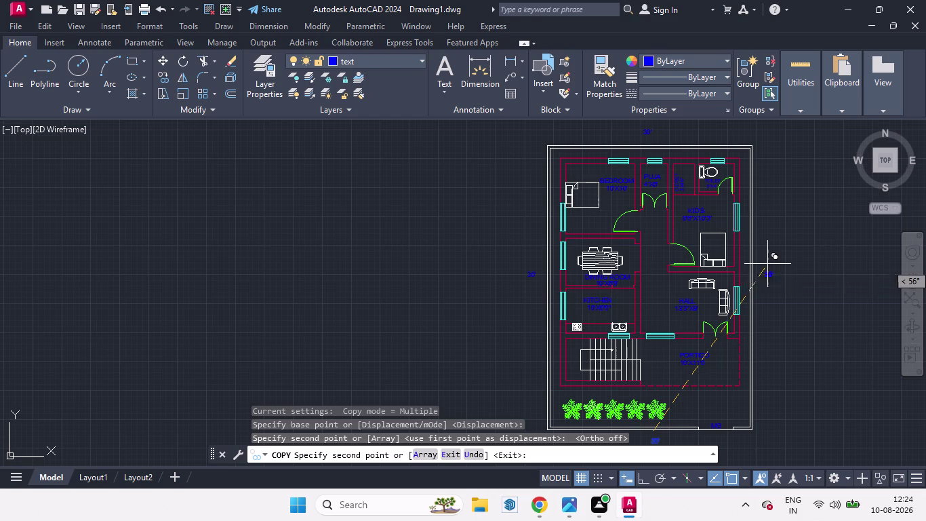
key(space)
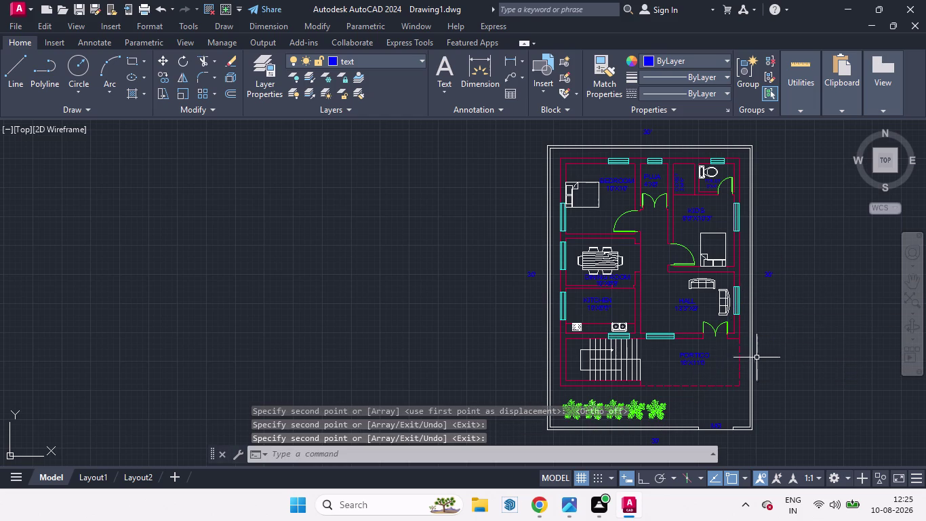
scroll(up, 3)
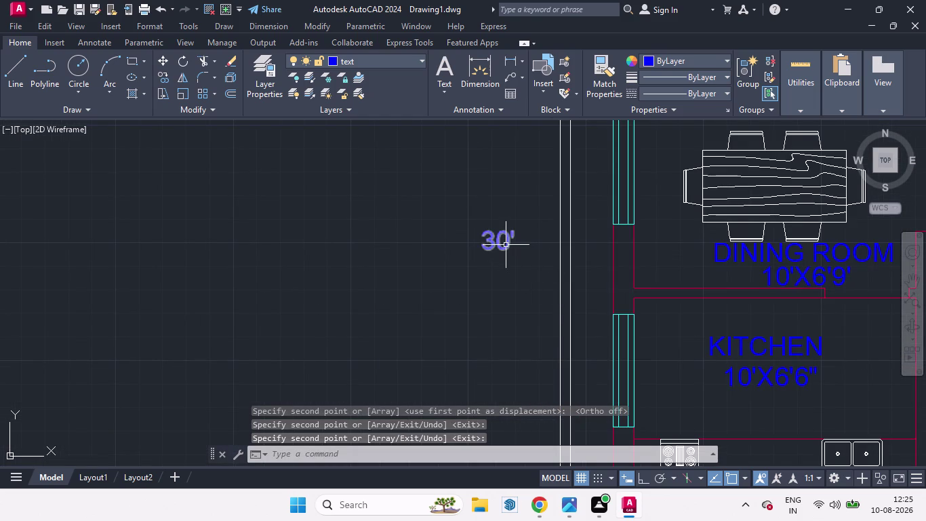
Change the label beside the left wall from 30' to 40'.
double_click(506, 244)
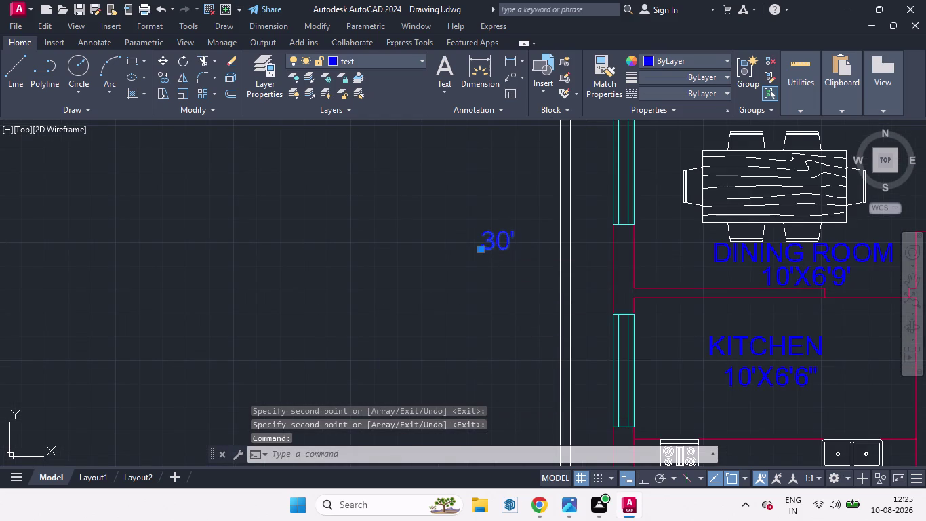
click(507, 235)
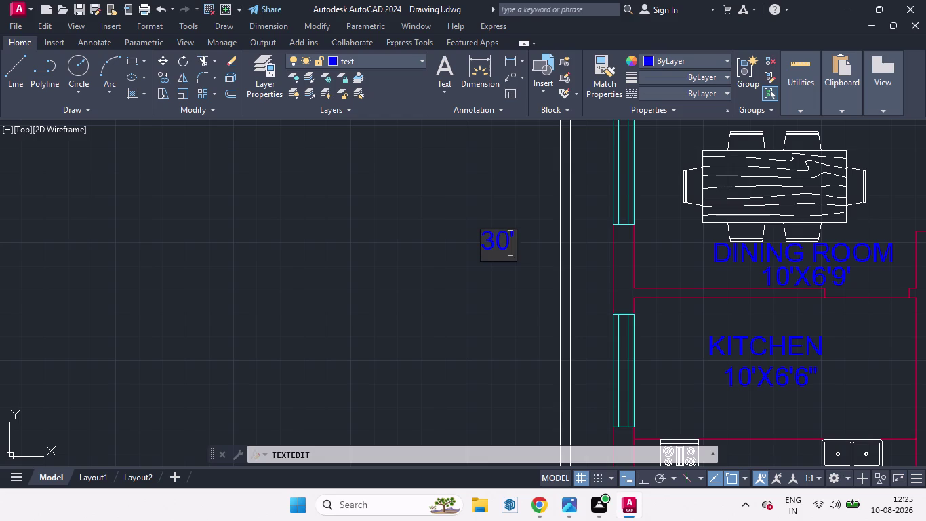
key(BackSpace)
key(BackSpace)
text(4)
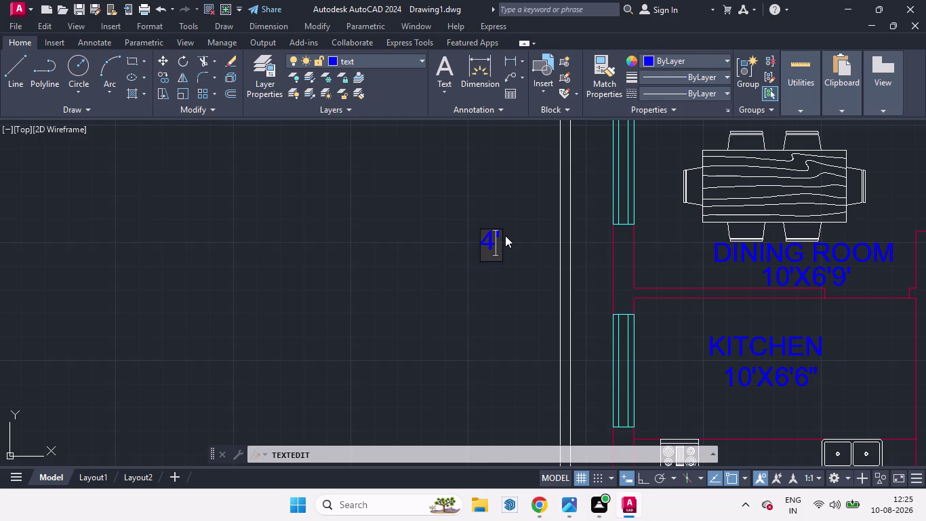
text(0)
click(525, 257)
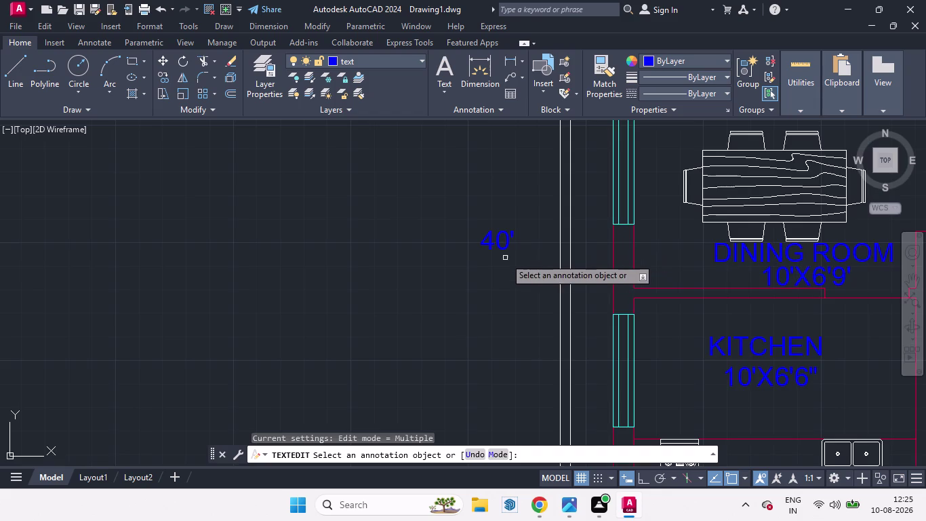
scroll(down, 3)
scroll(up, 3)
Change the label beside the right wall from 30' to 40'.
click(653, 165)
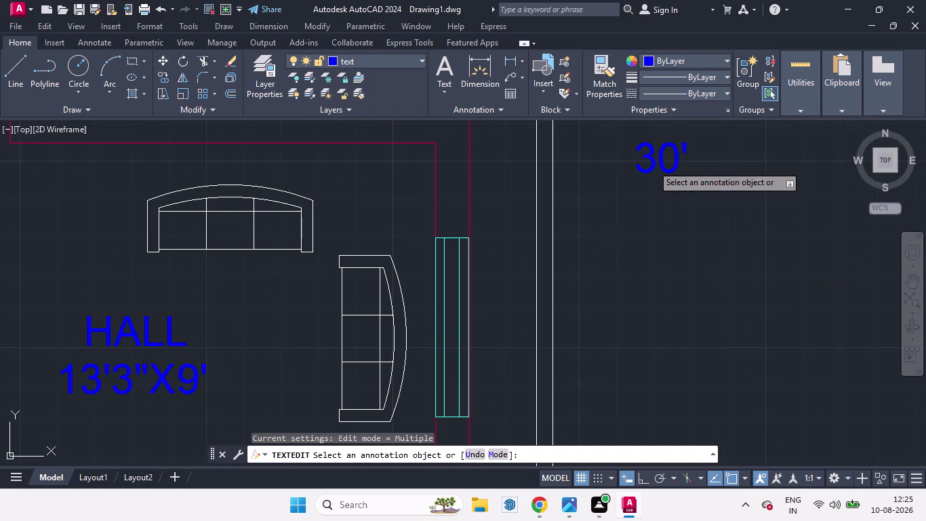
click(657, 152)
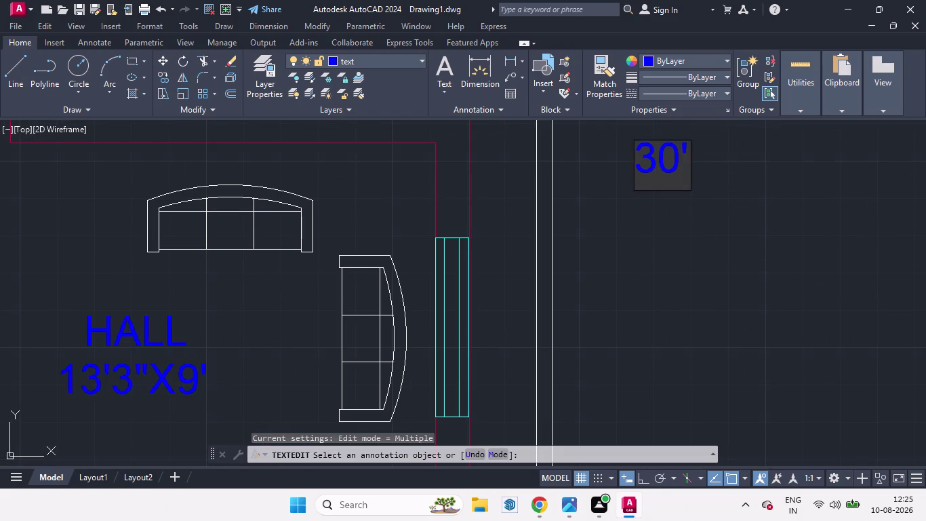
key(BackSpace)
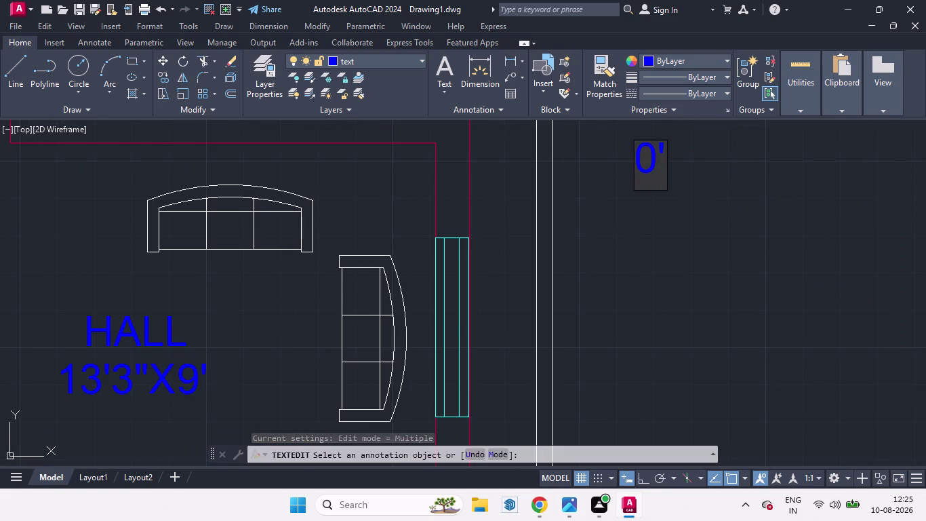
key(4)
click(659, 218)
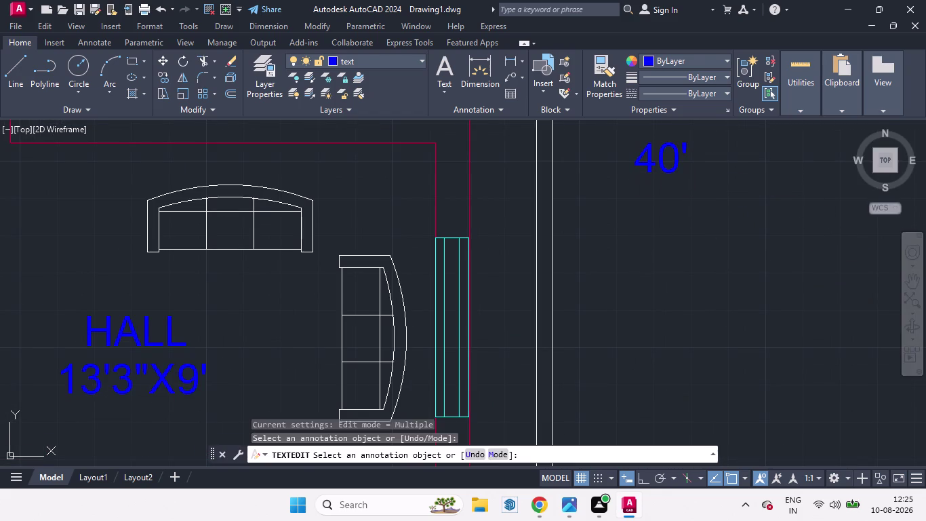
scroll(down, 3)
key(space)
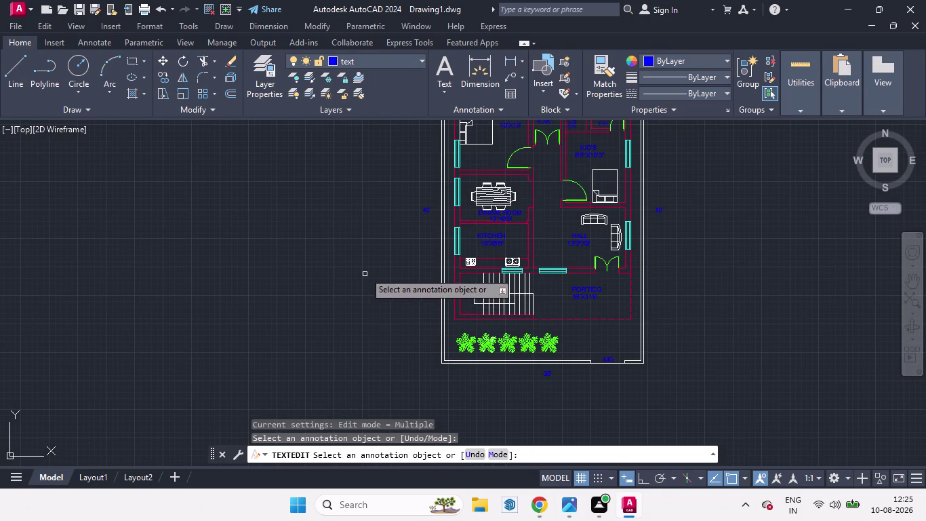
scroll(up, 3)
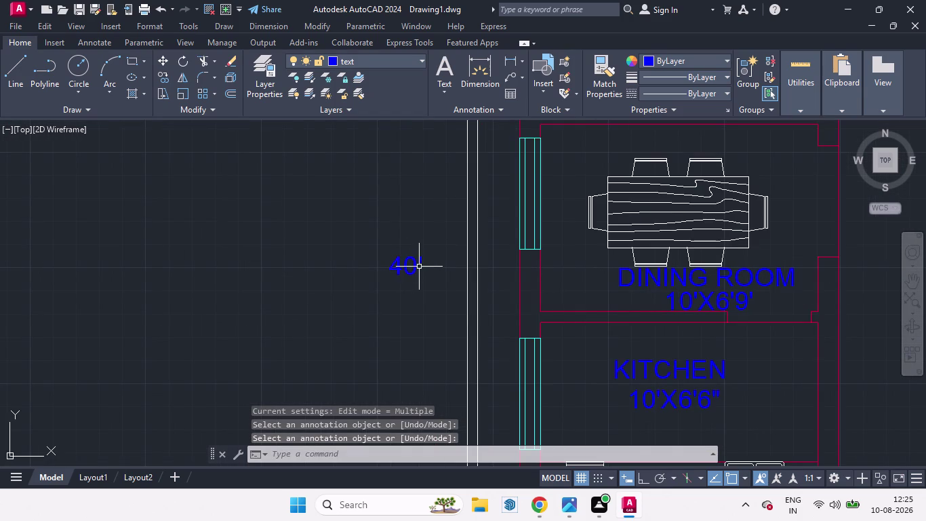
Rotate the left 40' label 90° with RO and Ortho on so it stands vertically.
click(417, 266)
text(R)
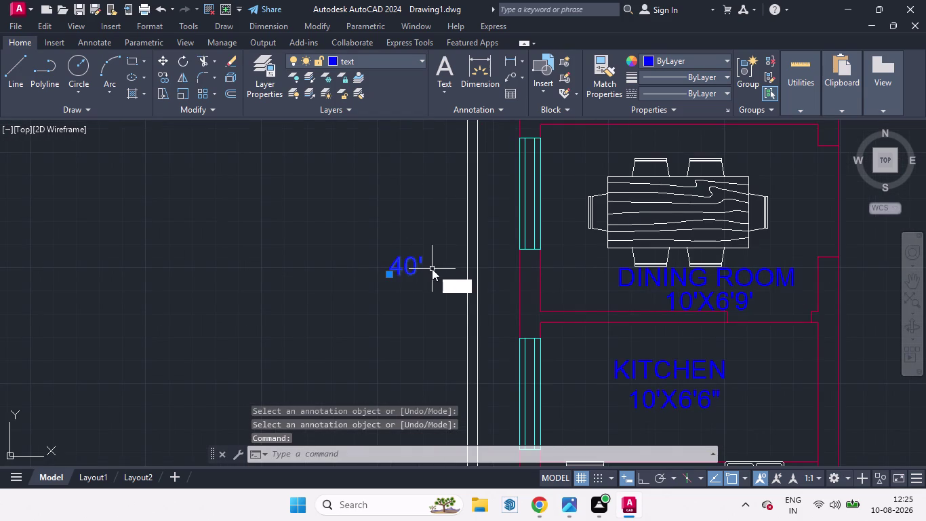
text(O)
key(Return)
click(433, 272)
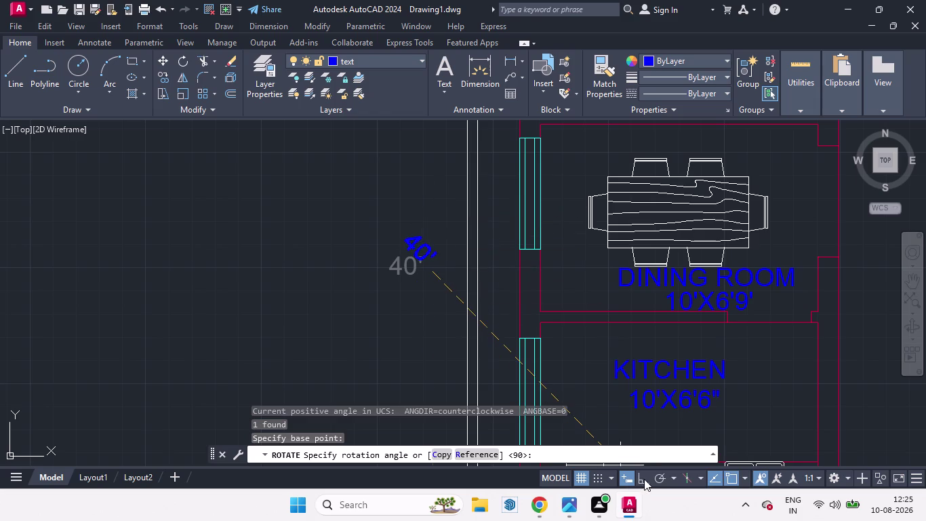
click(644, 479)
click(447, 180)
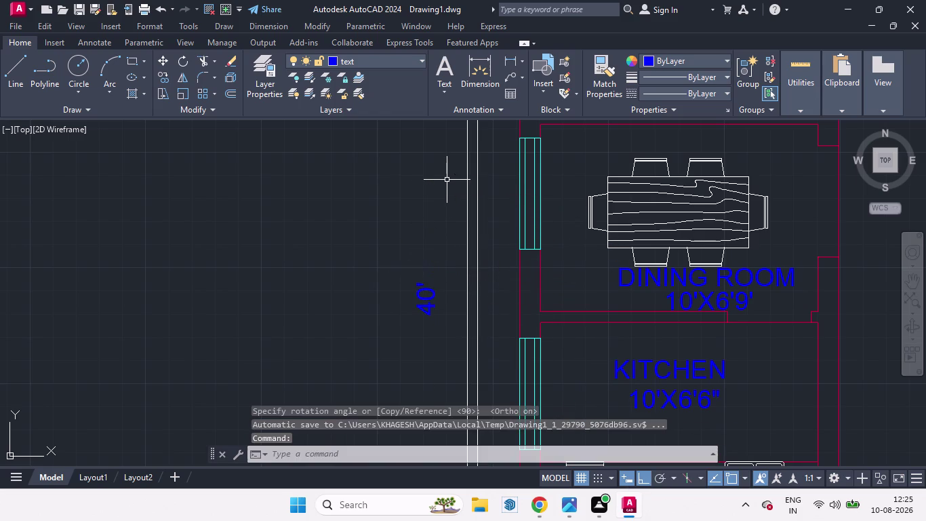
scroll(down, 3)
scroll(up, 3)
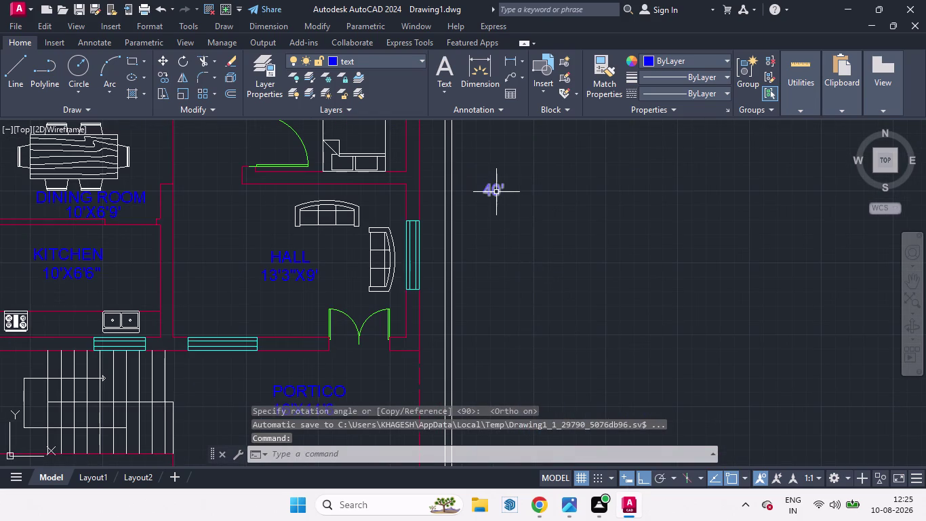
Rotate the second 40' label, beside the hall, 90° to stand vertically.
click(495, 190)
text(RO)
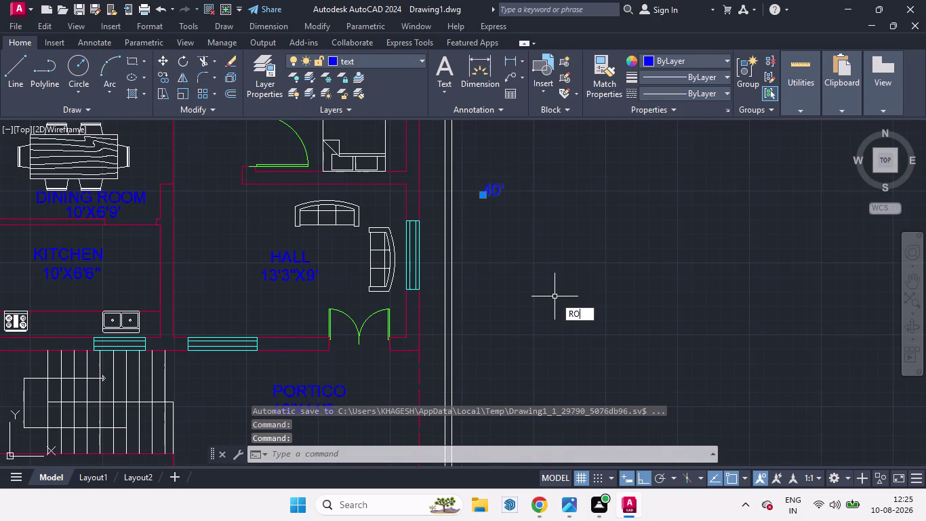
key(Return)
click(500, 197)
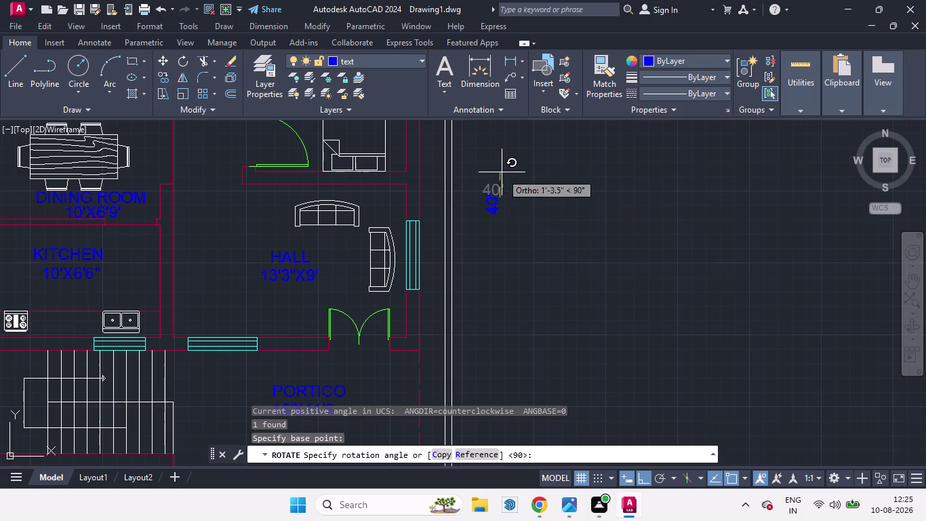
click(500, 154)
scroll(down, 3)
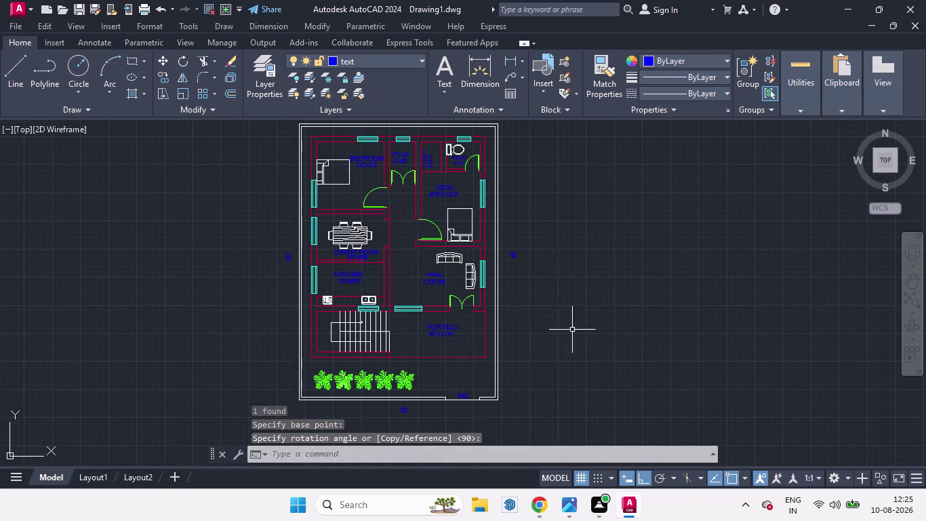
scroll(down, 3)
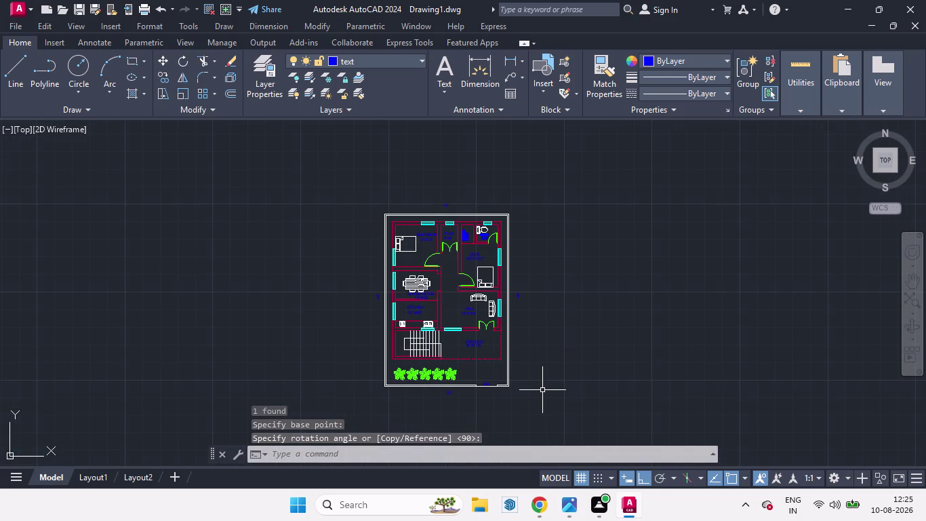
key(space)
key(space)
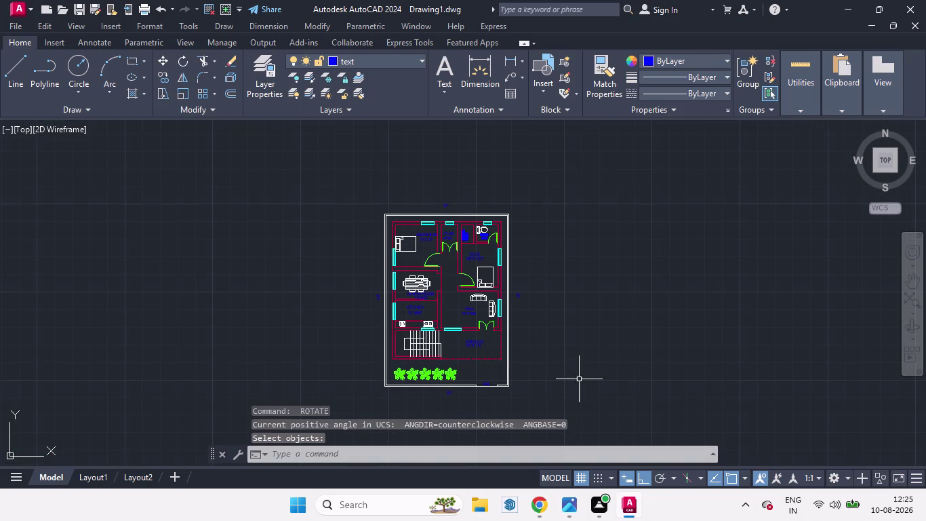
key(l)
key(Return)
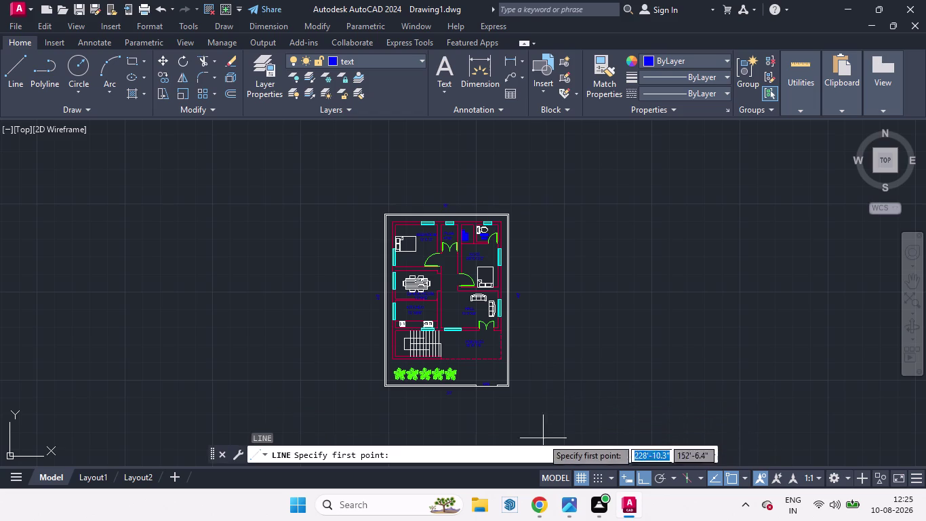
Draw a line from the 30' label's left side to below the plan's left corner.
scroll(down, 3)
scroll(up, 3)
scroll(down, 3)
scroll(up, 3)
scroll(up, 3)
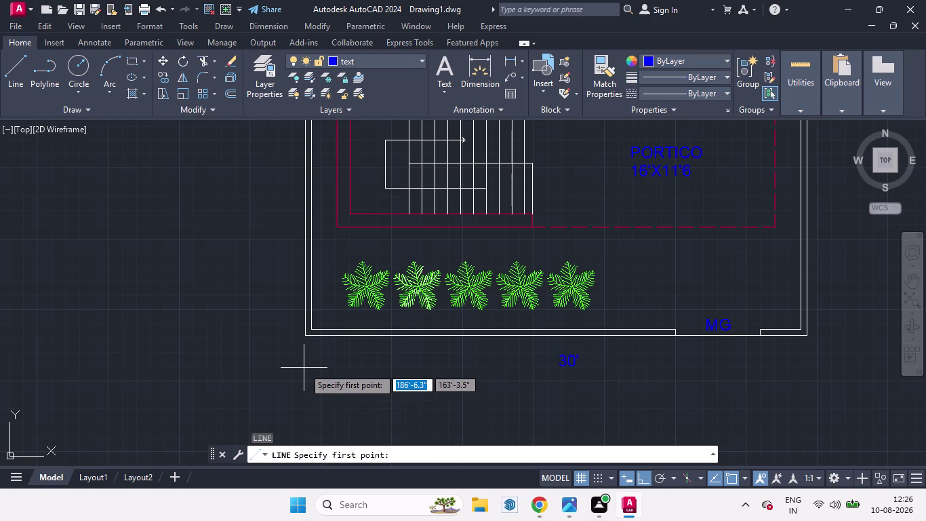
scroll(up, 3)
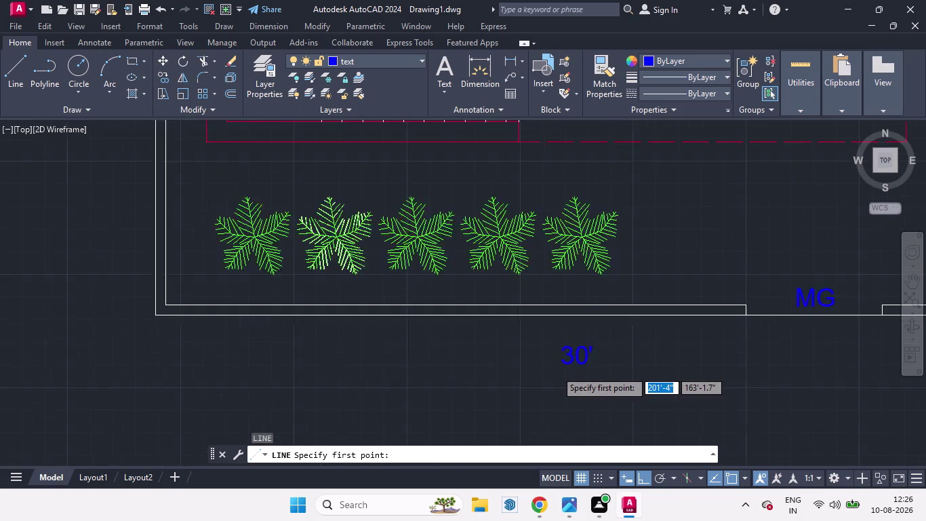
click(556, 352)
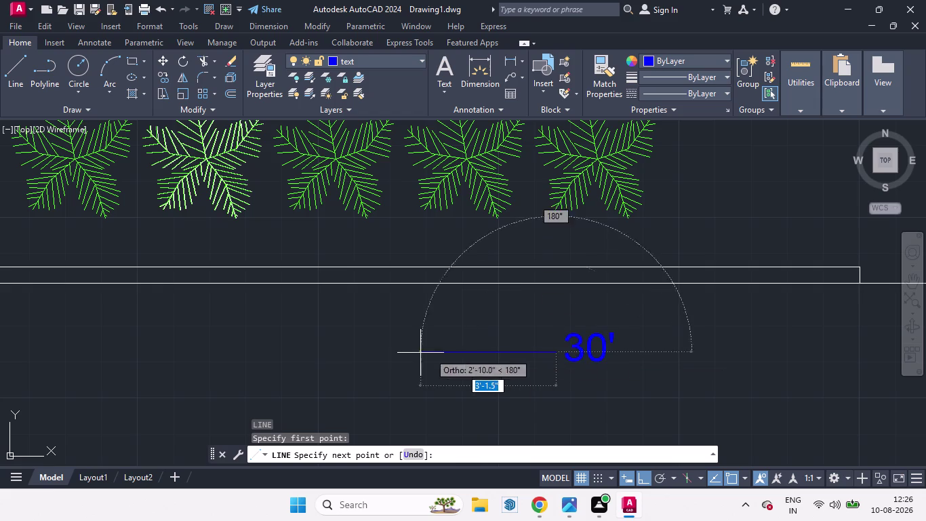
scroll(down, 3)
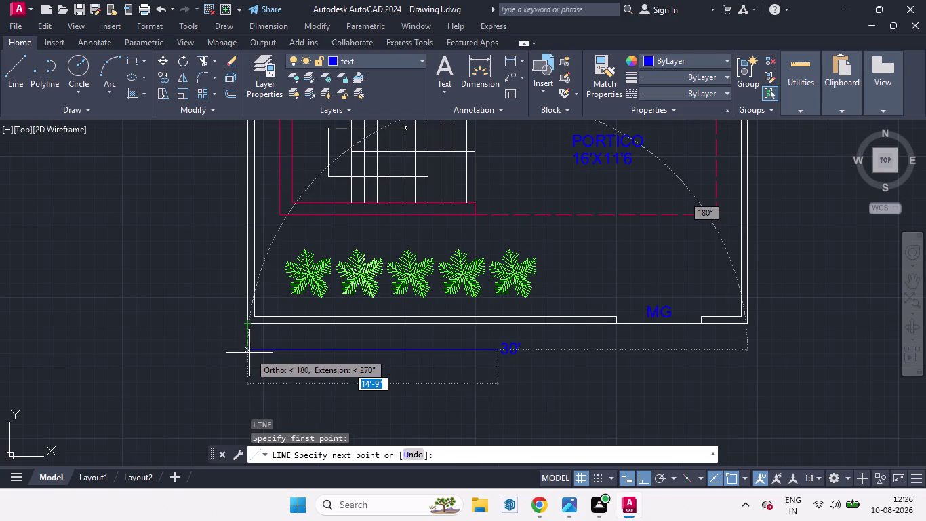
click(249, 350)
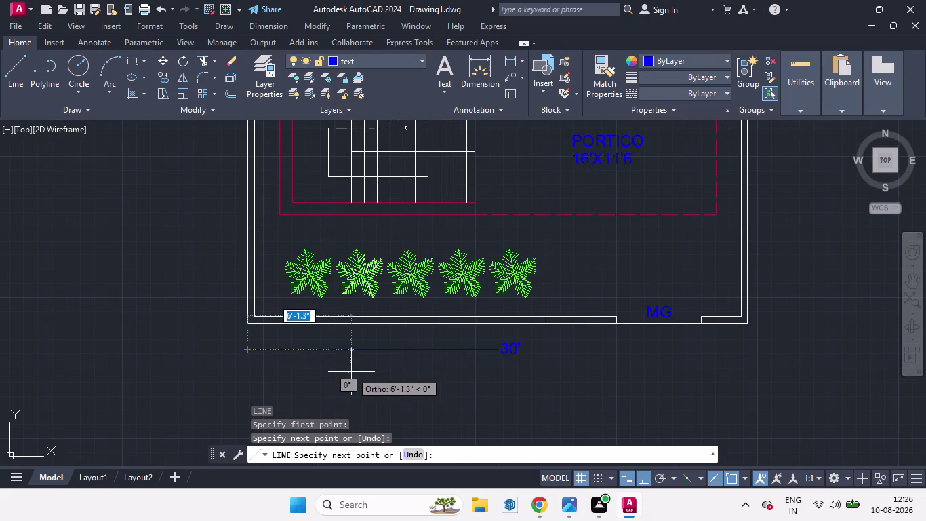
key(space)
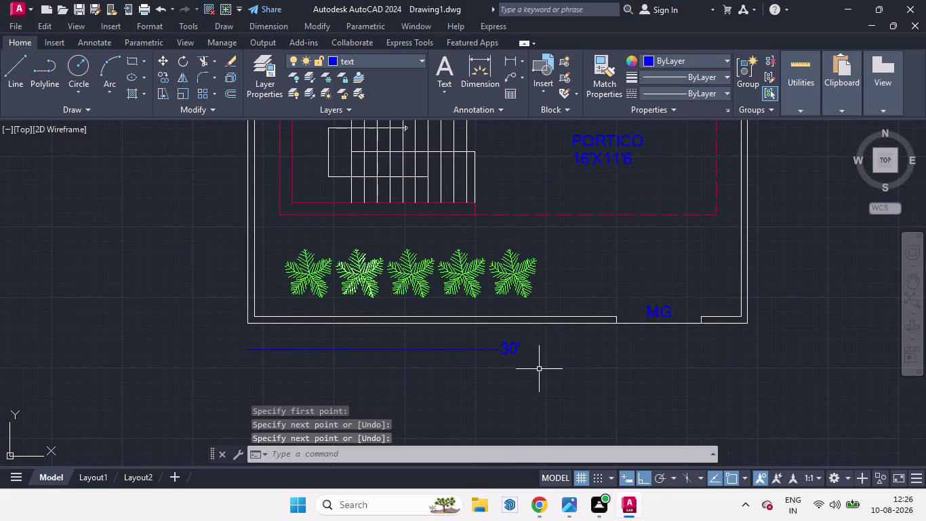
click(533, 365)
key(space)
scroll(up, 3)
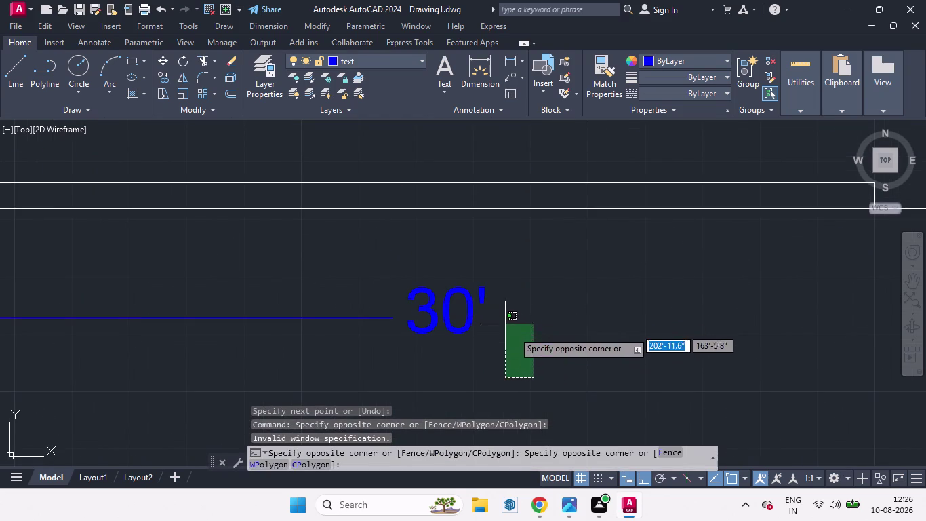
key(space)
key(Escape)
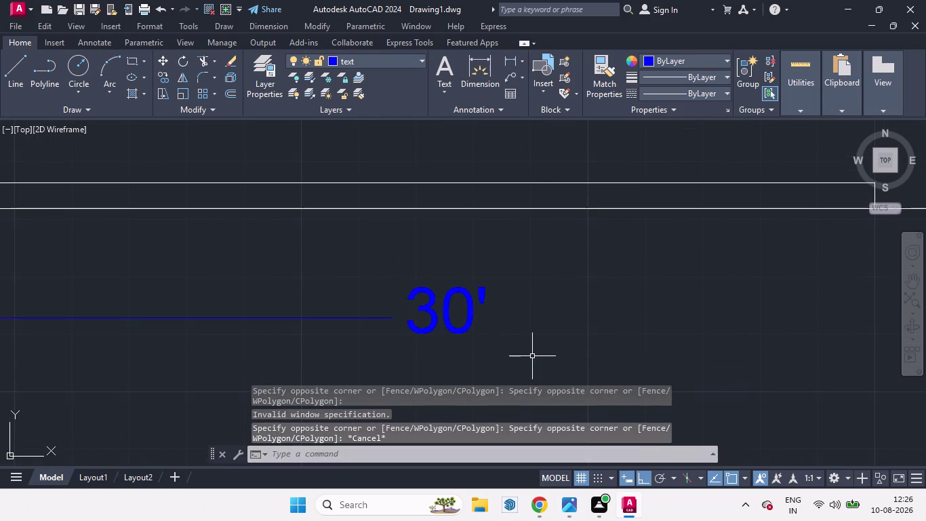
Draw a line from just right of the 30' label to below the plan's right corner.
key(l)
key(Return)
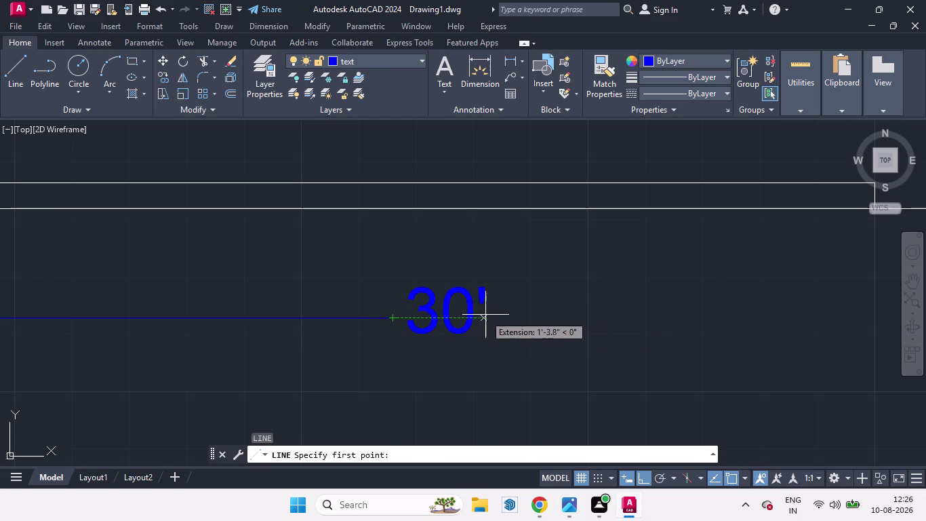
click(490, 315)
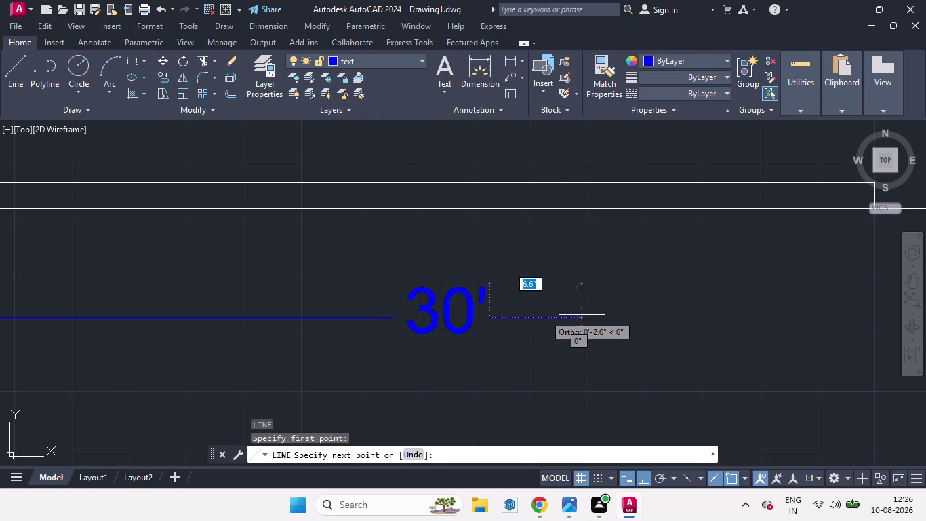
scroll(down, 3)
scroll(down, 3)
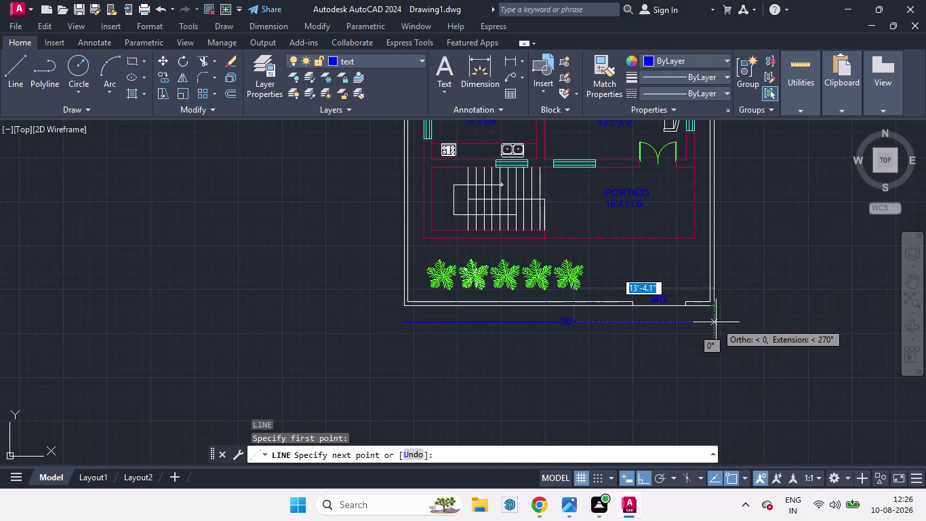
click(716, 322)
key(space)
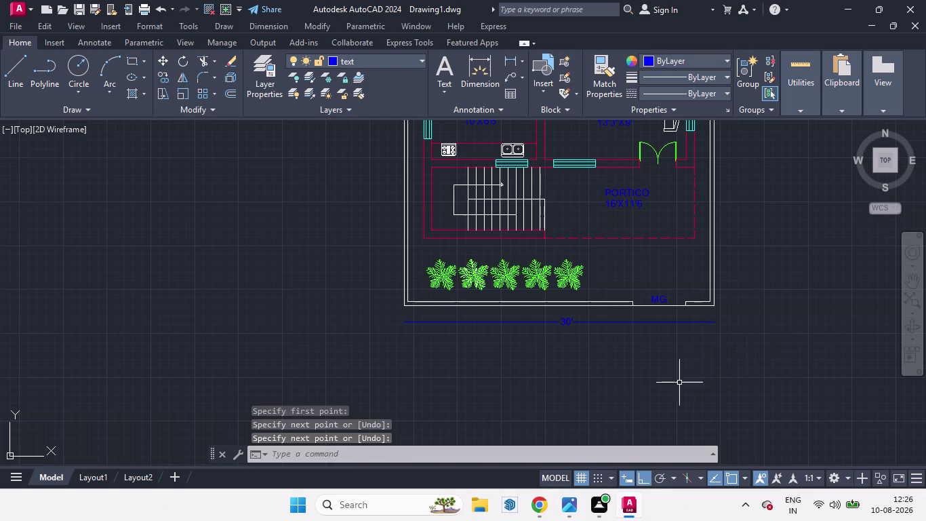
scroll(down, 3)
scroll(down, 3)
scroll(up, 3)
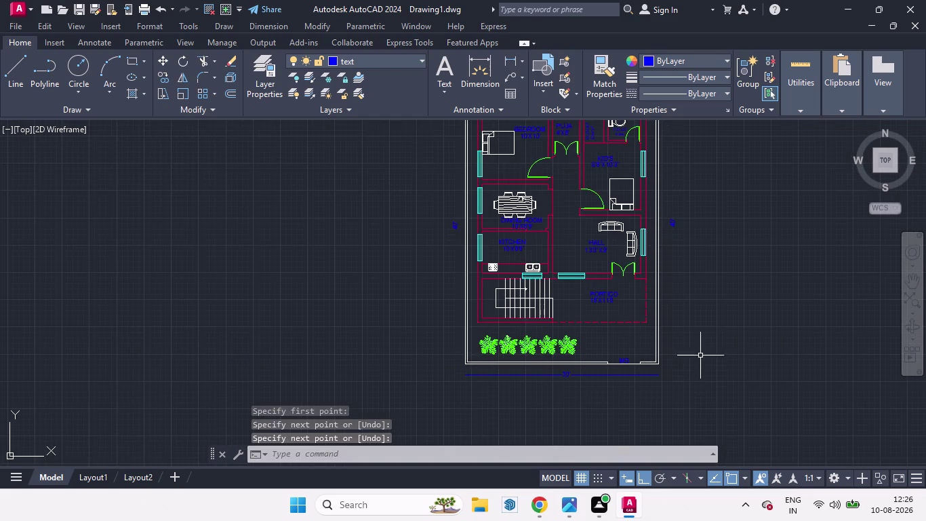
scroll(down, 3)
scroll(up, 3)
scroll(down, 3)
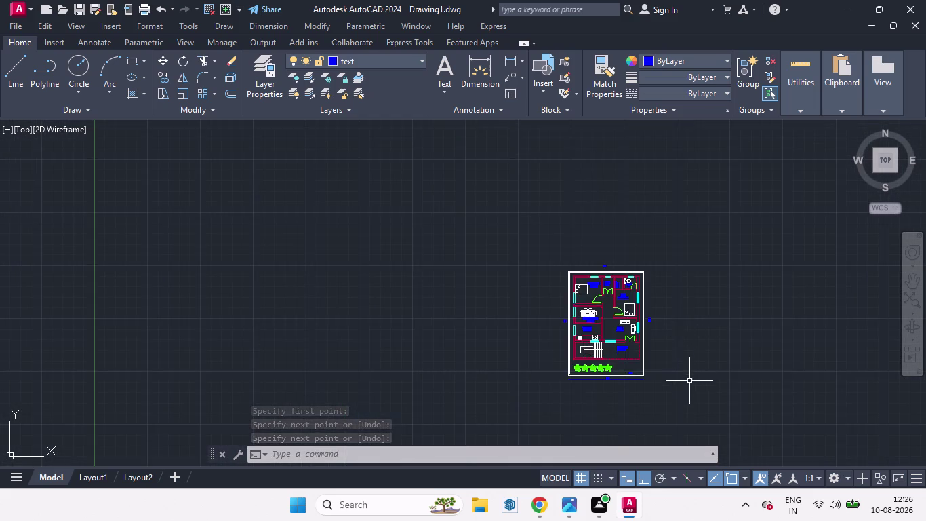
Draw a line from below the right 40' label down to the plan's bottom edge.
scroll(up, 3)
key(l)
key(Return)
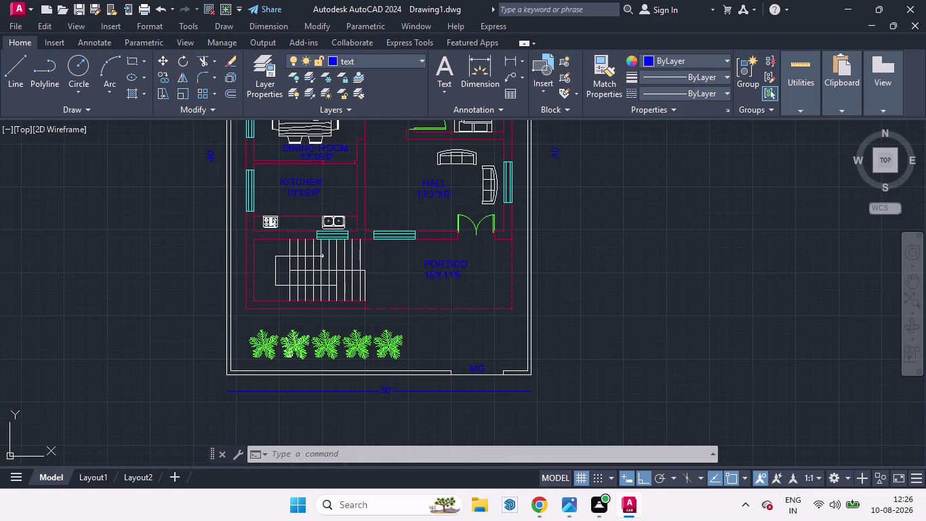
scroll(up, 3)
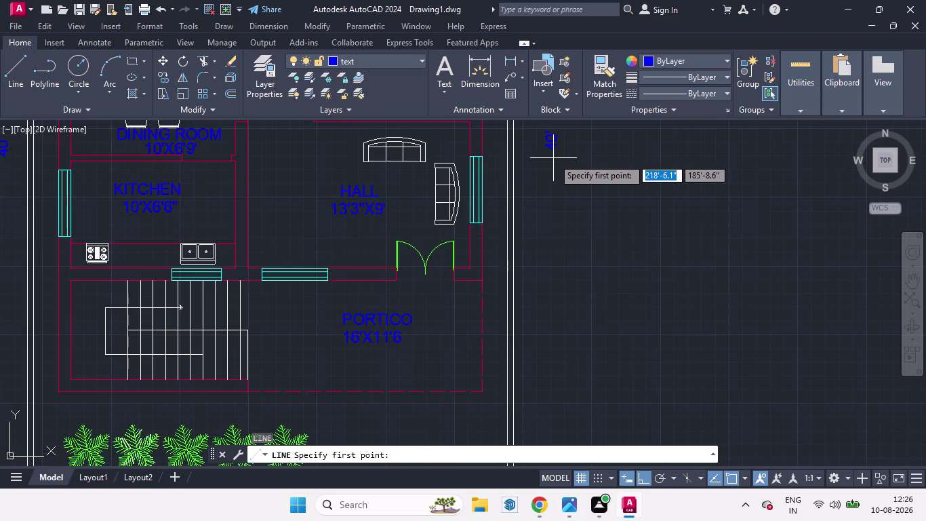
click(554, 158)
scroll(down, 3)
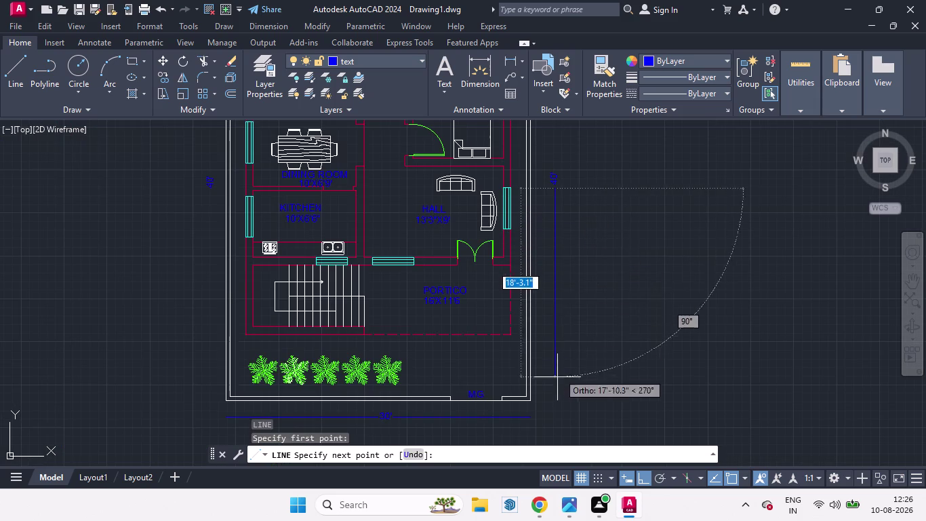
scroll(up, 3)
scroll(down, 3)
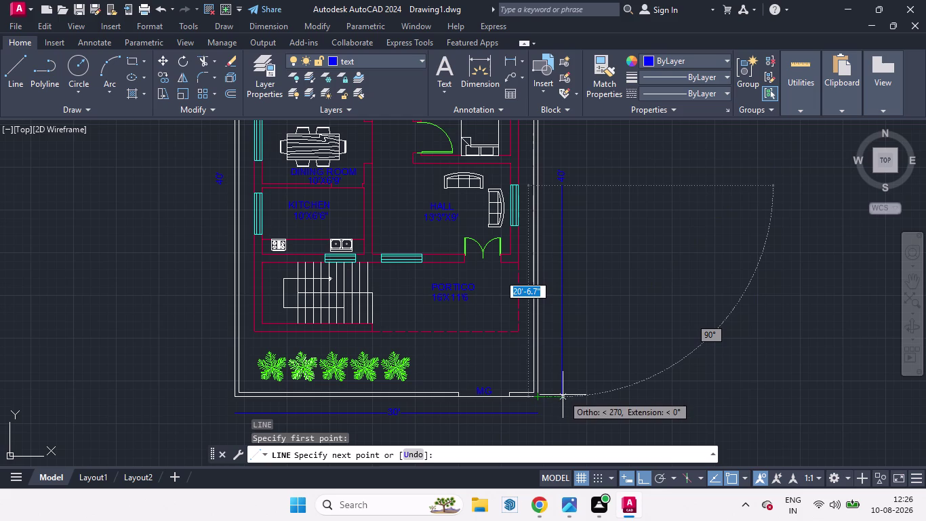
click(563, 396)
key(space)
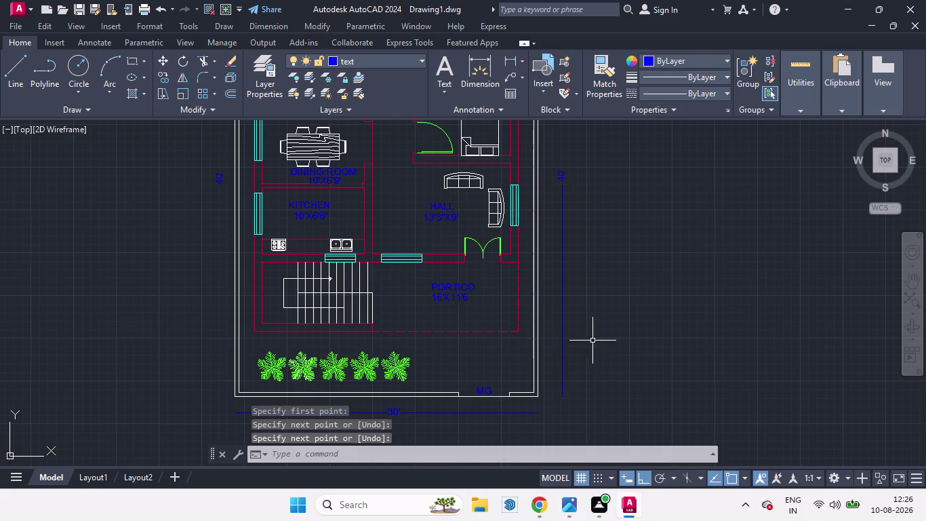
Draw a line from above the right 40' label up to the plan's top edge.
key(space)
scroll(down, 3)
scroll(up, 3)
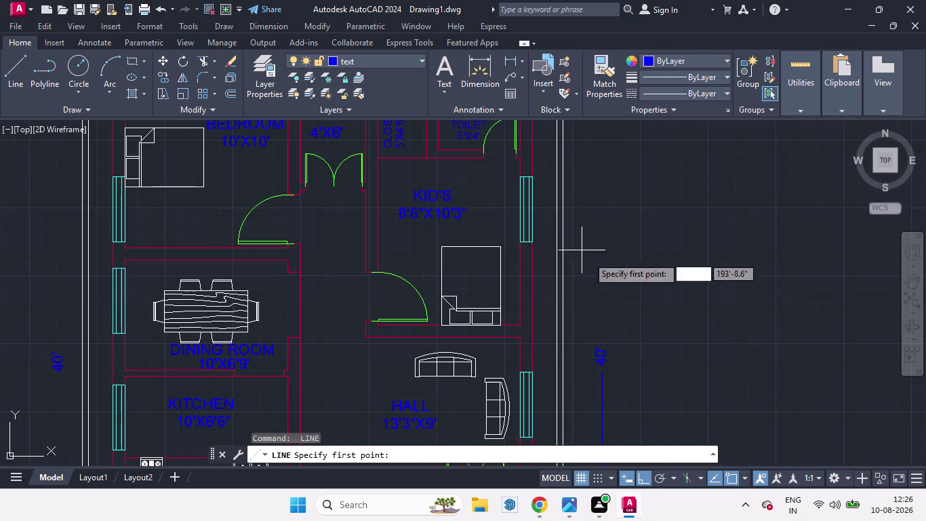
click(601, 339)
scroll(down, 3)
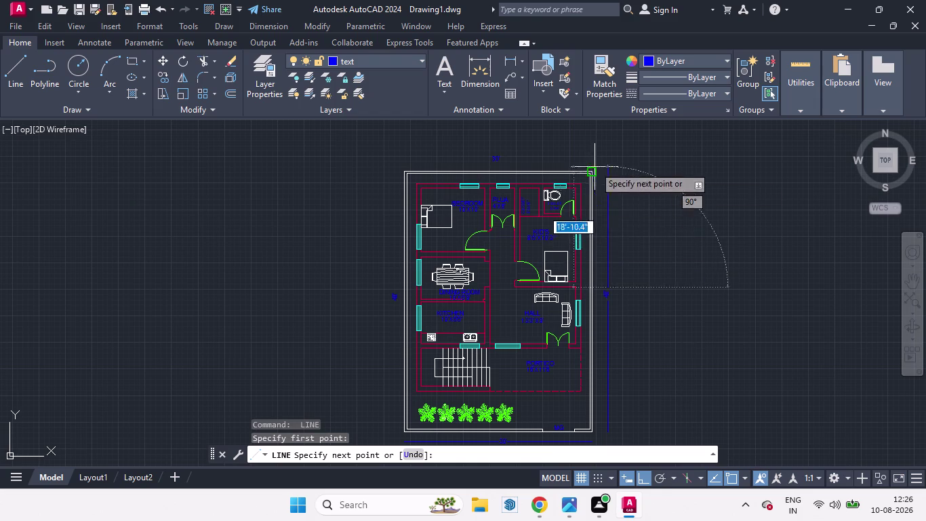
scroll(up, 3)
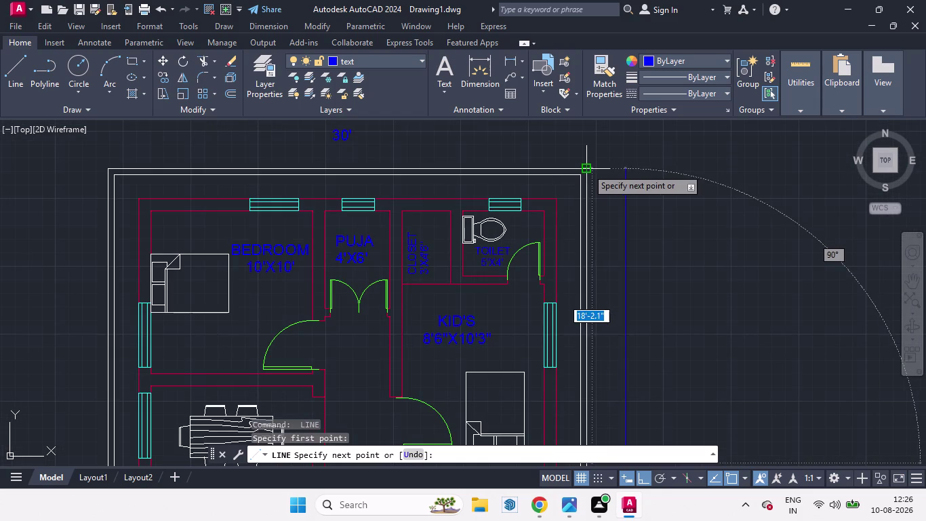
click(626, 167)
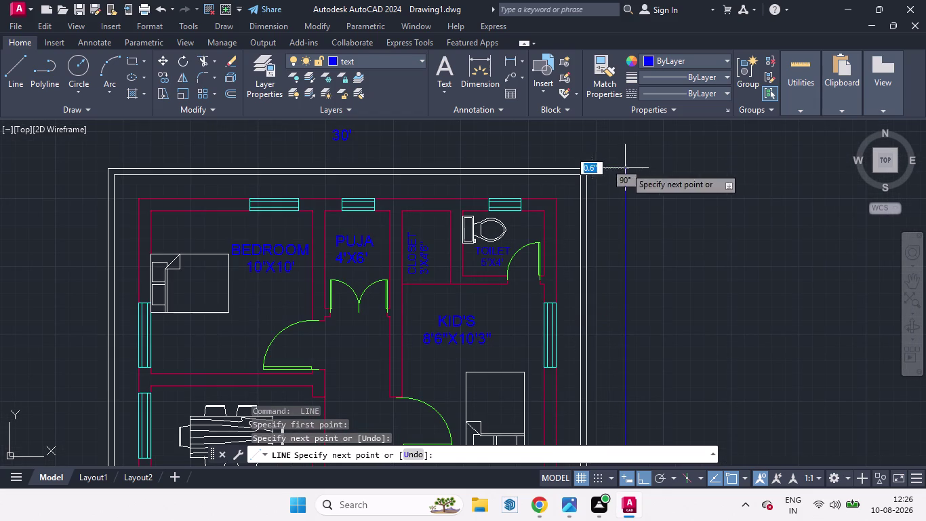
key(space)
key(space)
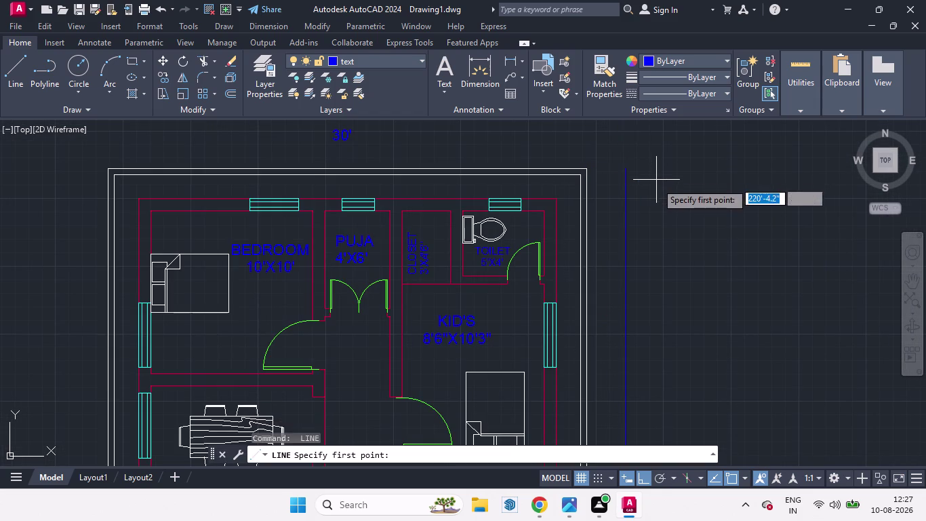
scroll(down, 3)
scroll(up, 3)
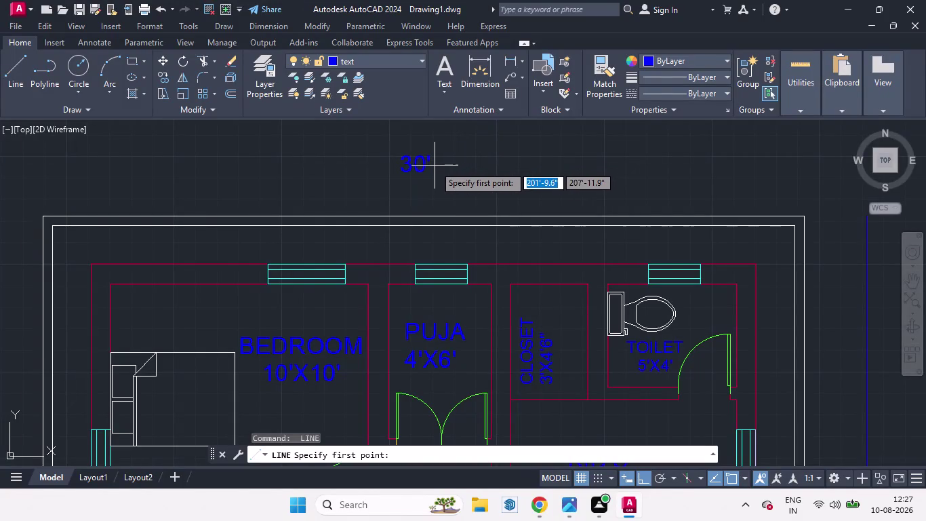
Draw two lines from either side of the top 30' label out to the right and left corners.
click(433, 165)
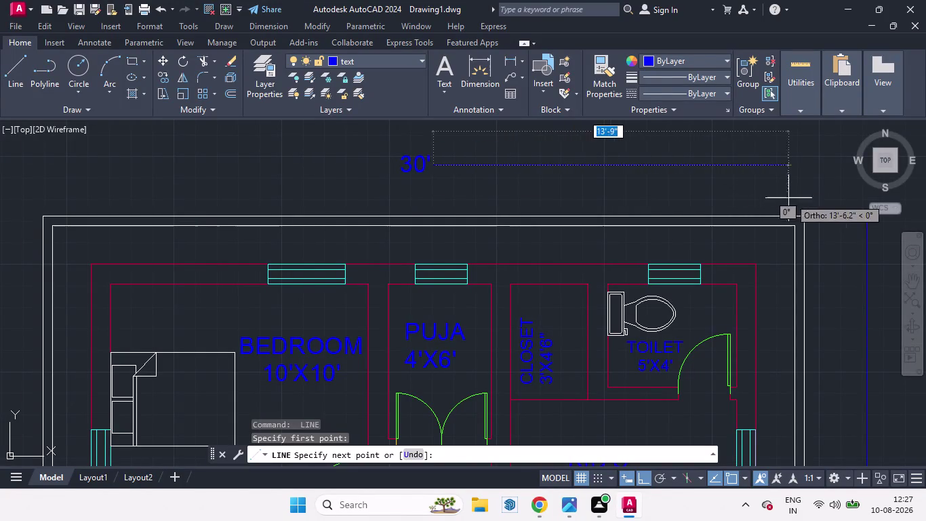
click(803, 166)
key(space)
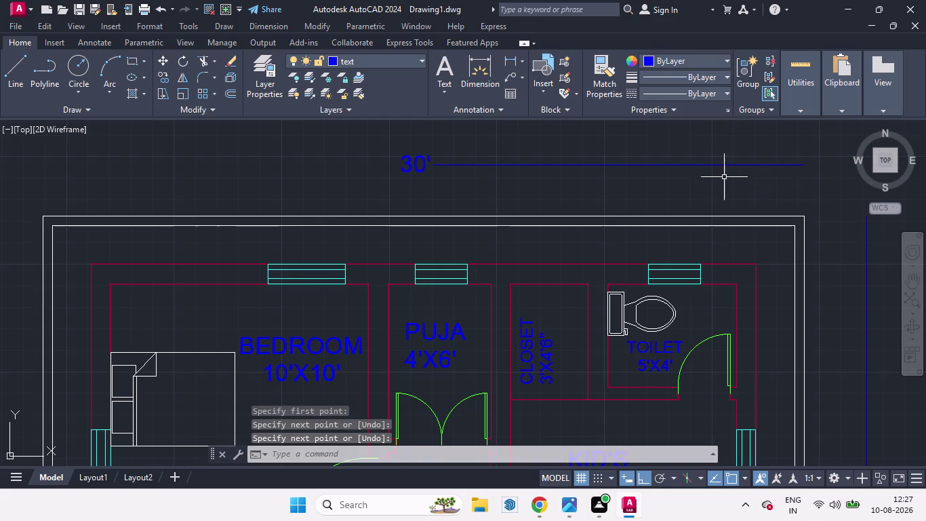
key(space)
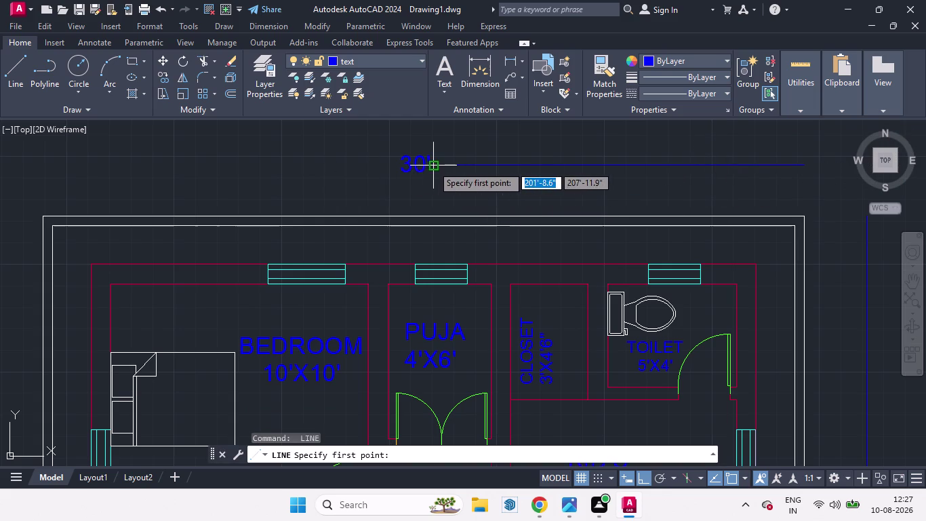
click(391, 164)
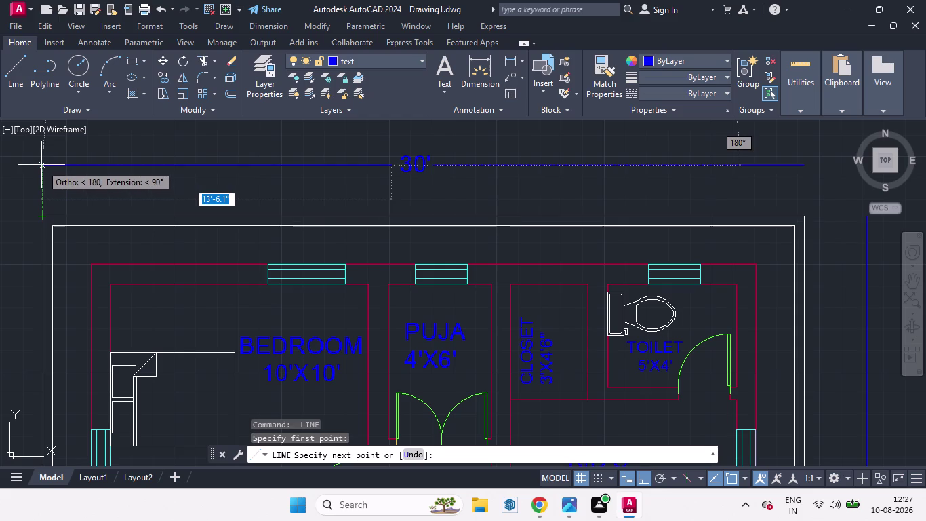
click(41, 165)
key(space)
scroll(down, 3)
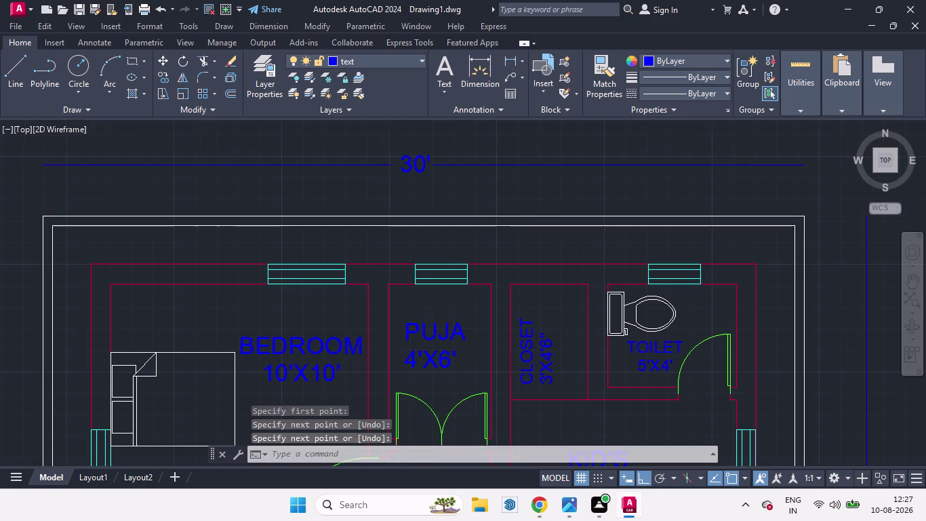
scroll(down, 3)
key(space)
Draw a line from below the left 40' label to the plan's bottom edge.
scroll(up, 3)
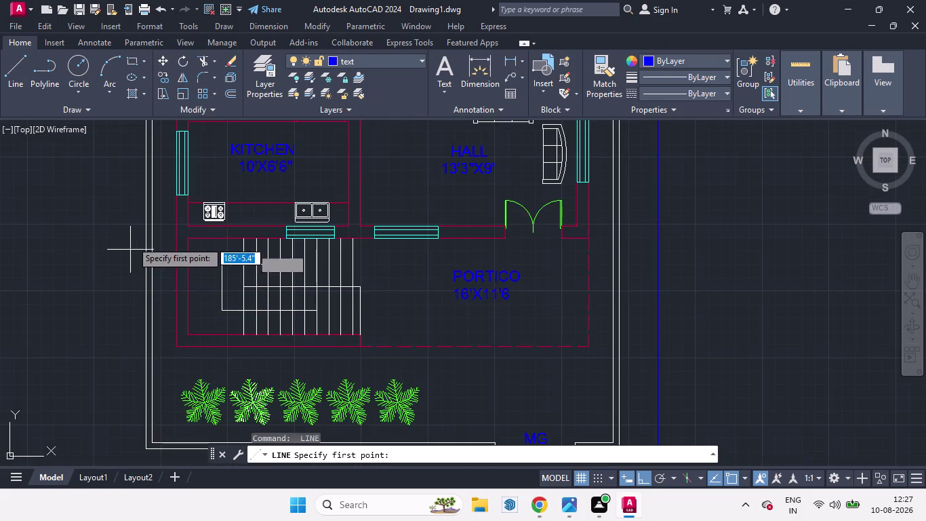
scroll(down, 3)
scroll(up, 3)
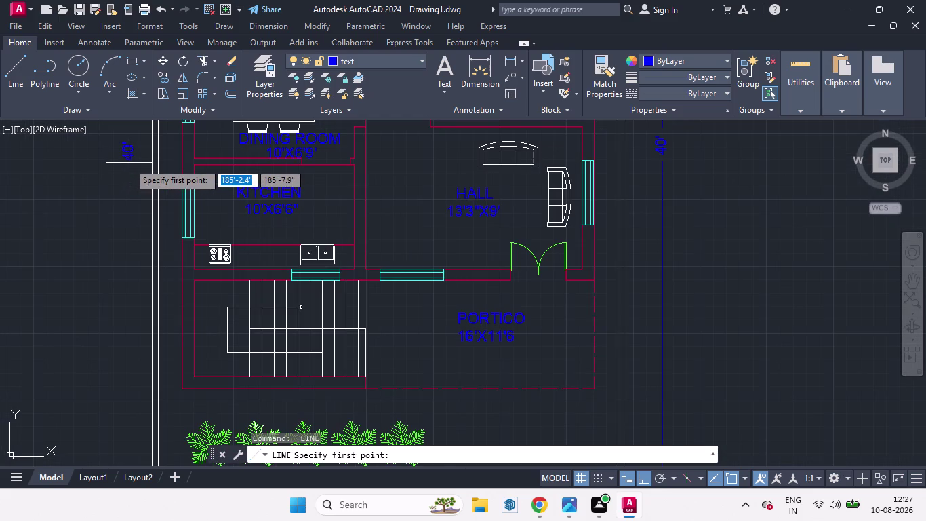
click(127, 165)
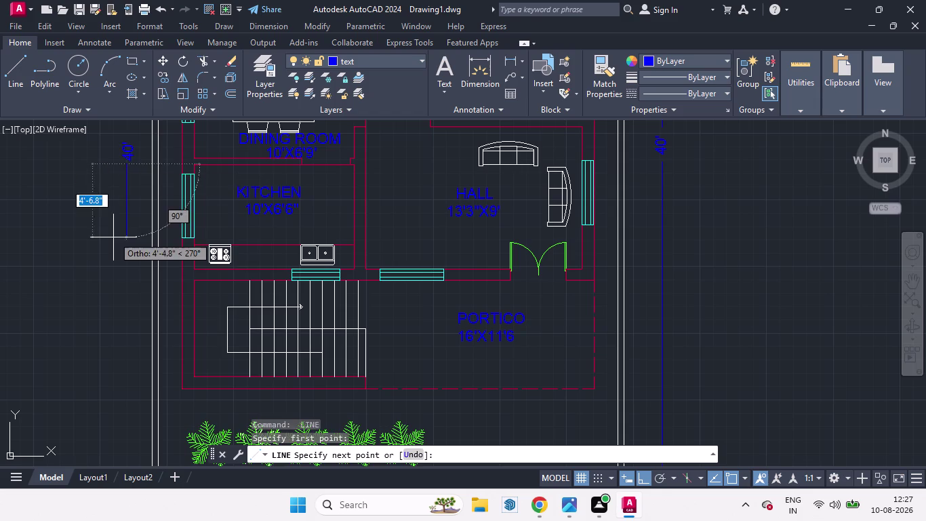
scroll(down, 3)
scroll(up, 3)
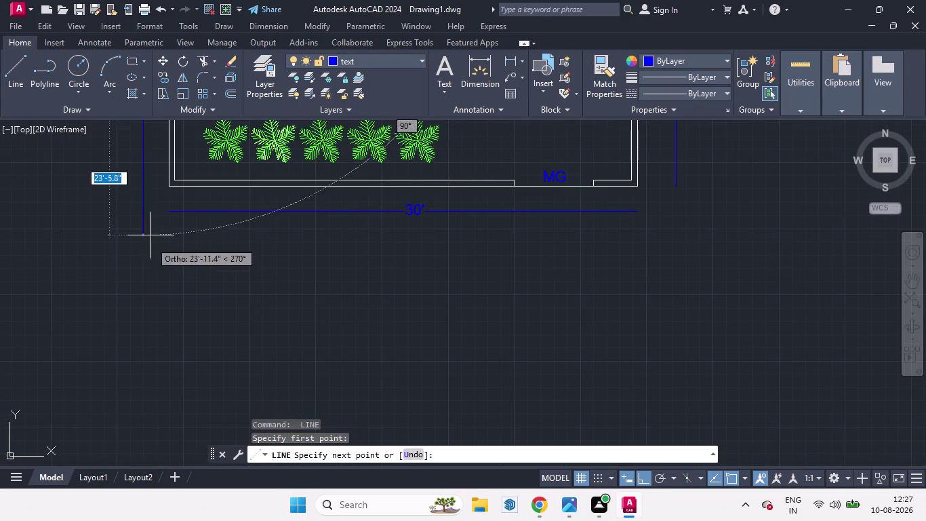
scroll(up, 3)
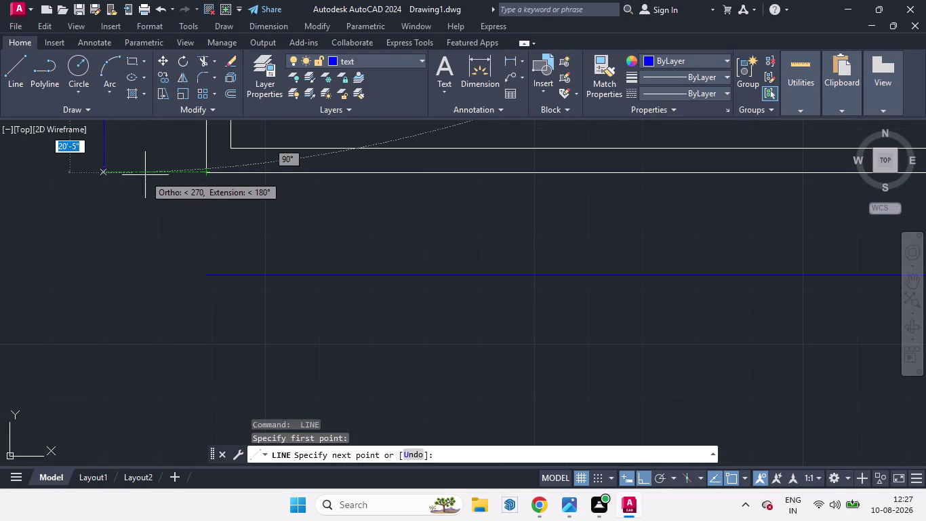
click(103, 172)
key(space)
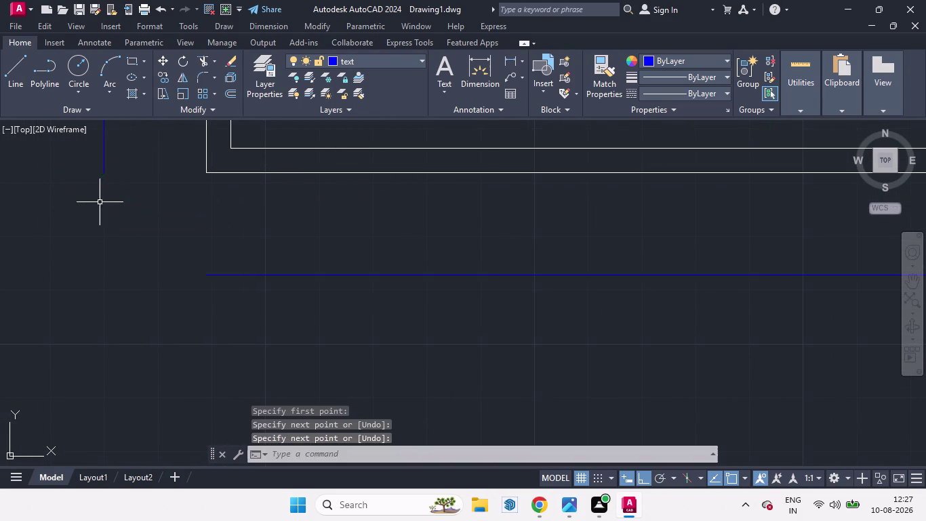
scroll(down, 3)
Draw a line from above the left 40' label to the plan's top edge.
key(space)
scroll(down, 3)
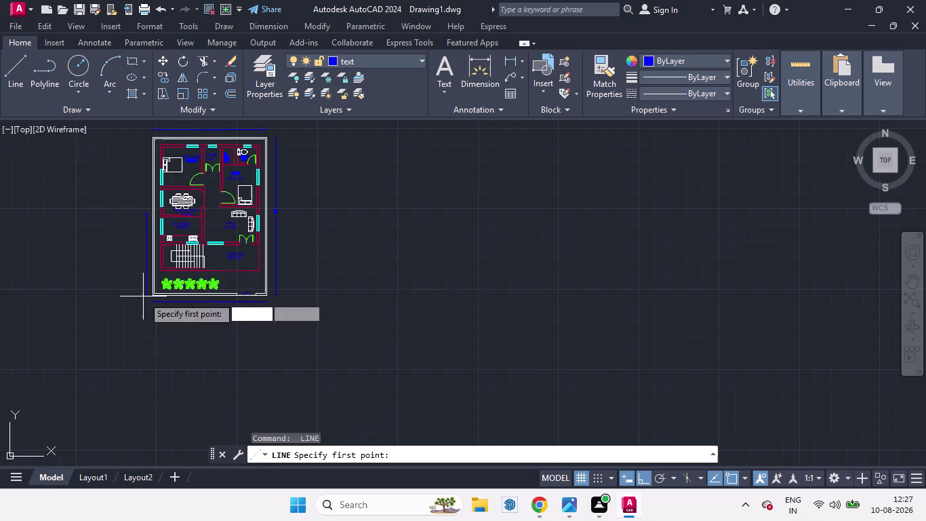
scroll(up, 3)
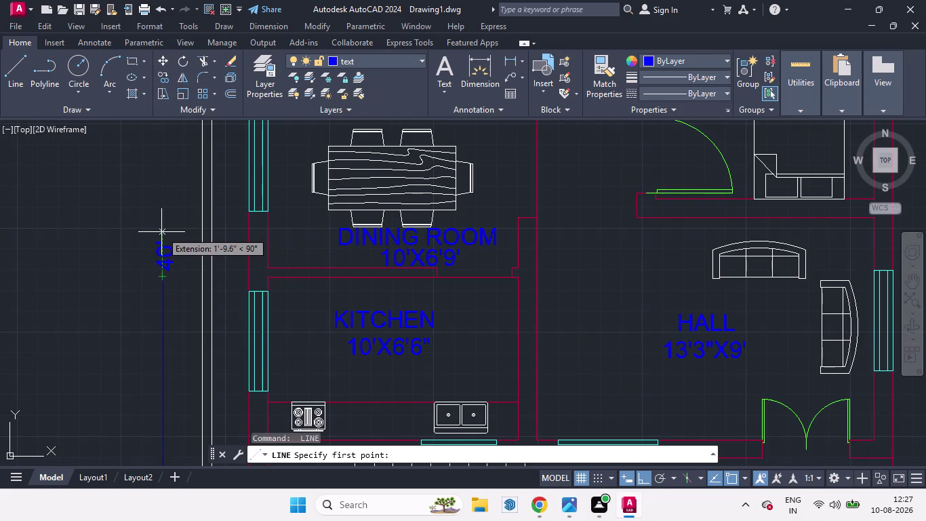
click(161, 232)
scroll(down, 3)
scroll(down, 3)
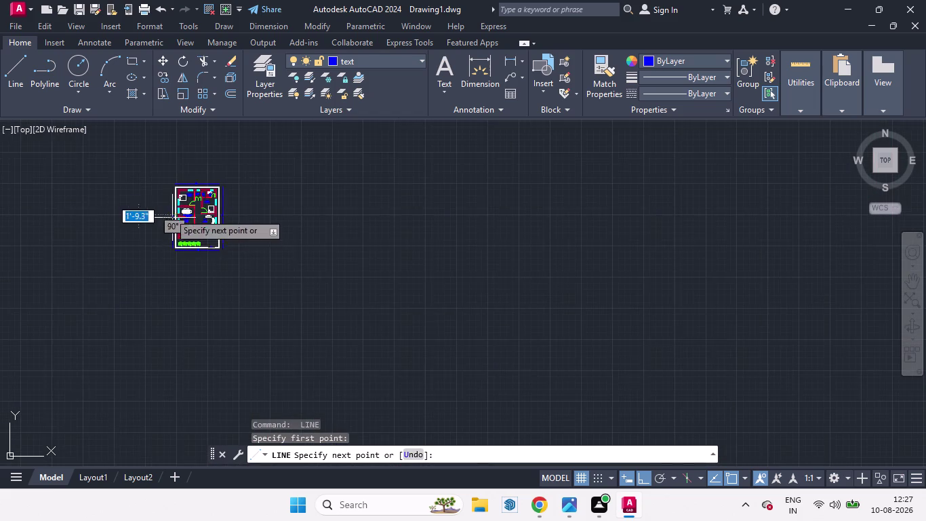
scroll(up, 3)
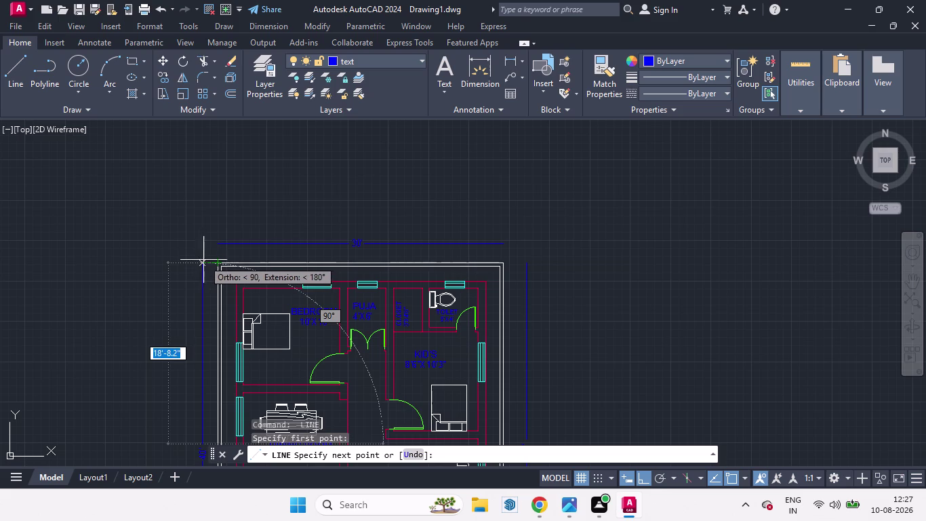
click(203, 262)
key(space)
scroll(down, 3)
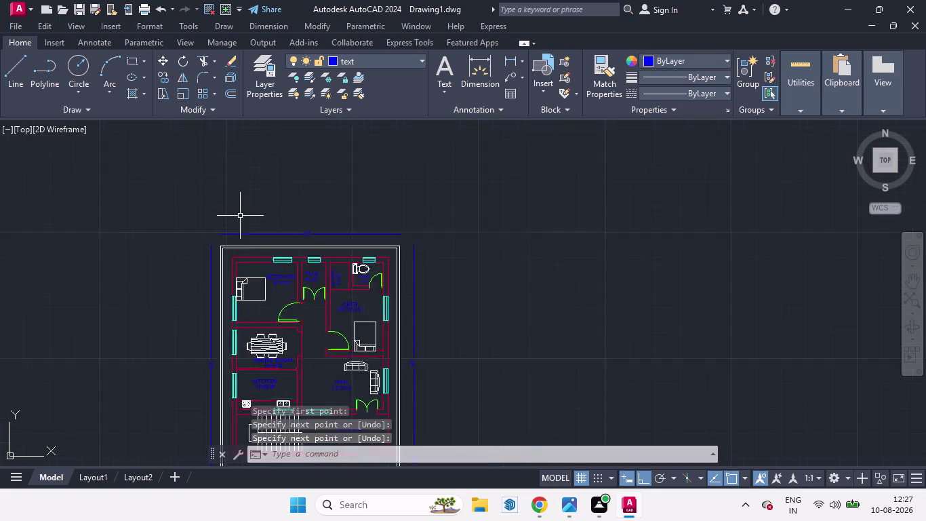
scroll(down, 3)
scroll(up, 3)
scroll(down, 3)
scroll(up, 3)
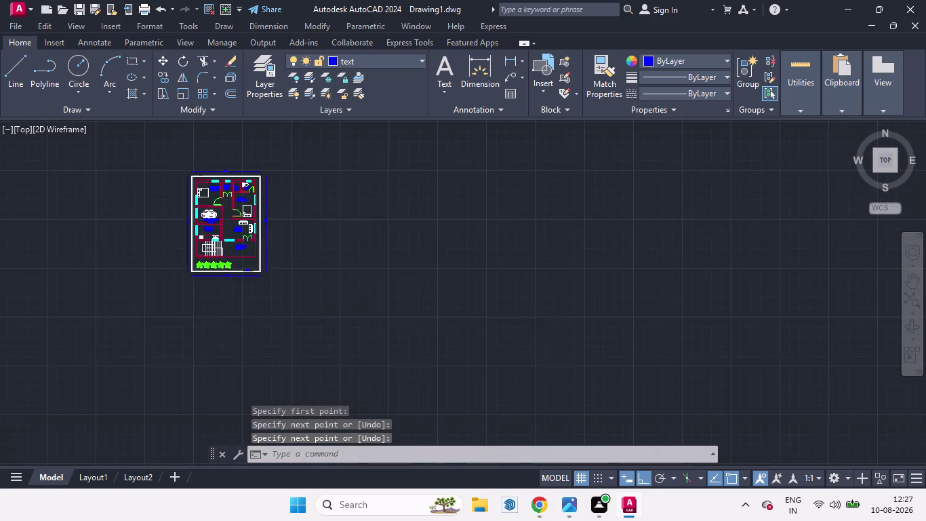